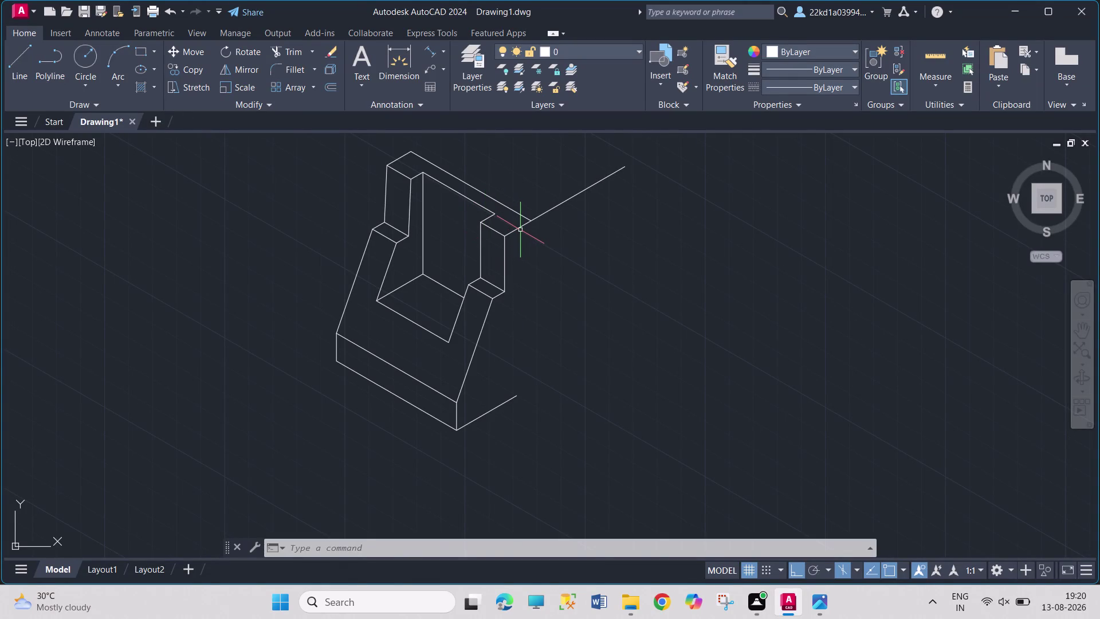
Recentre the block and try an aligned dimension on the front upright, then cancel it.
scroll(down, 3)
scroll(down, 3)
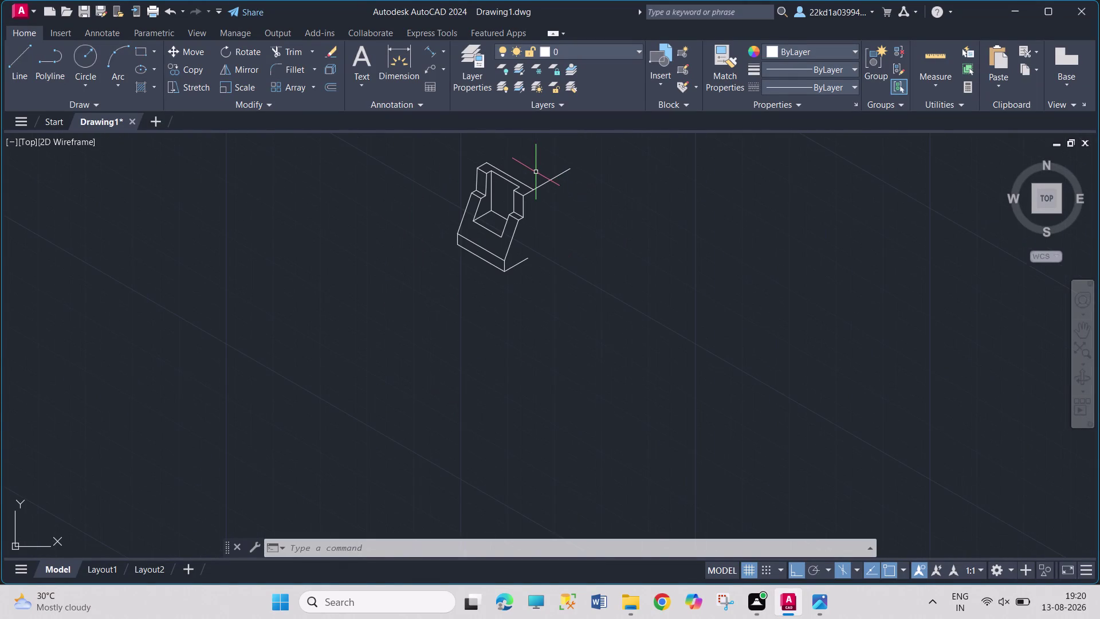
middle_drag(537, 172, 496, 258)
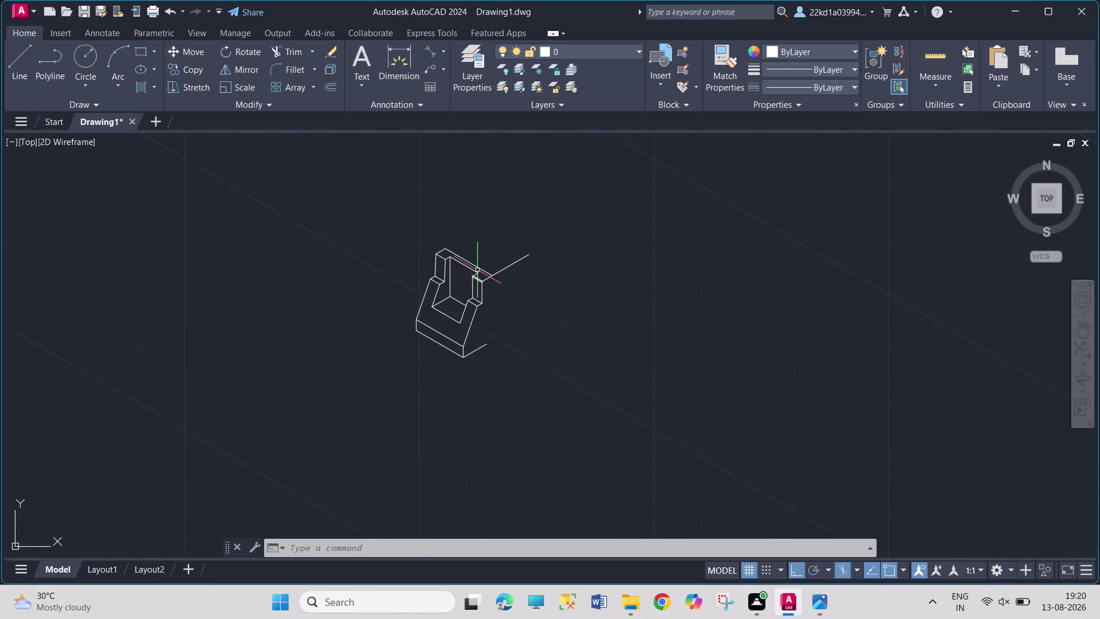
scroll(up, 3)
scroll(up, 3)
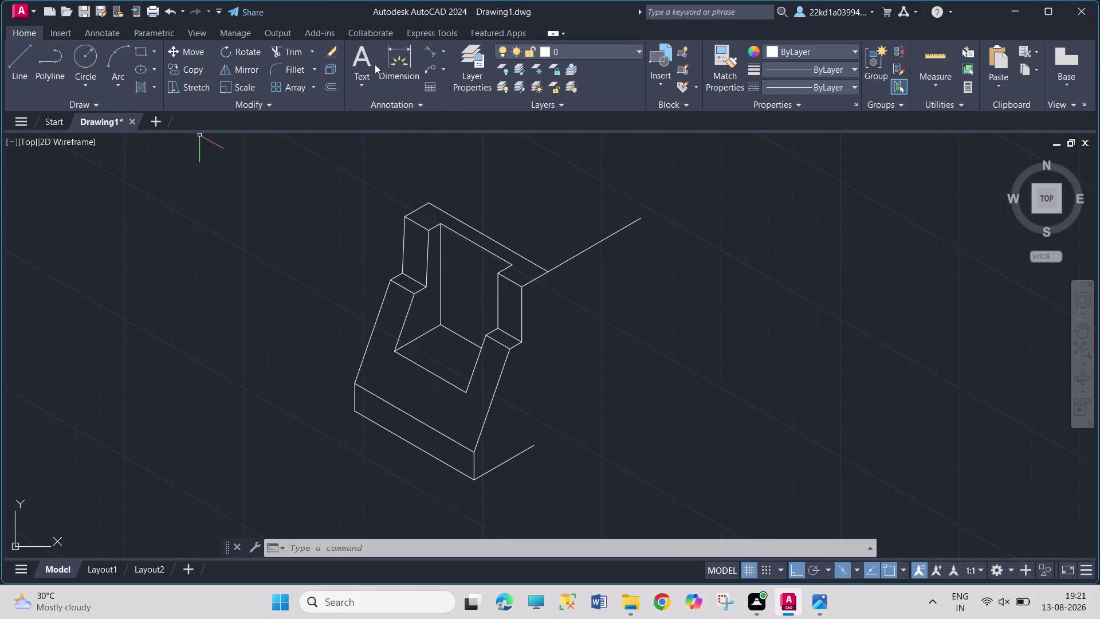
click(425, 52)
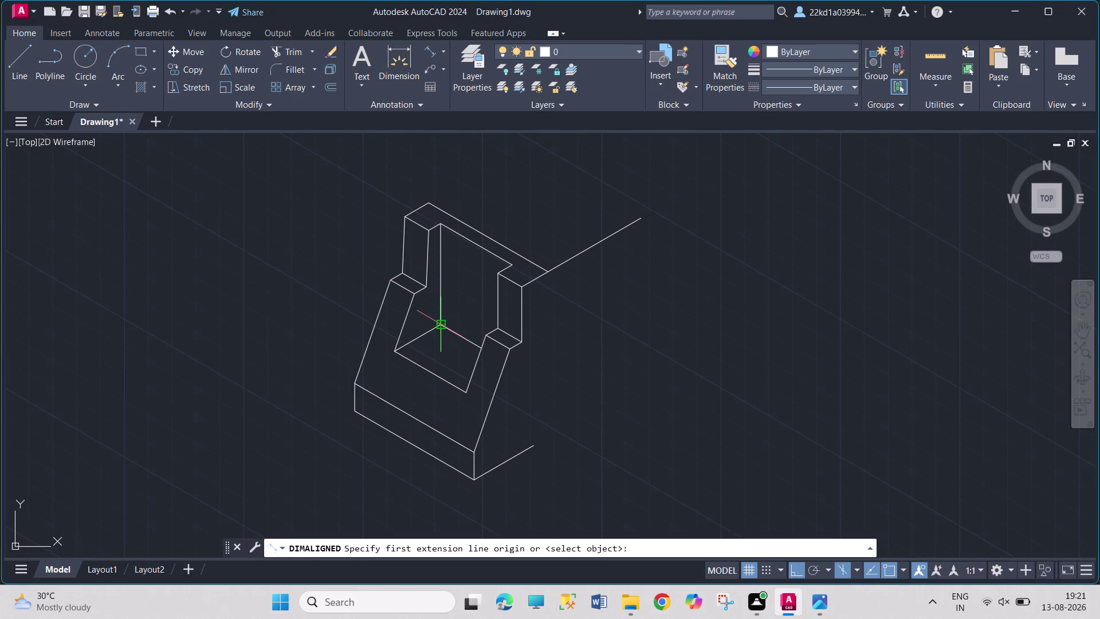
click(441, 326)
click(443, 226)
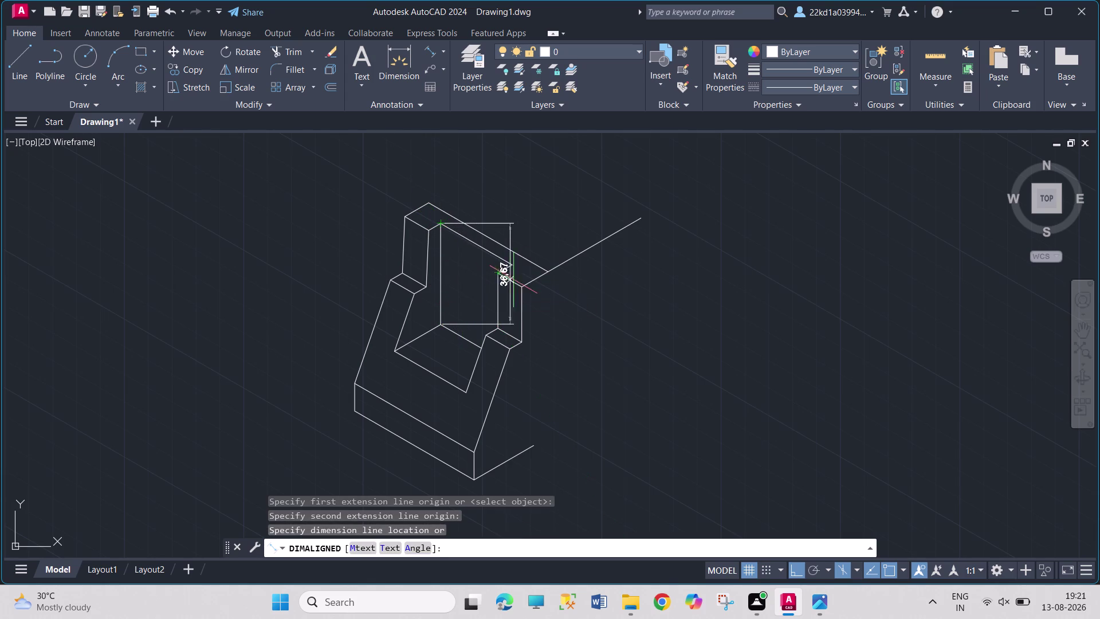
key(Escape)
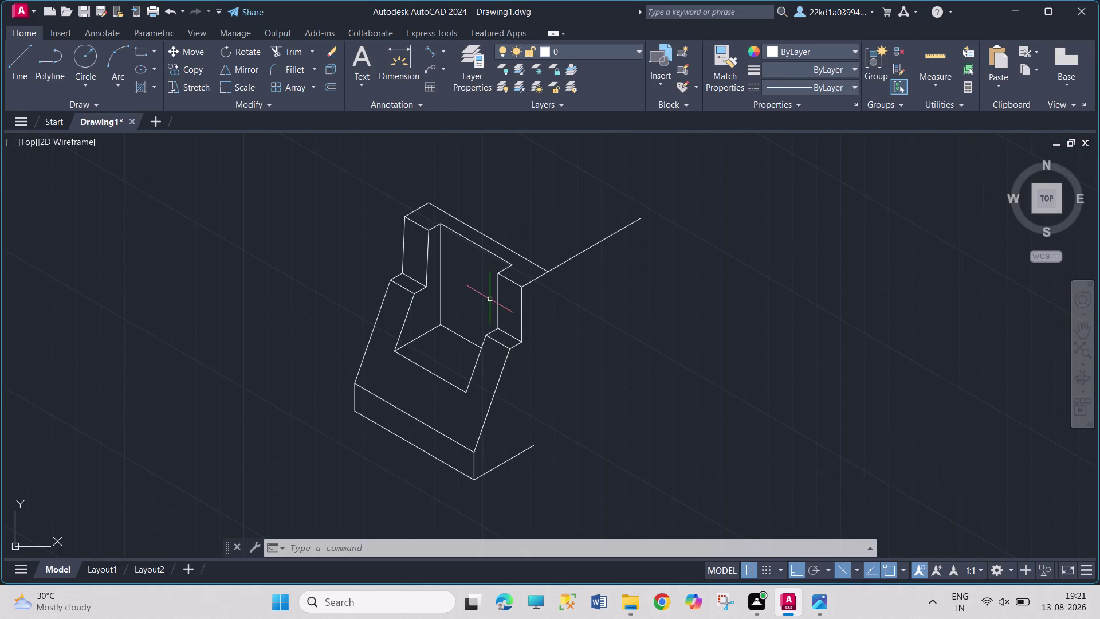
Copy the back wall's top edge 35 units away from its endpoint.
click(482, 248)
text(C)
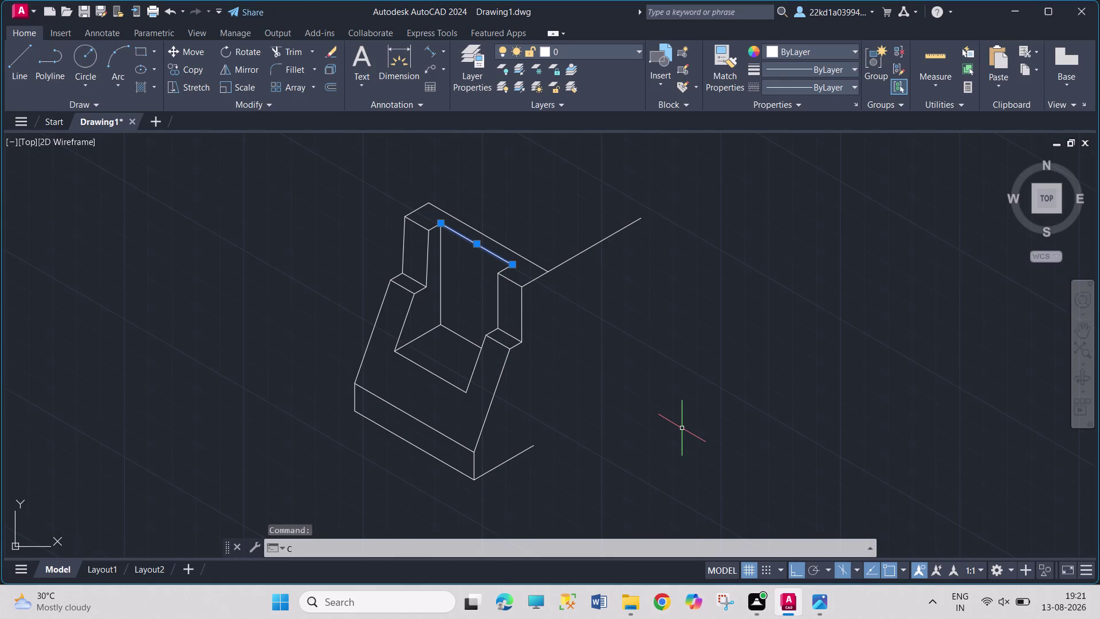
text(O)
key(Return)
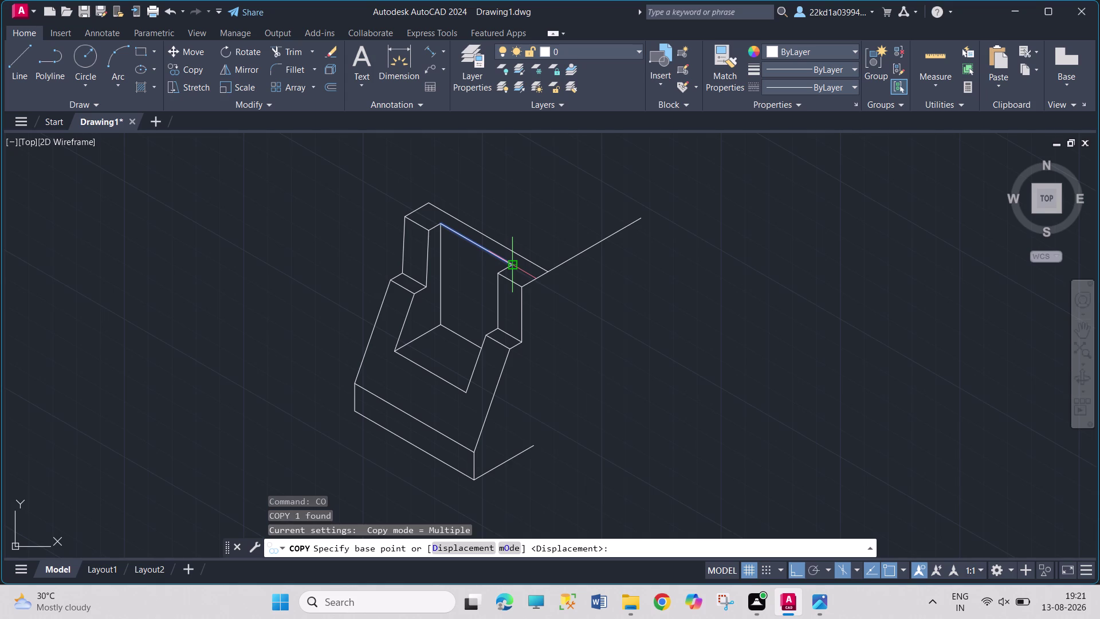
click(515, 263)
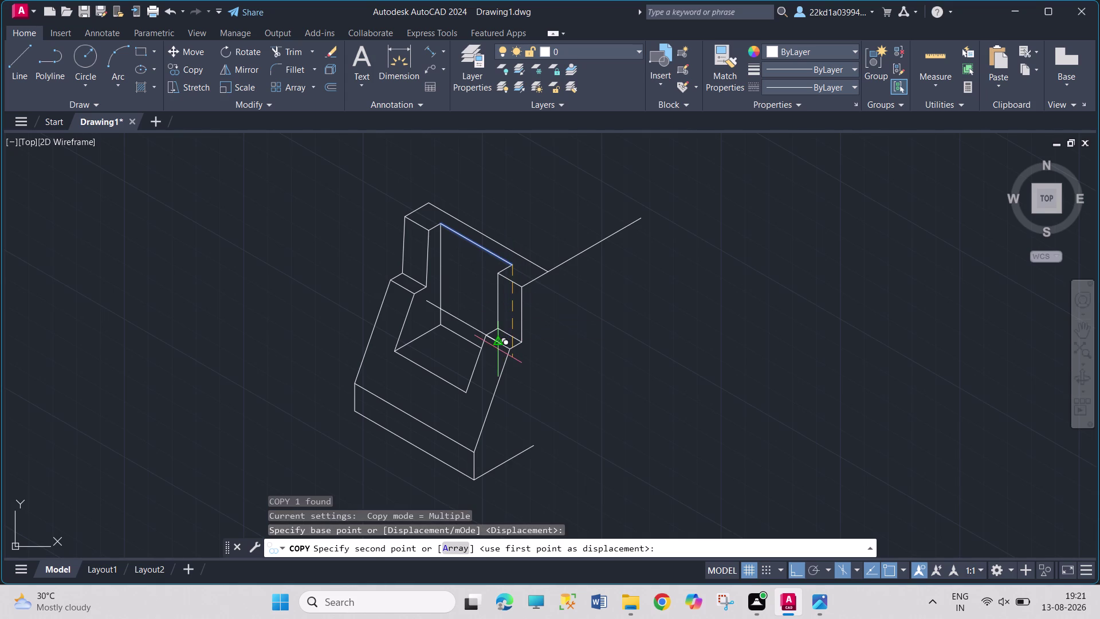
text(3)
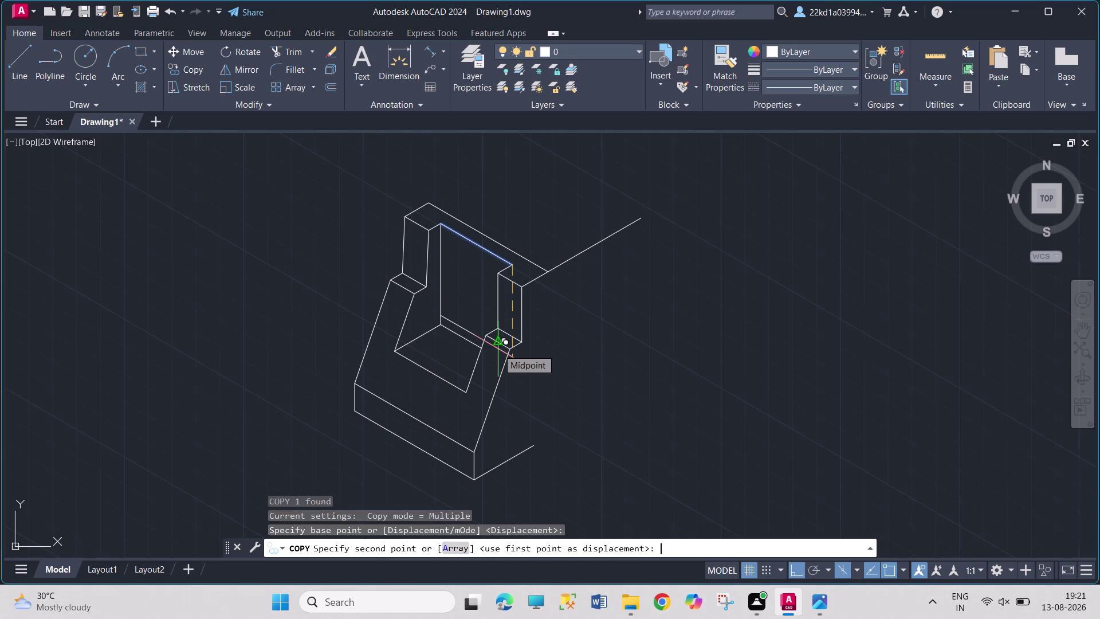
text(5)
key(Return)
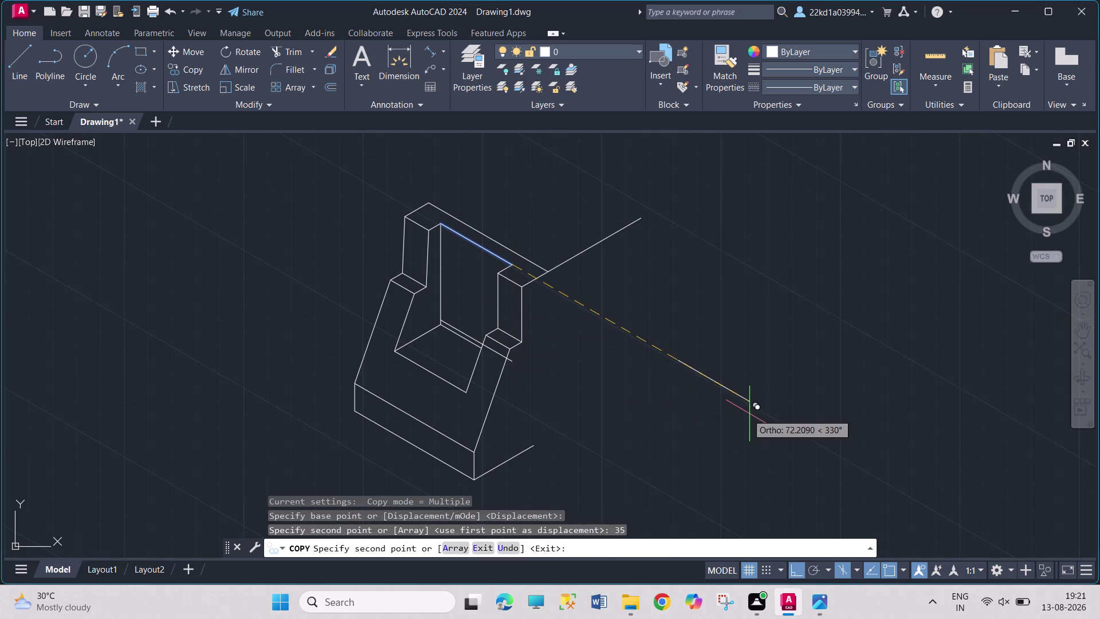
key(Escape)
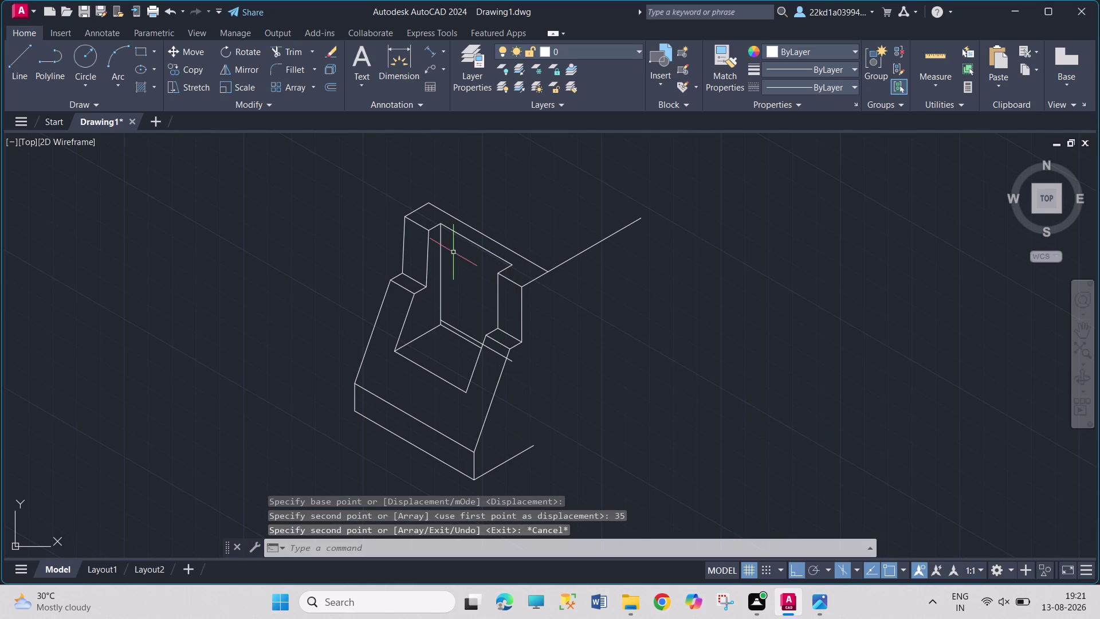
scroll(up, 3)
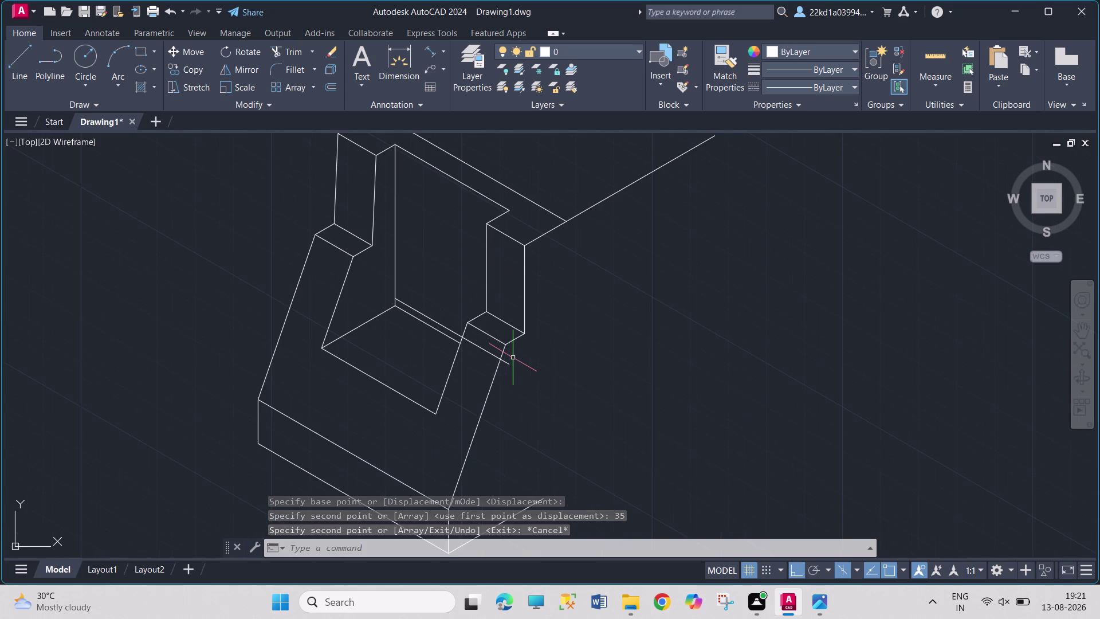
Trim the copied edge's overshoot and two leftover line segments at the right upright.
click(289, 56)
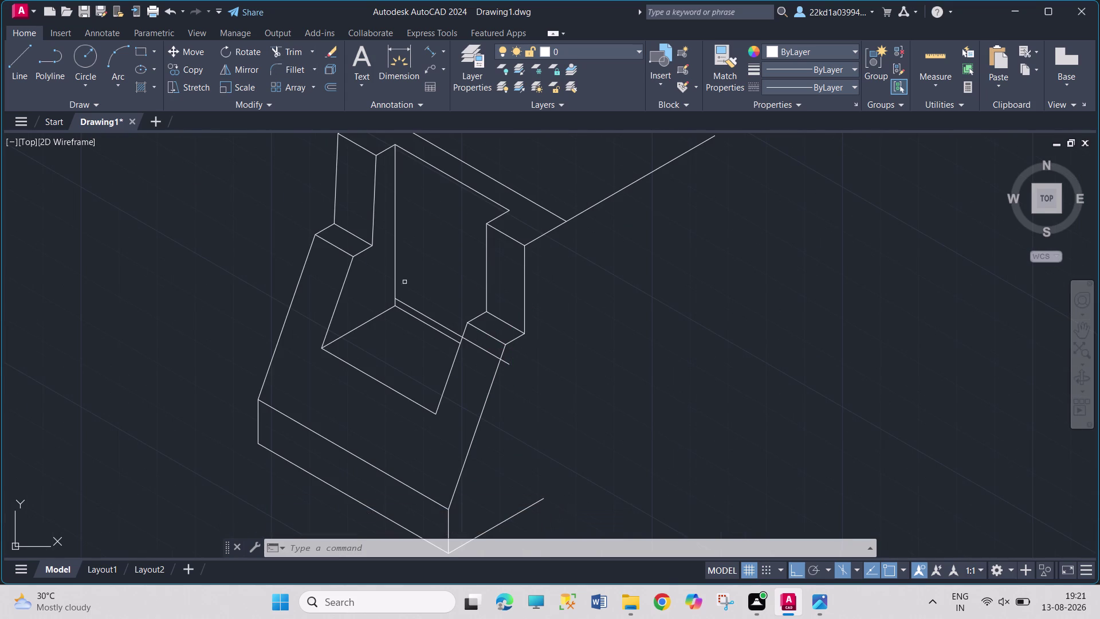
click(508, 363)
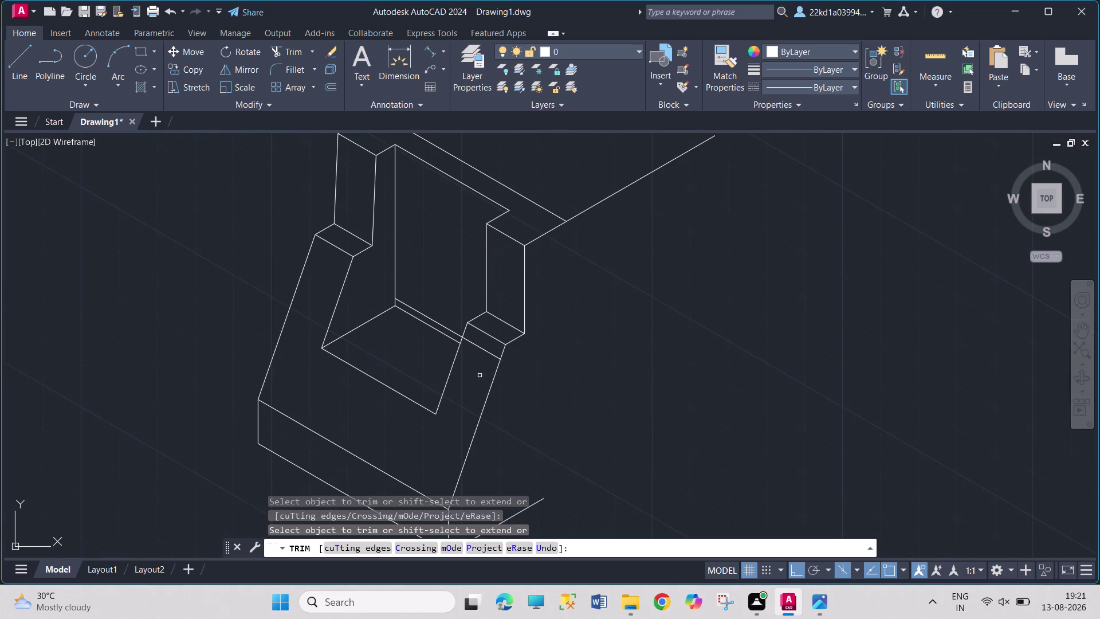
click(479, 348)
click(437, 331)
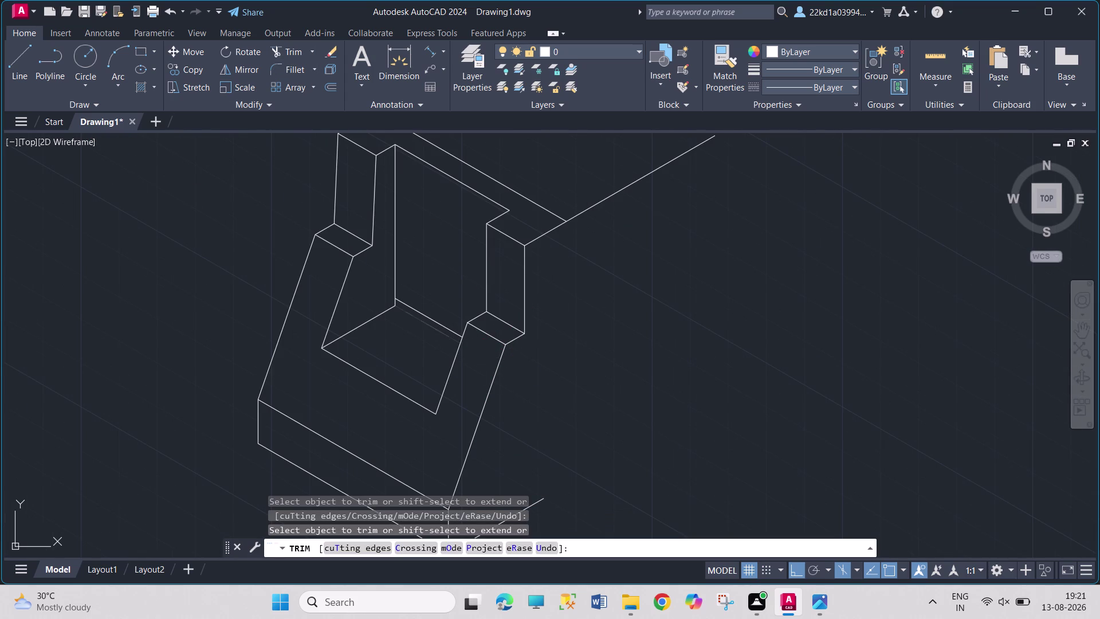
click(395, 303)
key(Escape)
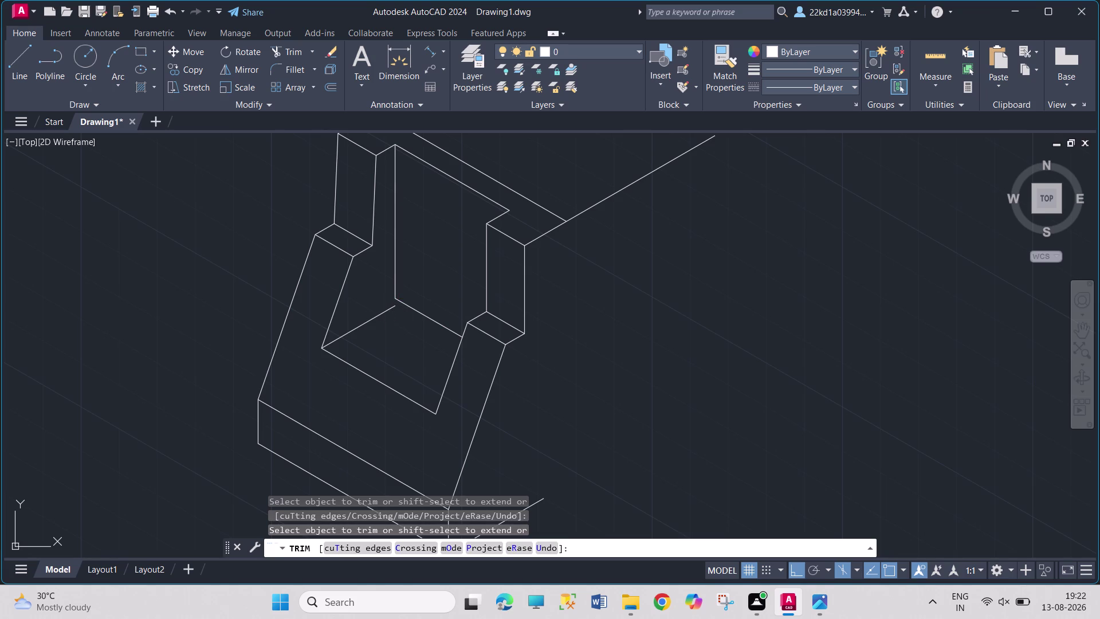
key(Escape)
Grip-edit the slot floor's sloping edge so its upper end snaps onto the slot corner.
click(386, 313)
click(397, 308)
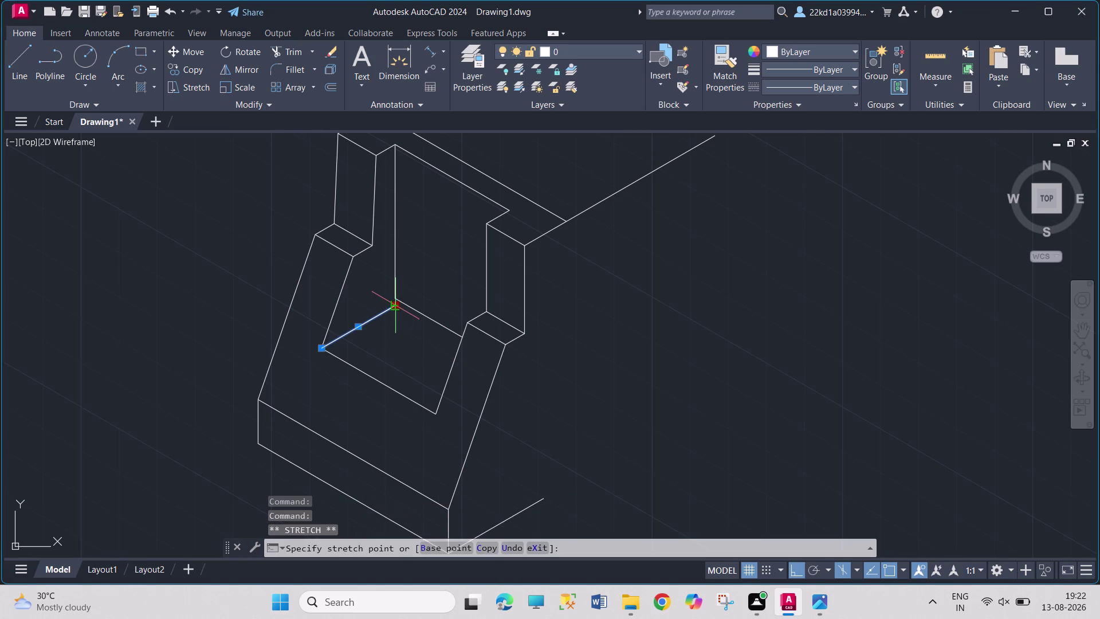
click(398, 298)
key(Escape)
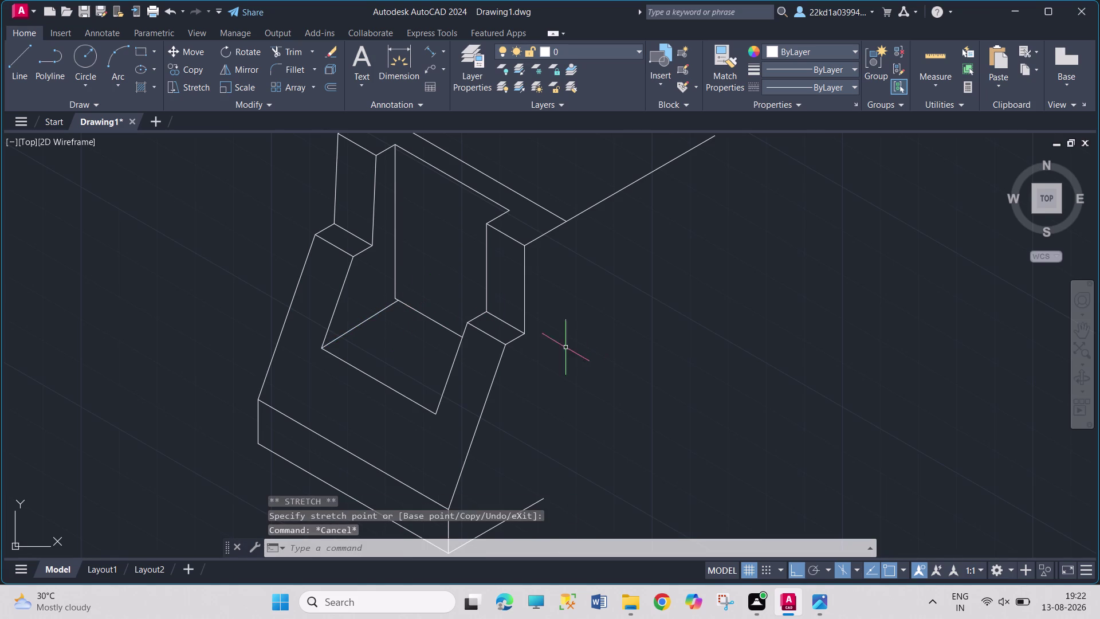
click(380, 309)
click(401, 300)
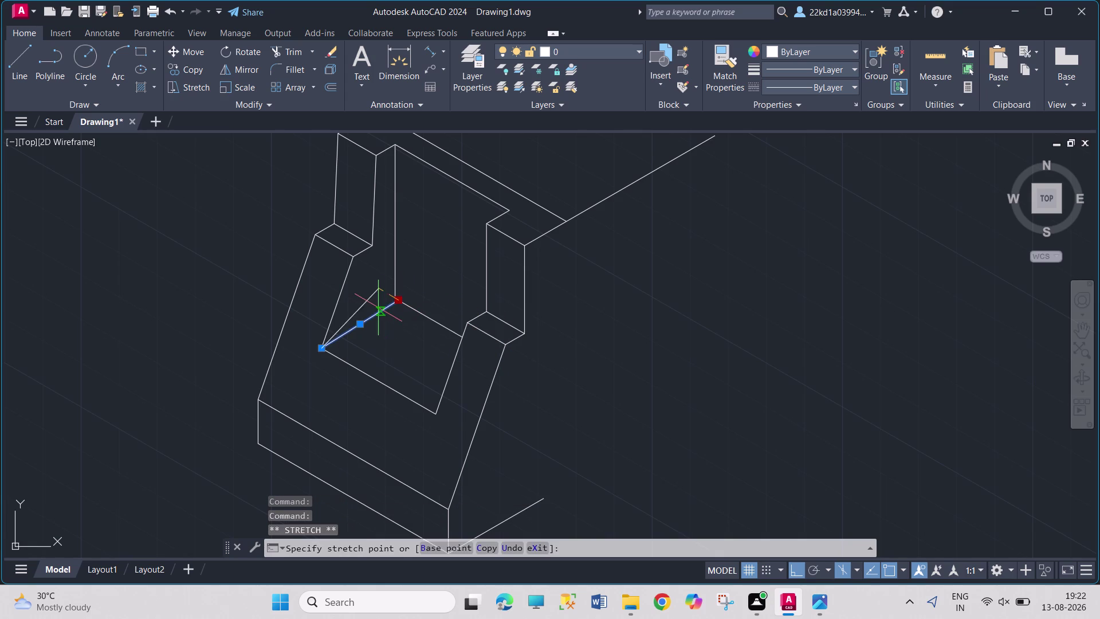
scroll(up, 3)
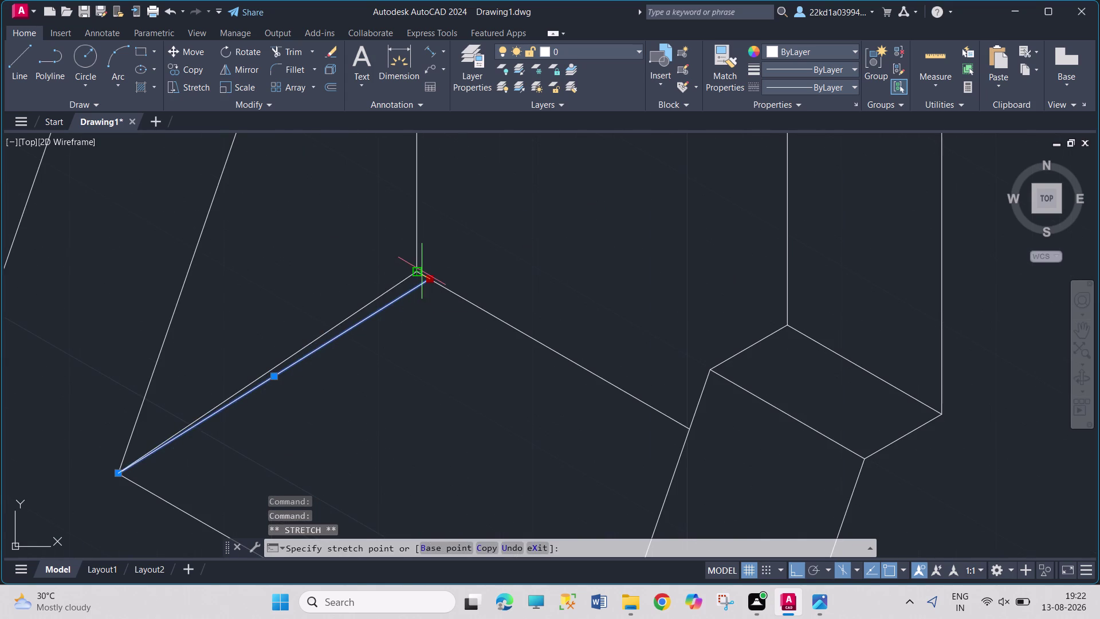
click(419, 272)
key(Escape)
scroll(down, 3)
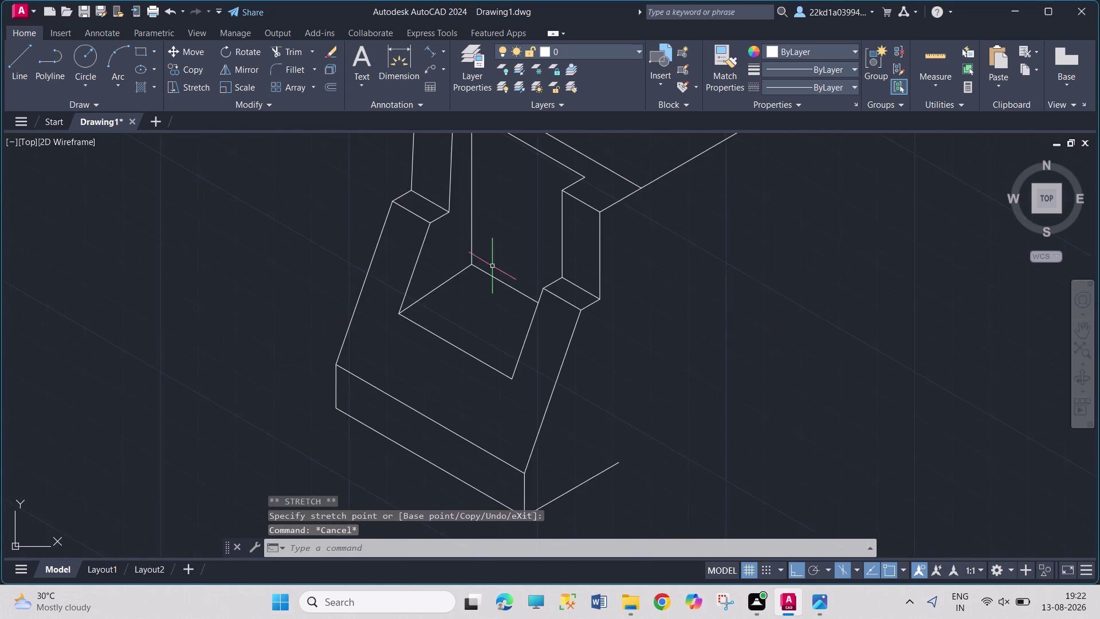
scroll(down, 3)
scroll(up, 3)
scroll(up, 3)
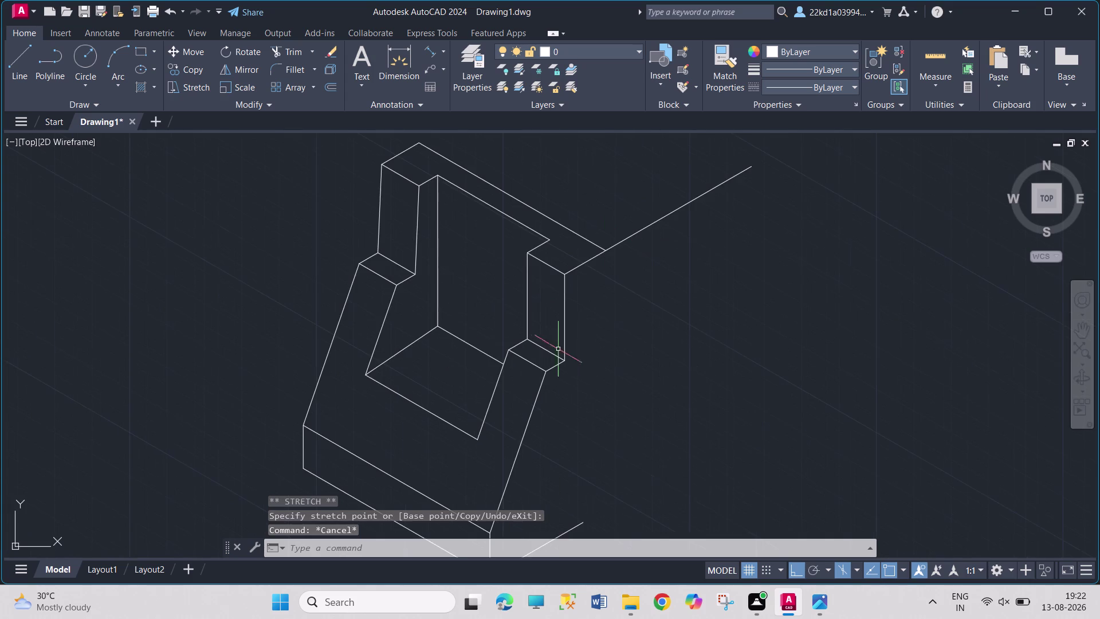
scroll(down, 3)
scroll(up, 3)
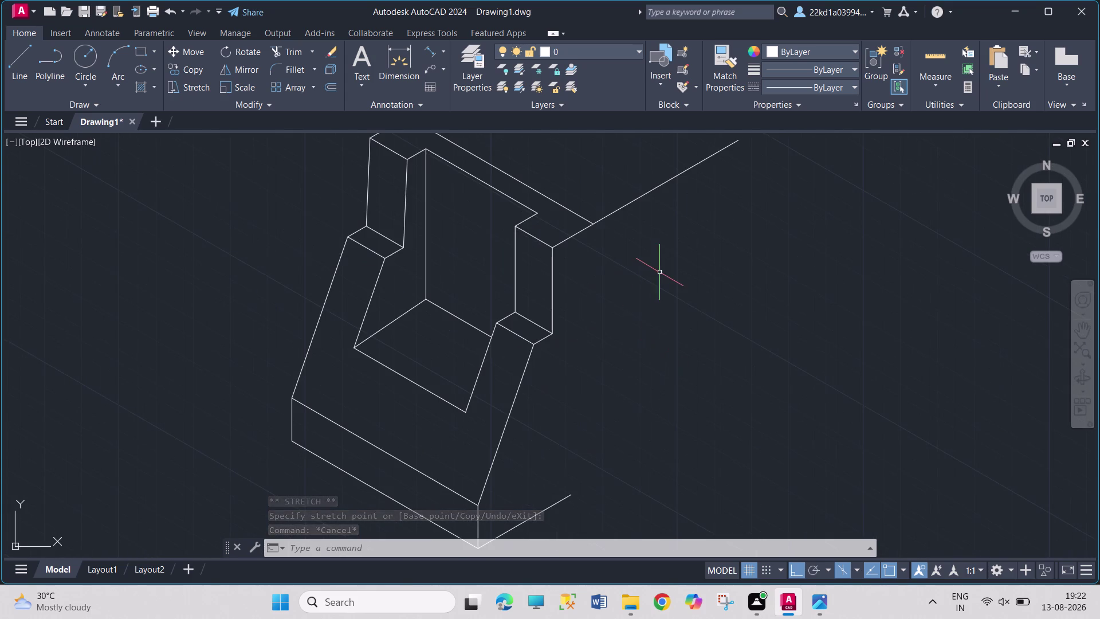
scroll(down, 3)
middle_drag(686, 292, 628, 335)
scroll(up, 3)
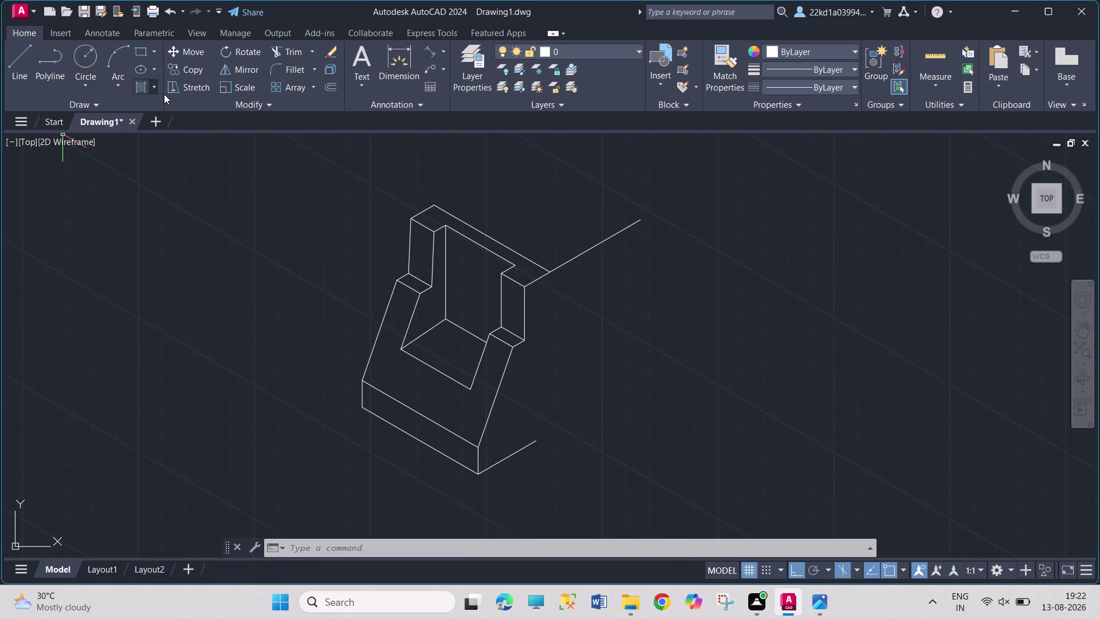
text(EL)
key(Return)
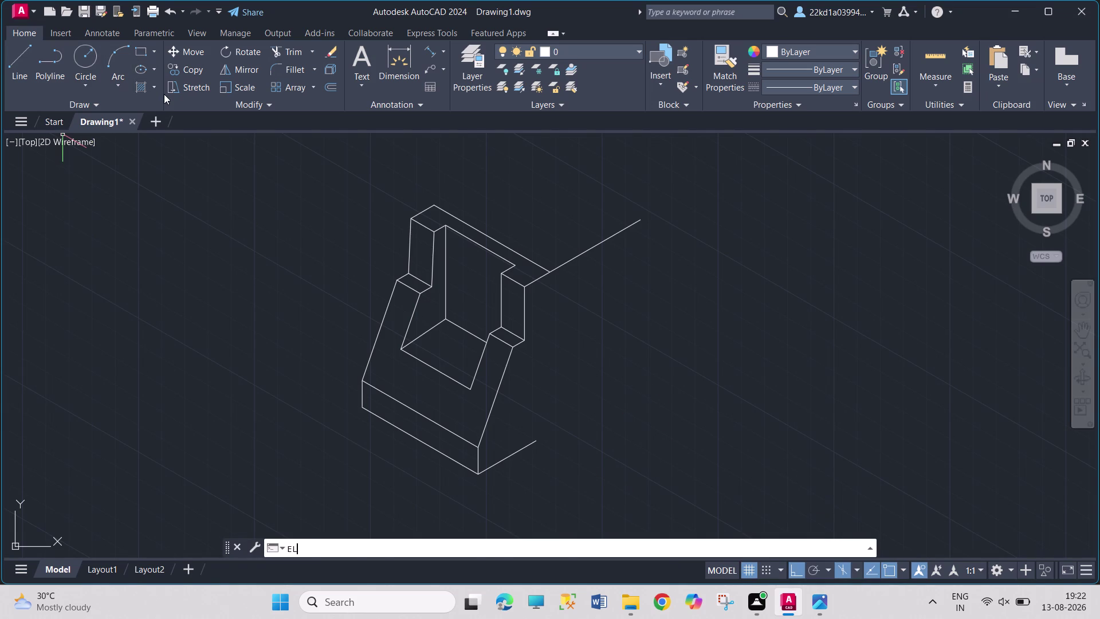
click(602, 545)
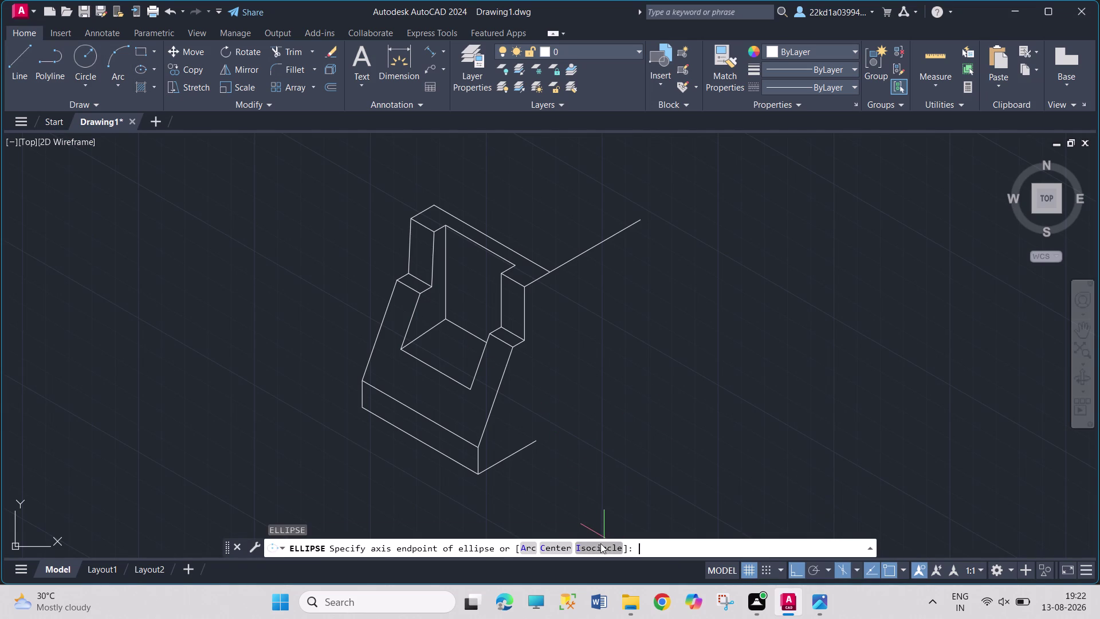
text(TK)
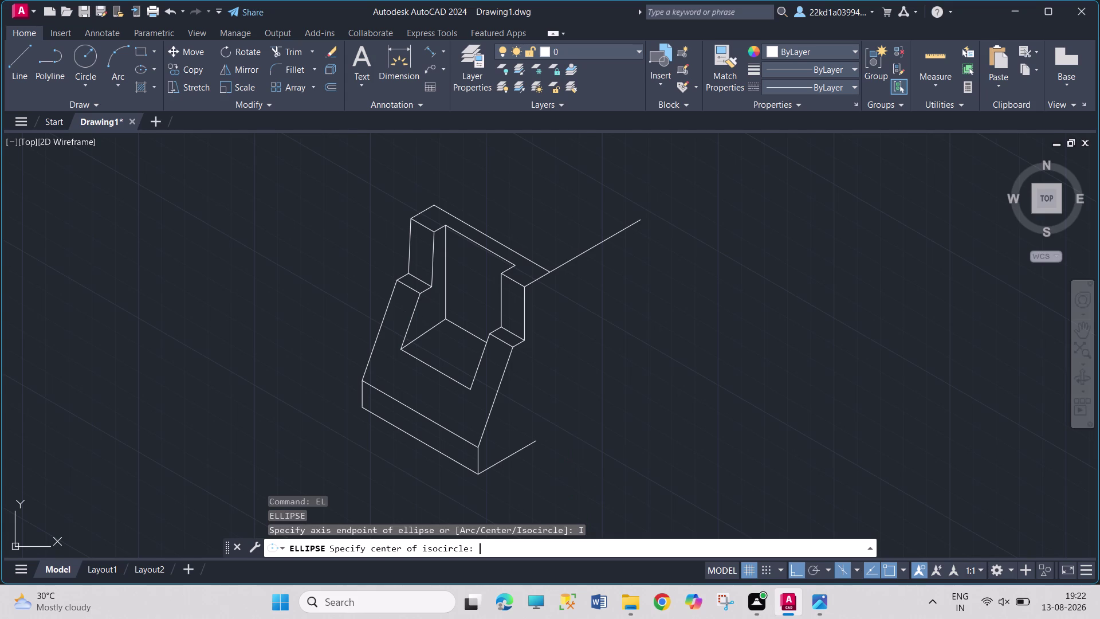
key(Return)
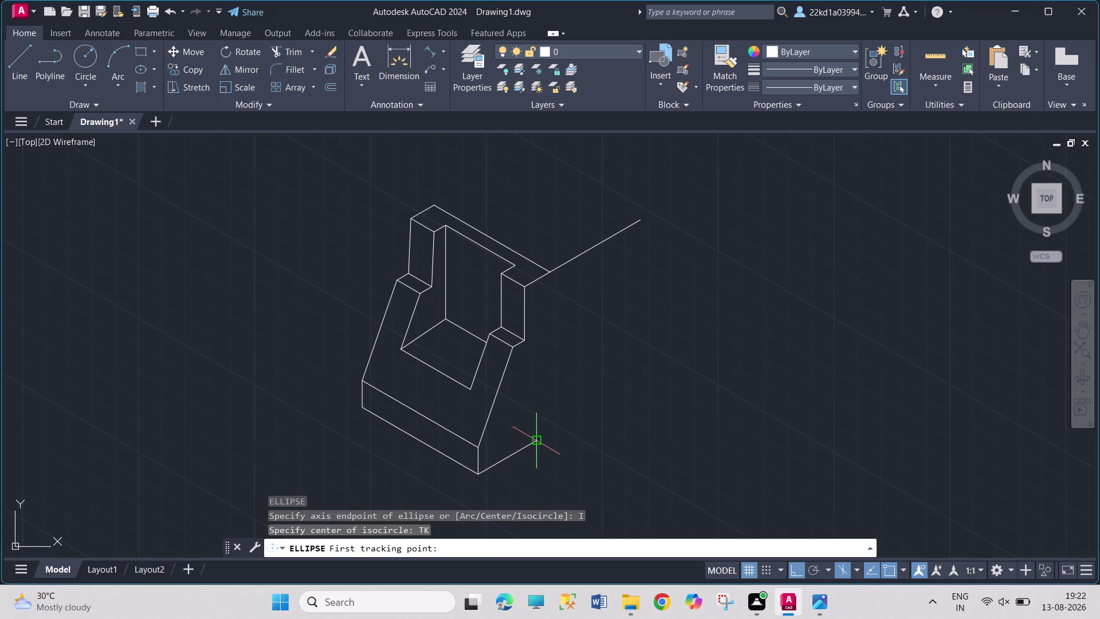
click(537, 443)
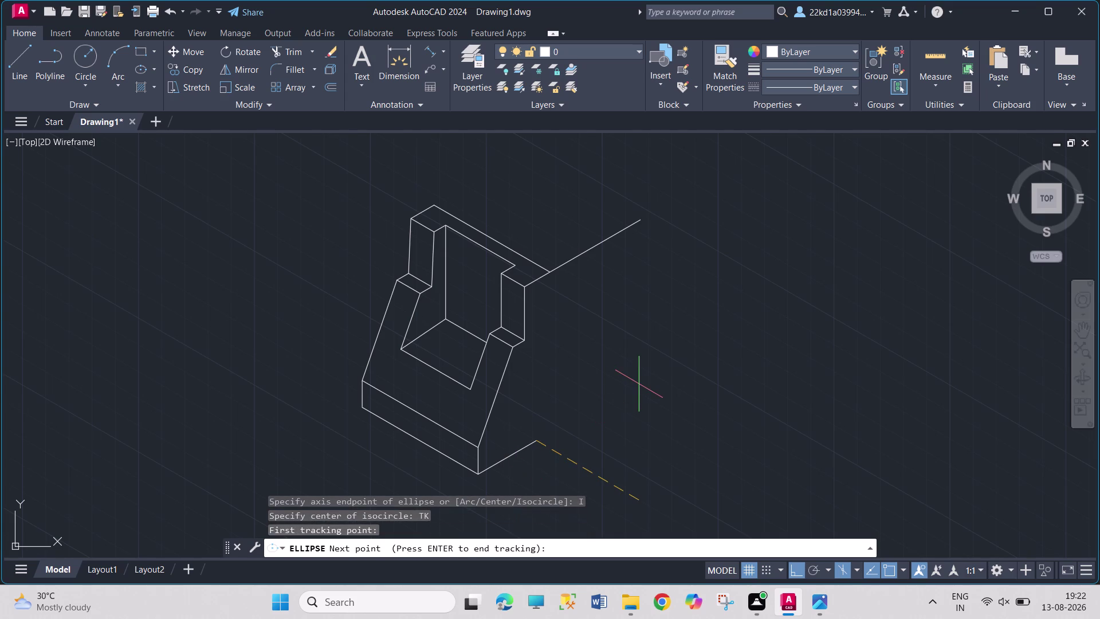
key(F5)
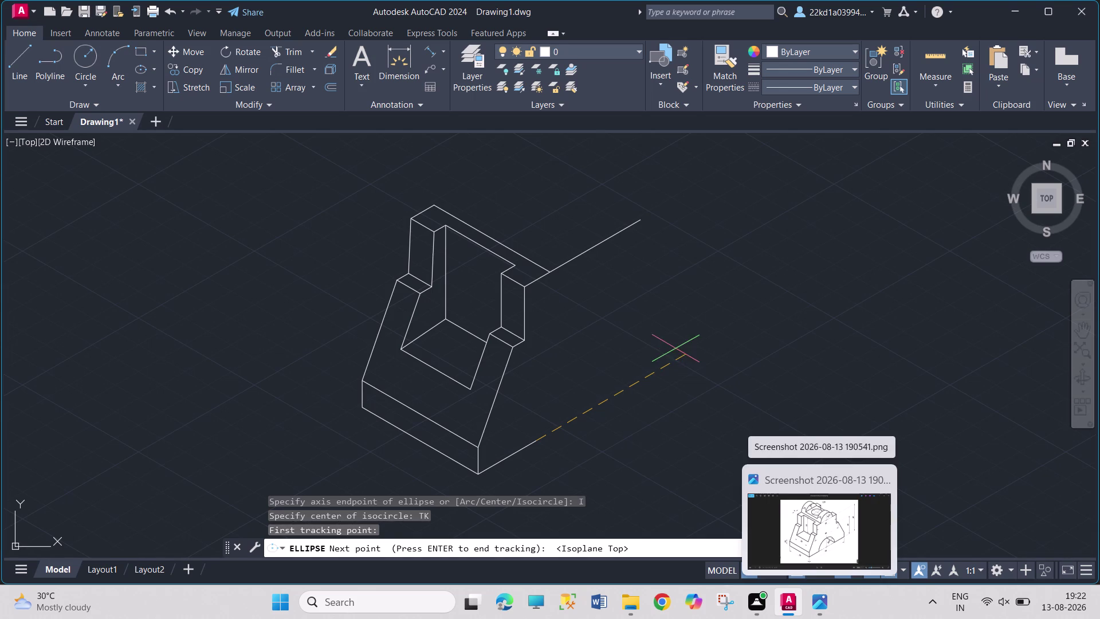
text(20)
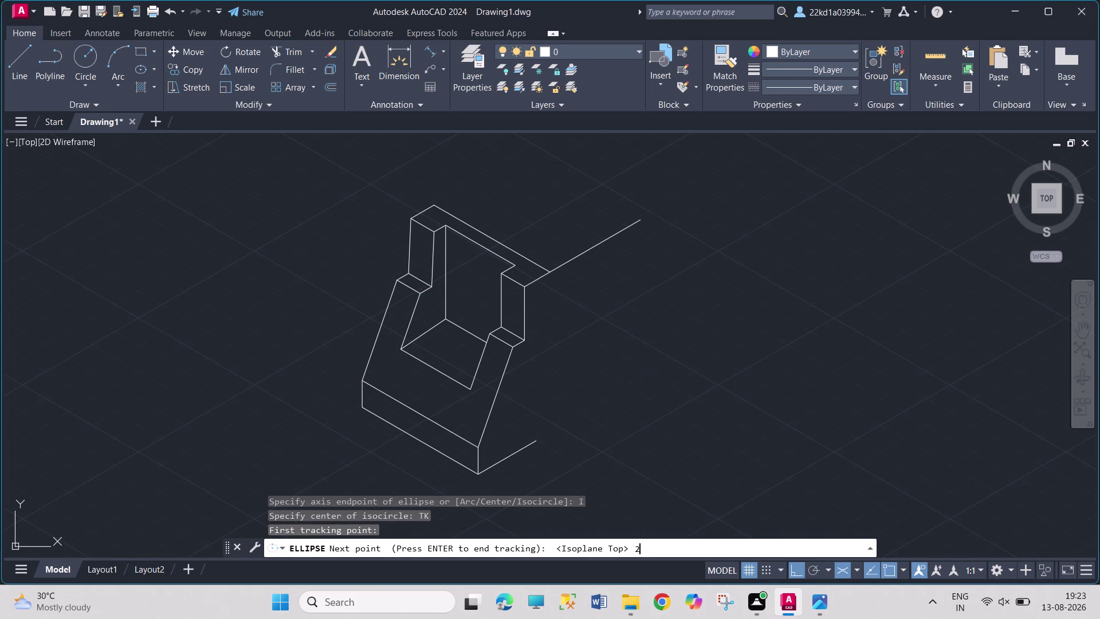
key(Return)
key(Return)
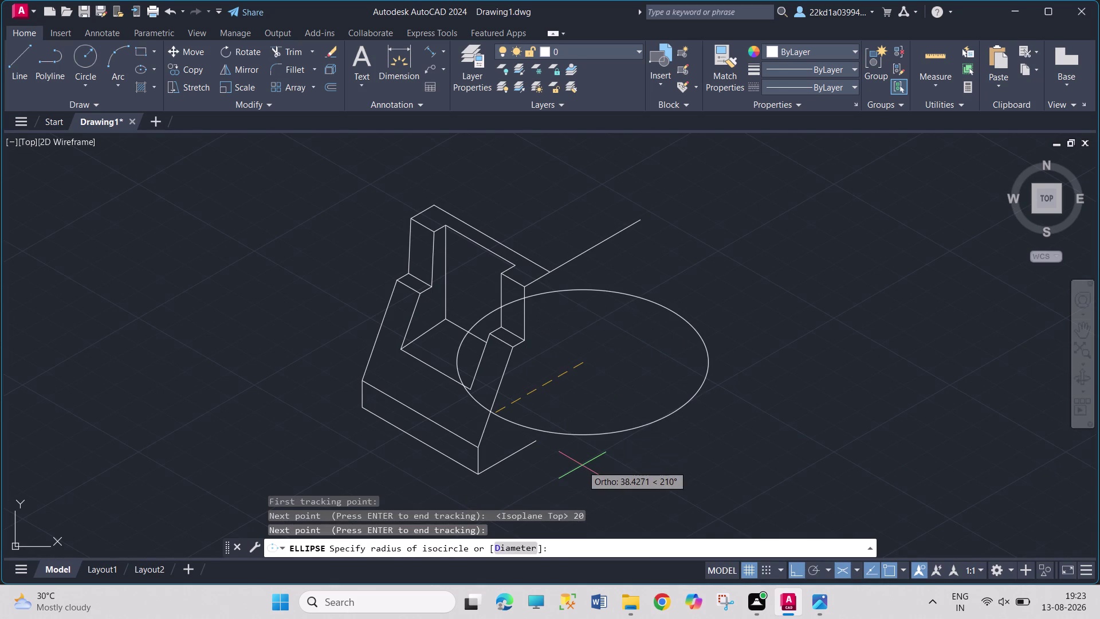
key(F5)
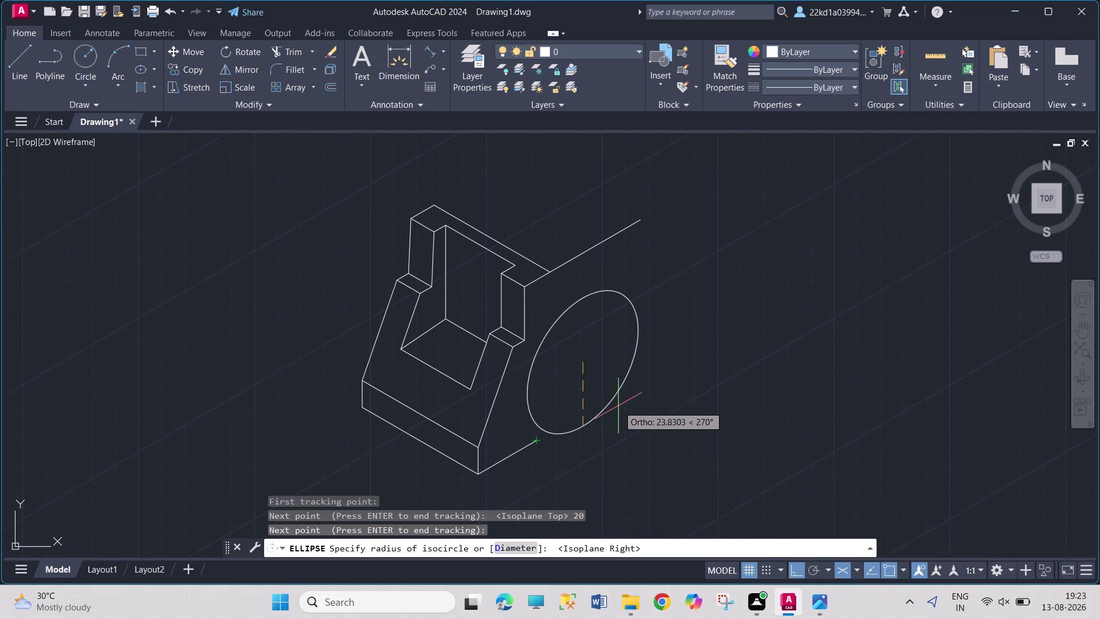
key(Escape)
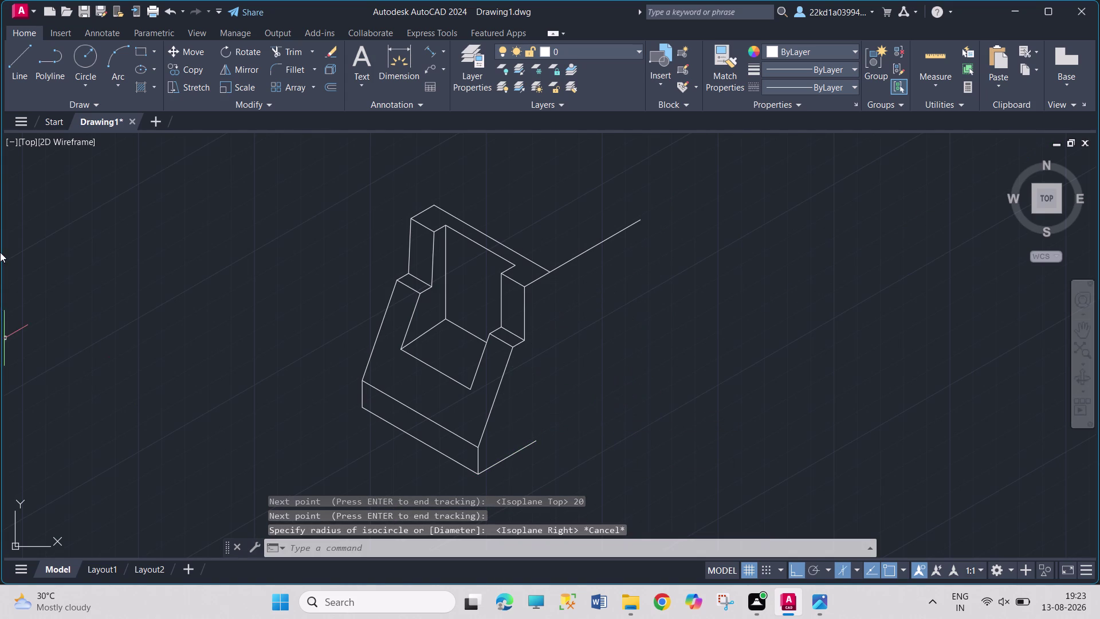
click(16, 65)
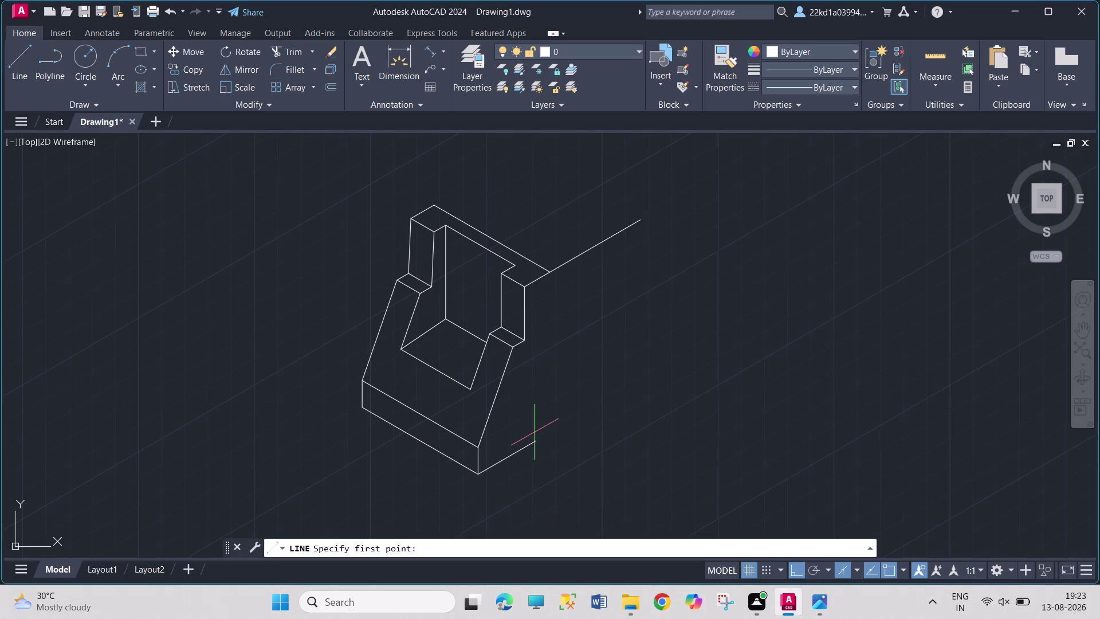
Draw a 20-unit construction line along the base edge.
click(535, 439)
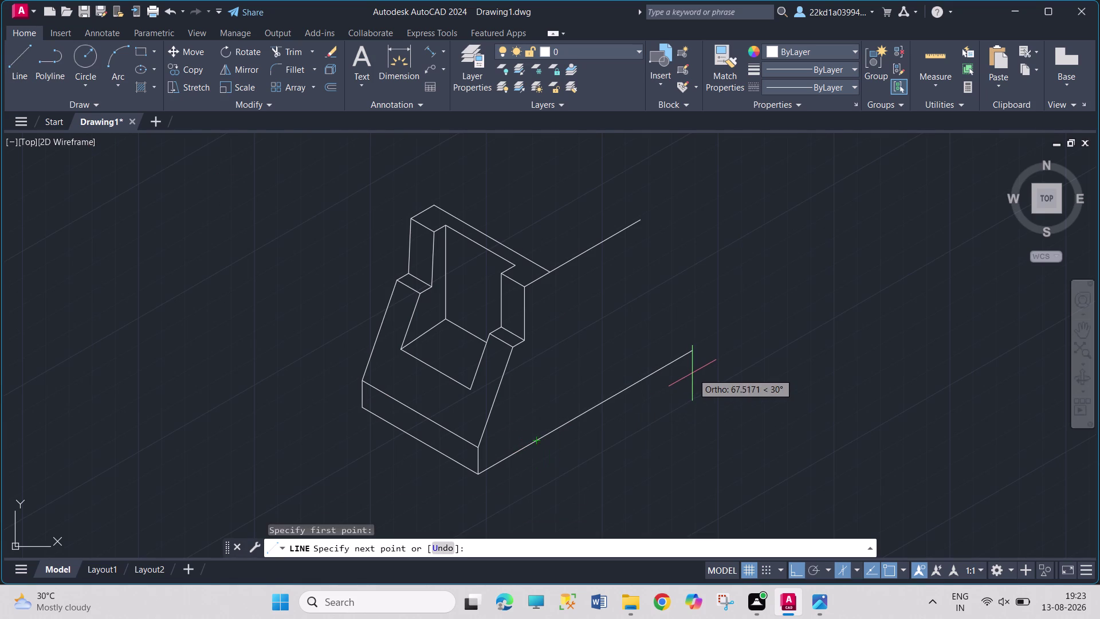
text(20)
key(Return)
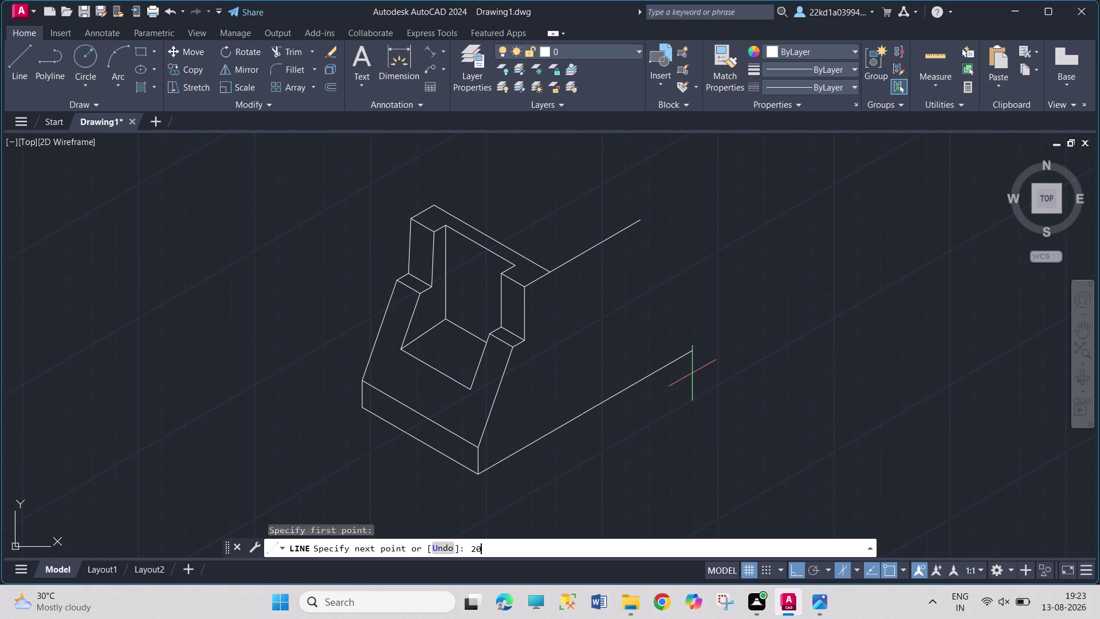
key(Escape)
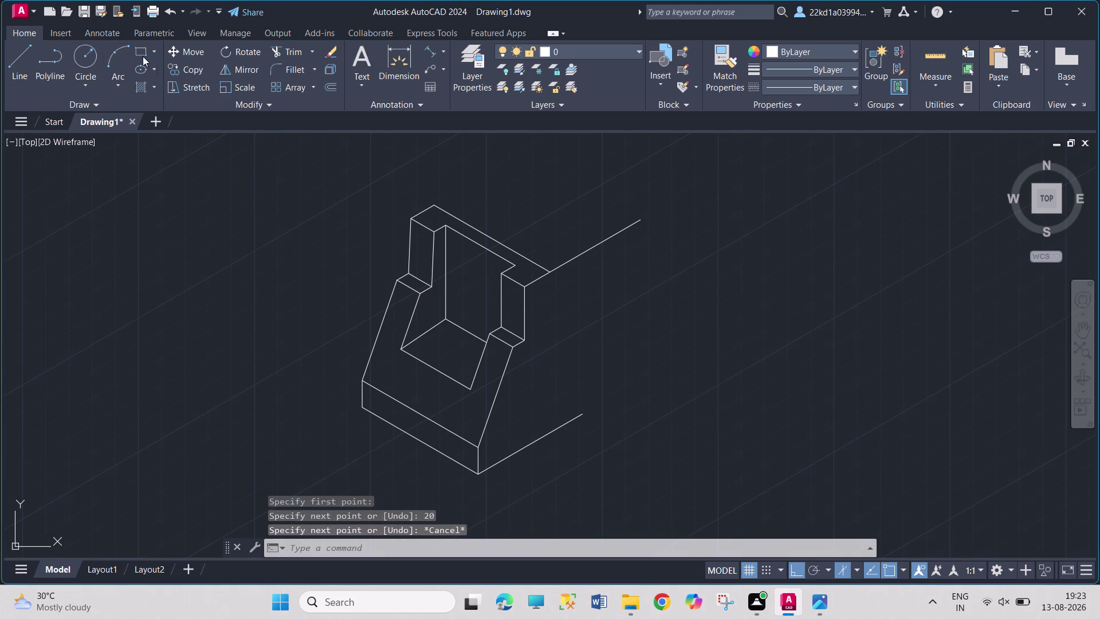
Place a radius-20 isocircle centred at the construction line's end.
text(EL)
key(Return)
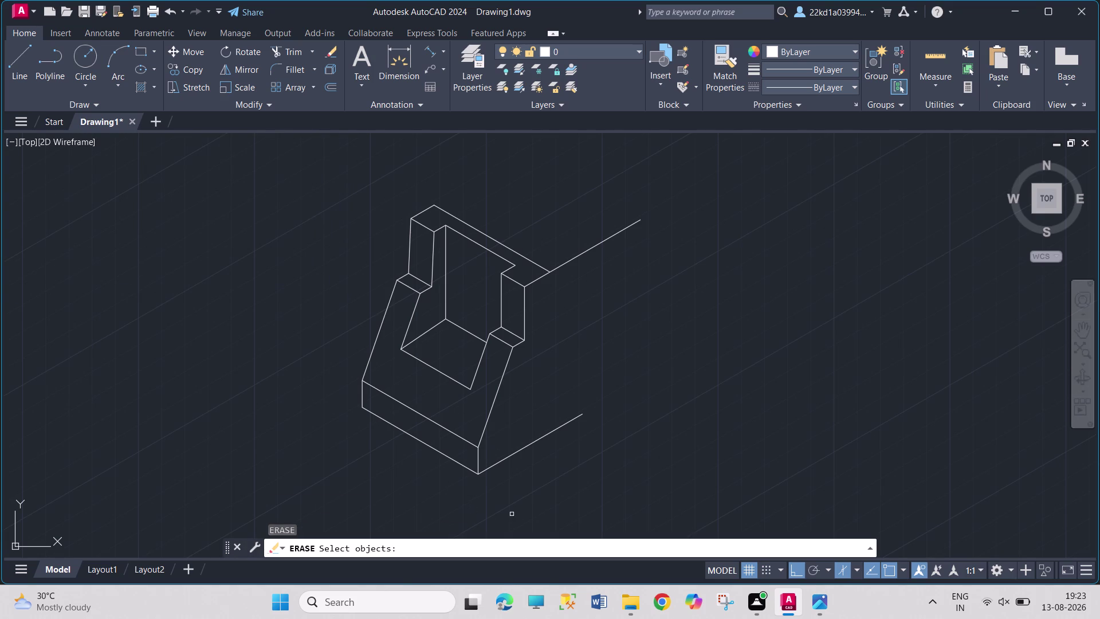
key(Escape)
text(EL)
key(Return)
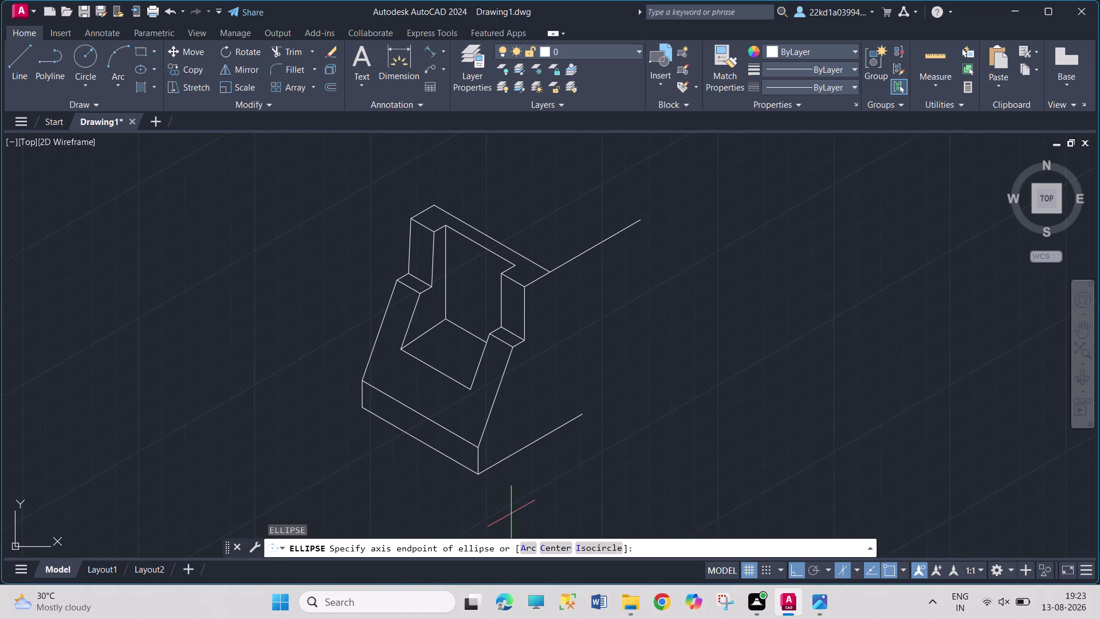
click(614, 547)
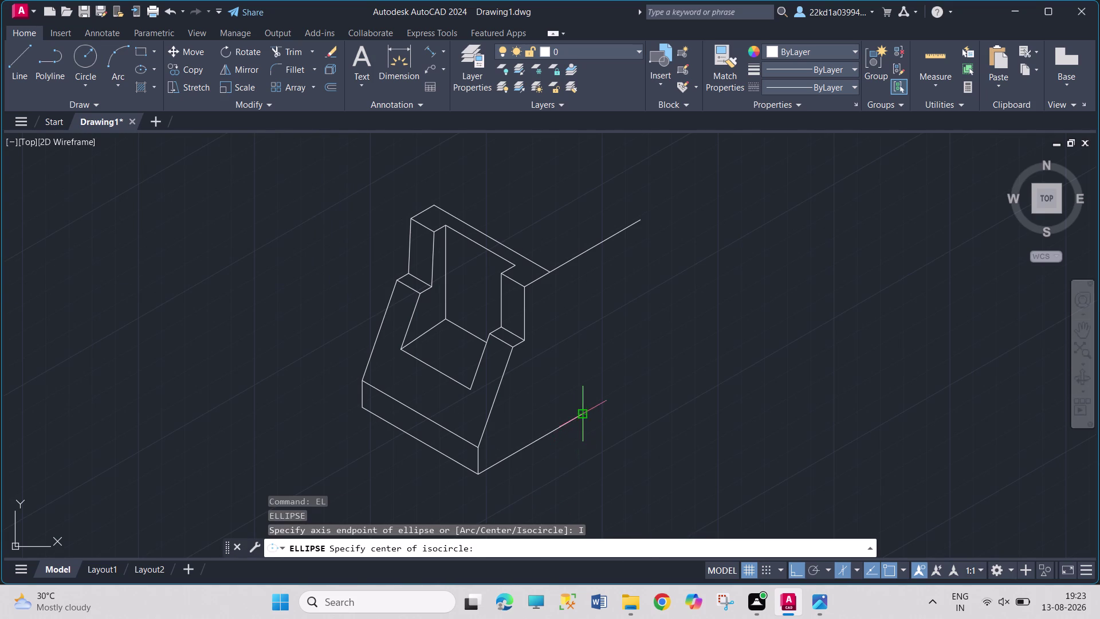
click(579, 418)
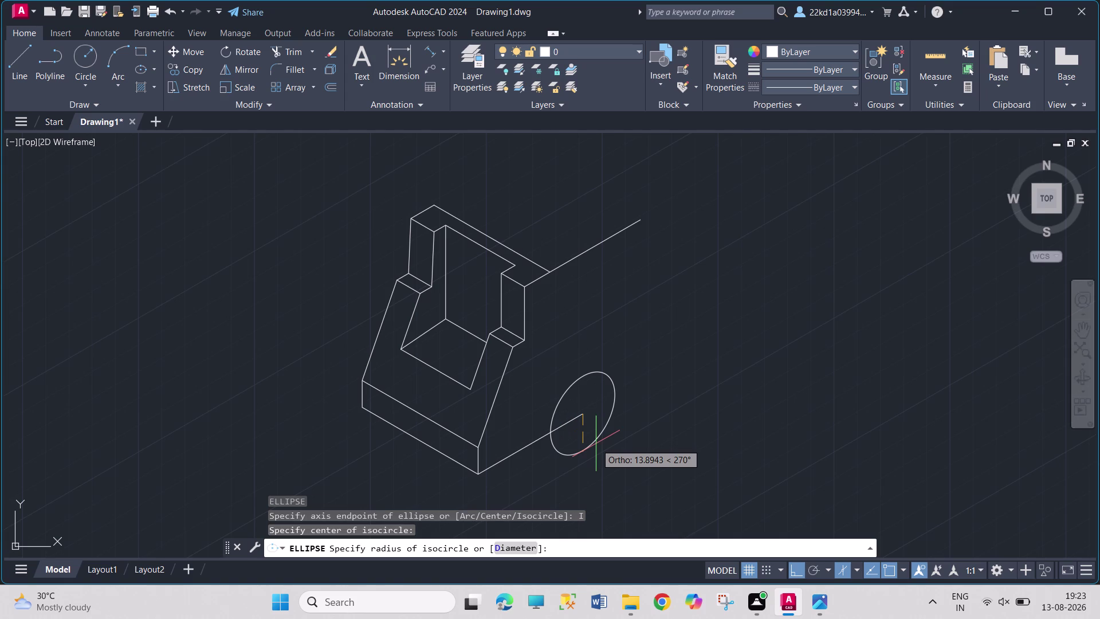
text(20)
key(Return)
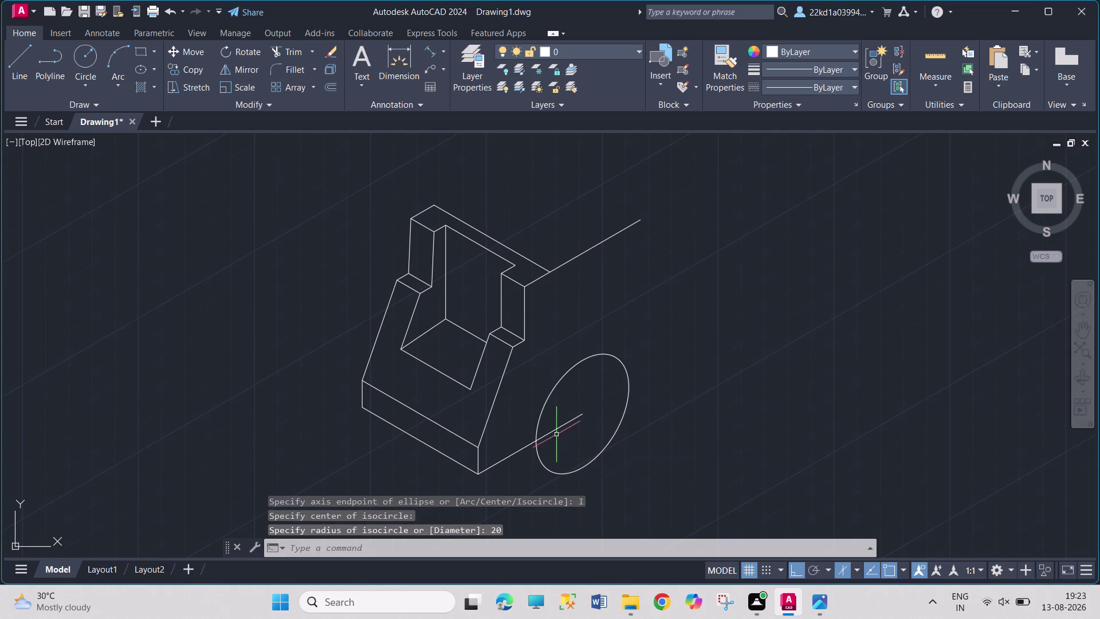
Delete the construction line and begin a new line at the top of the isocircle.
click(558, 430)
key(Delete)
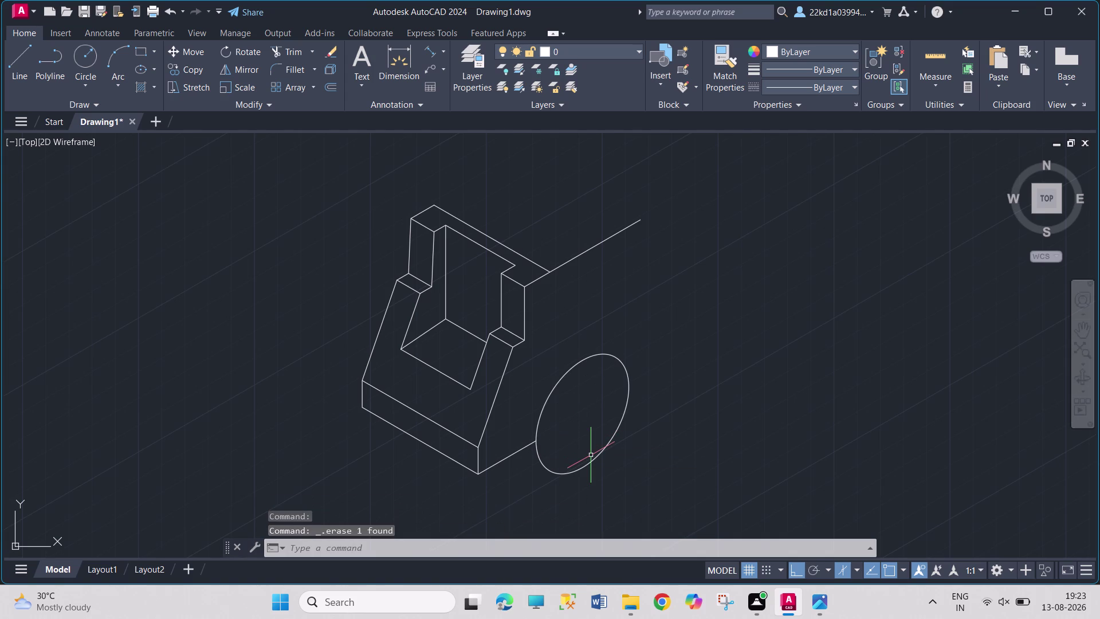
click(17, 66)
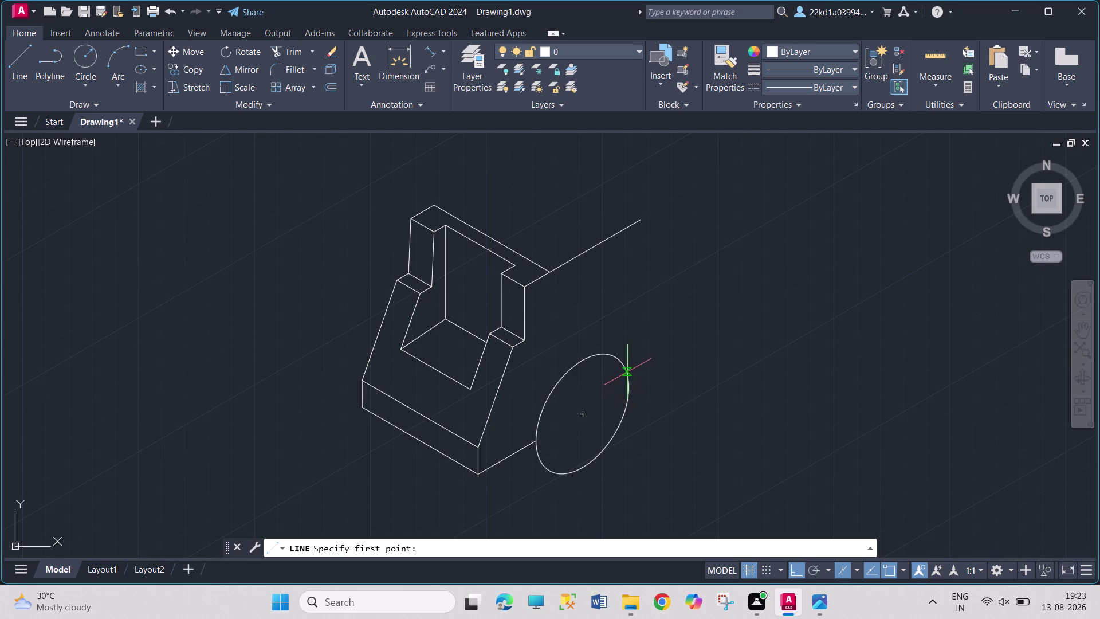
click(536, 439)
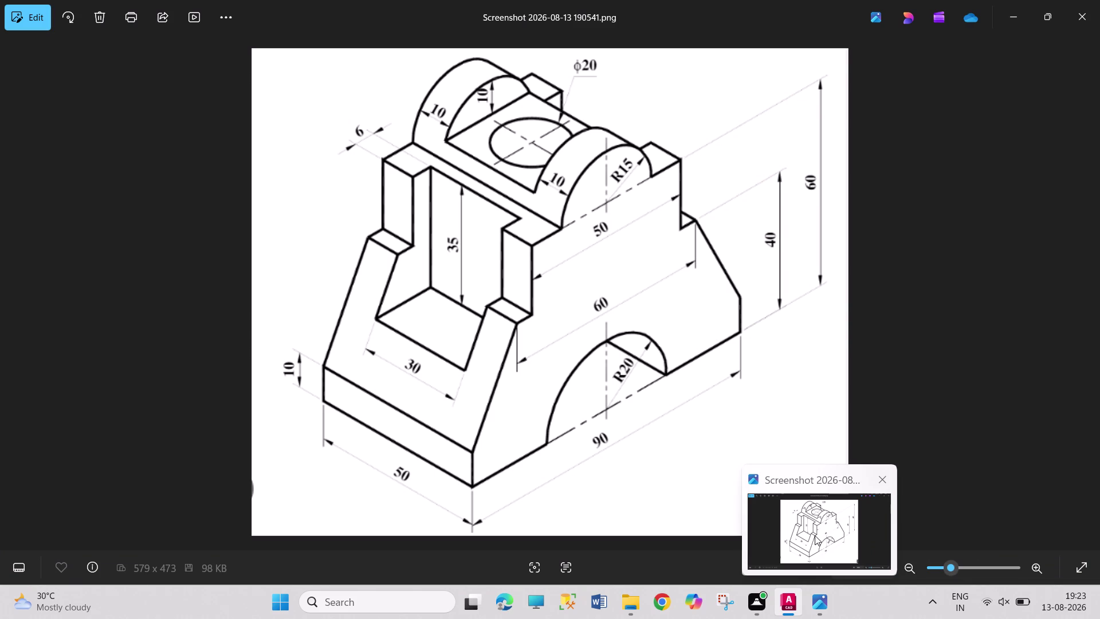
Draw a 90-unit base edge from the front bottom corner through the isocircle.
key(Escape)
click(21, 63)
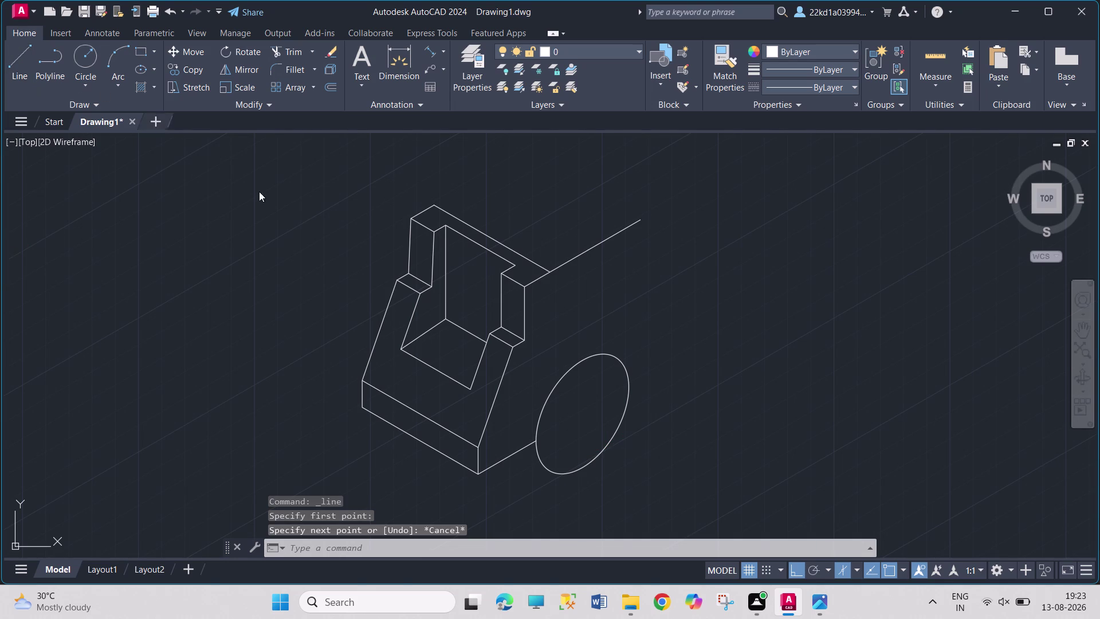
drag(480, 472, 488, 469)
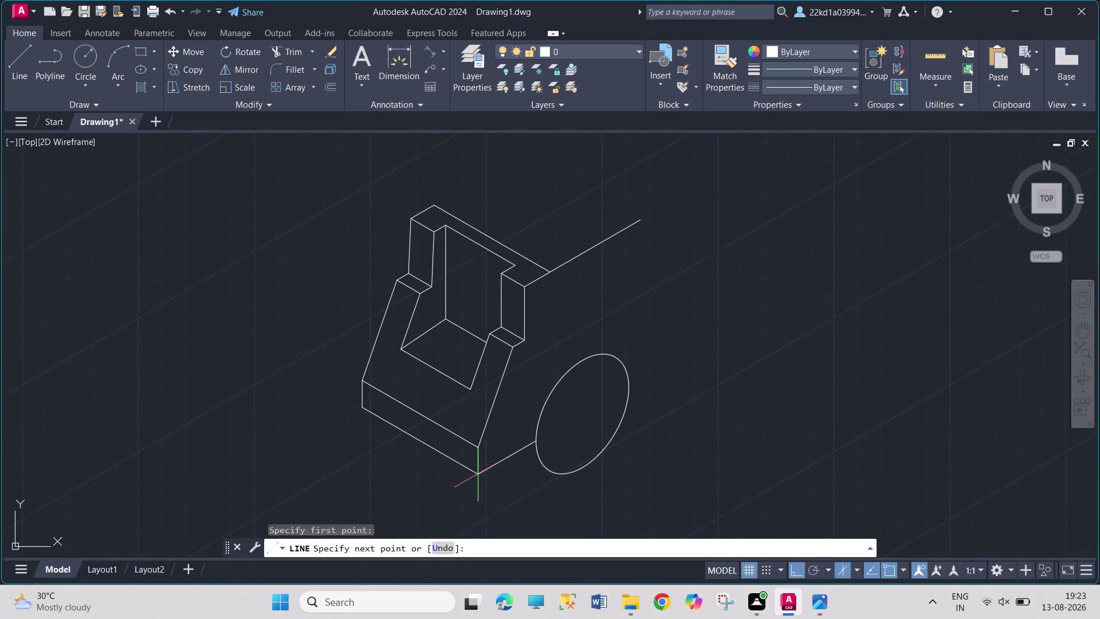
text(90)
key(Return)
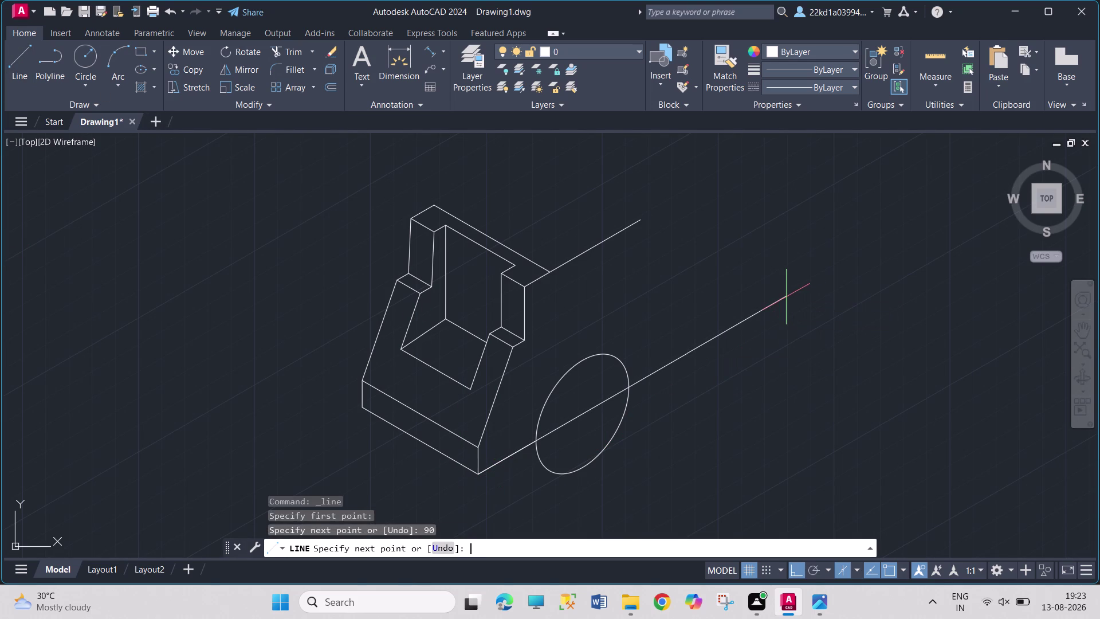
key(Escape)
click(282, 54)
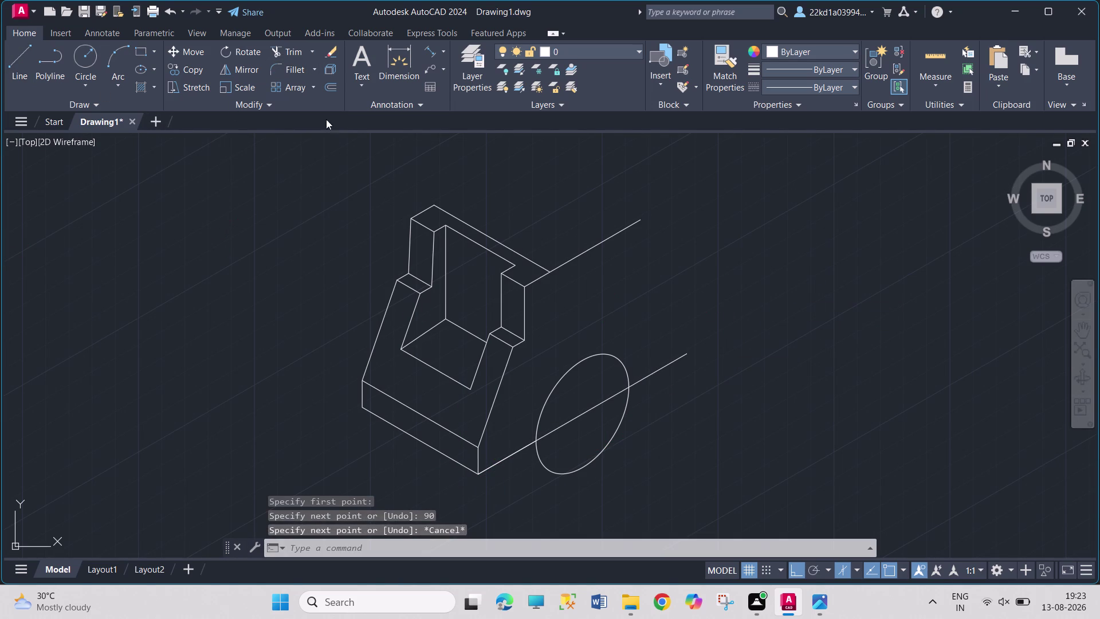
click(515, 455)
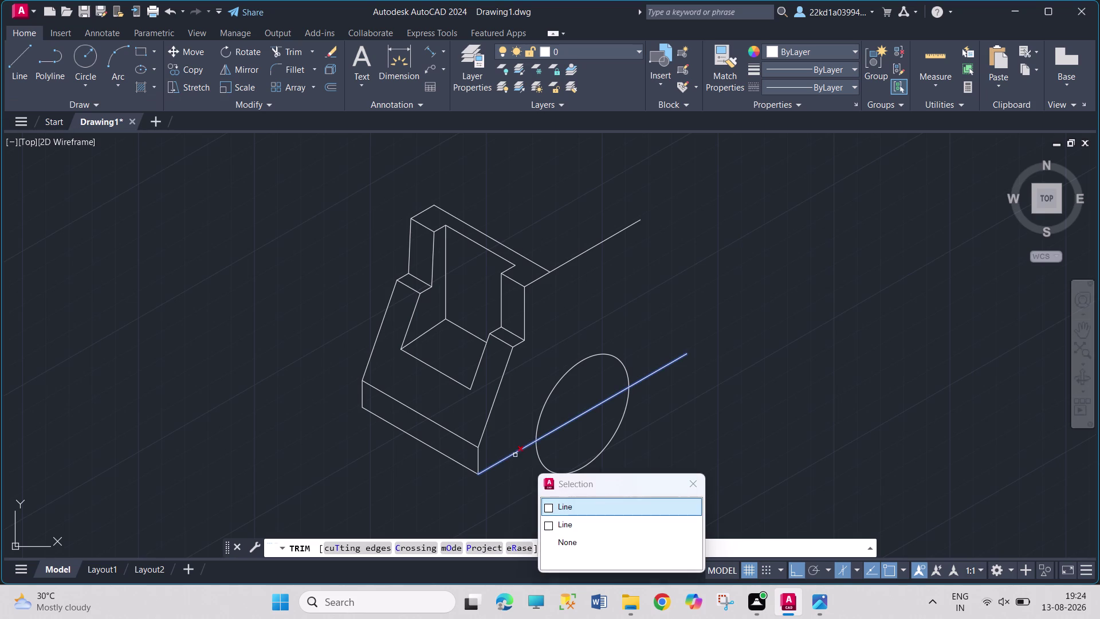
Trim the base line inside the isocircle and the isocircle's lower arcs, leaving the R20 half-arch.
click(567, 500)
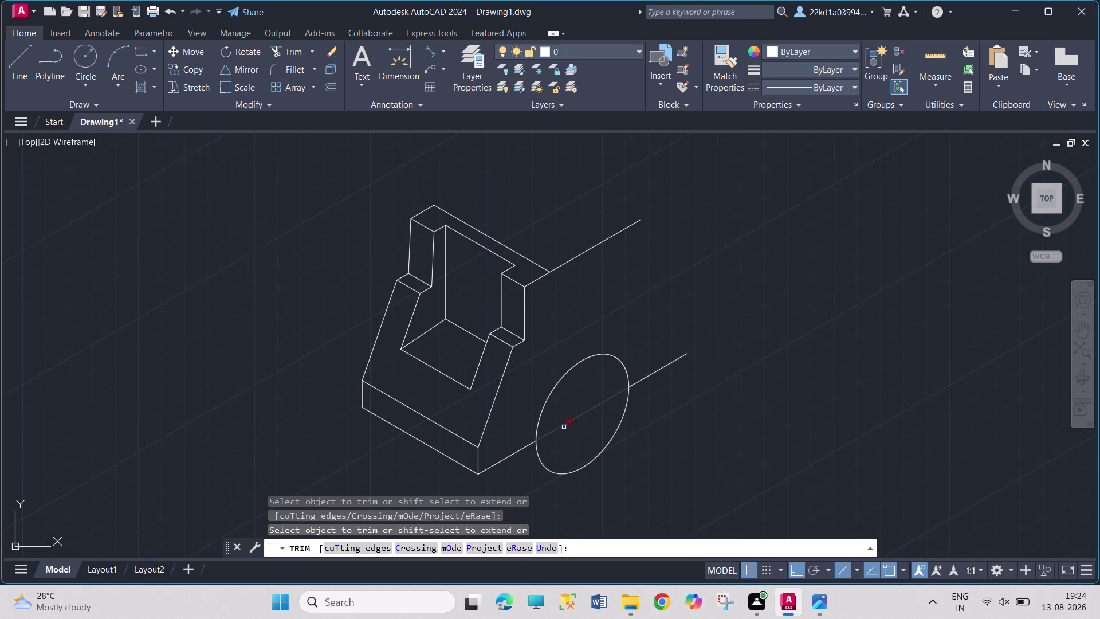
click(563, 425)
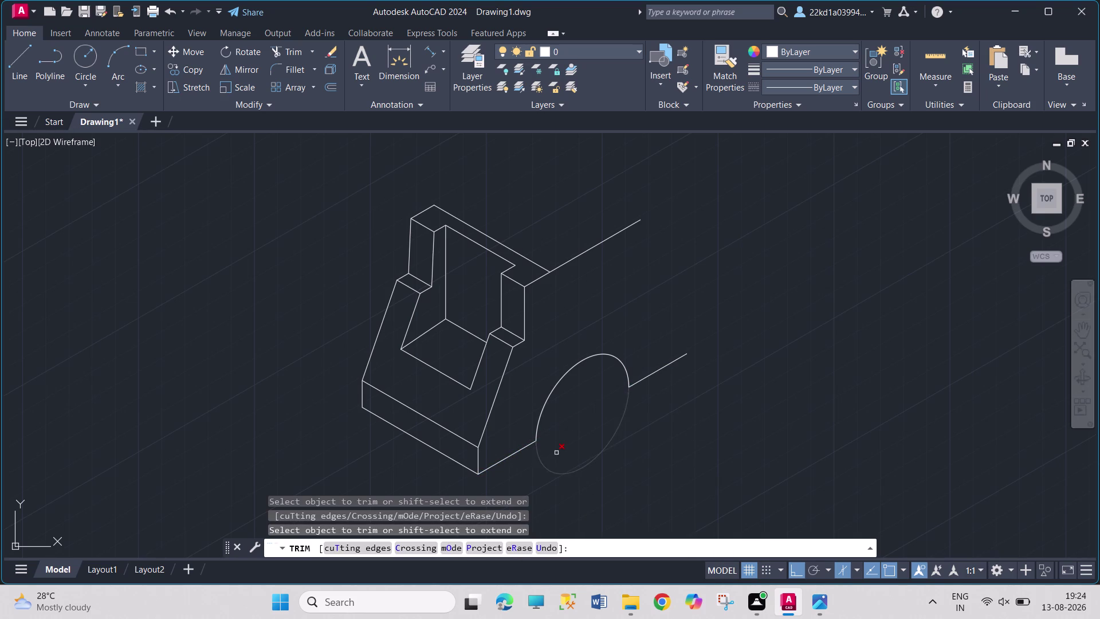
click(593, 462)
key(Escape)
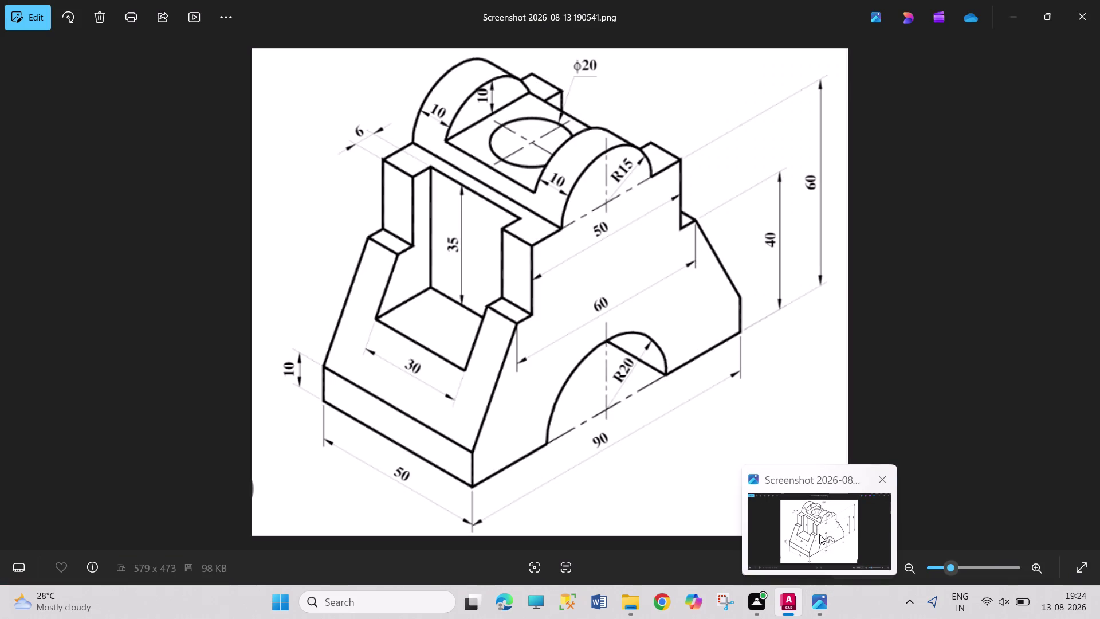
Draw a 10-unit vertical edge up from the base edge's far end.
click(14, 75)
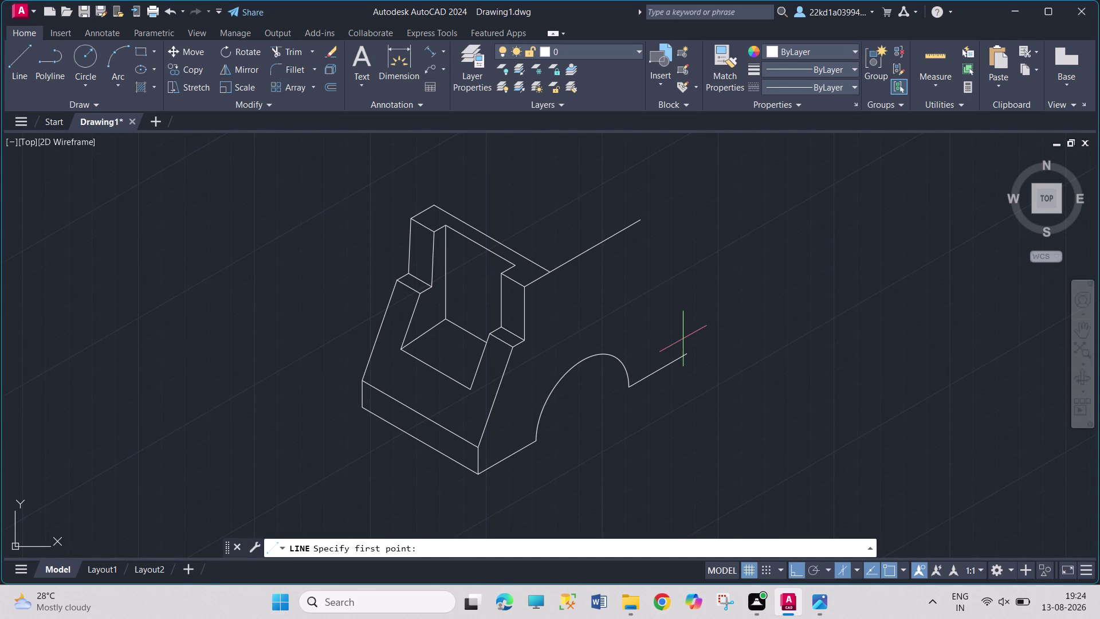
click(685, 352)
text(1)
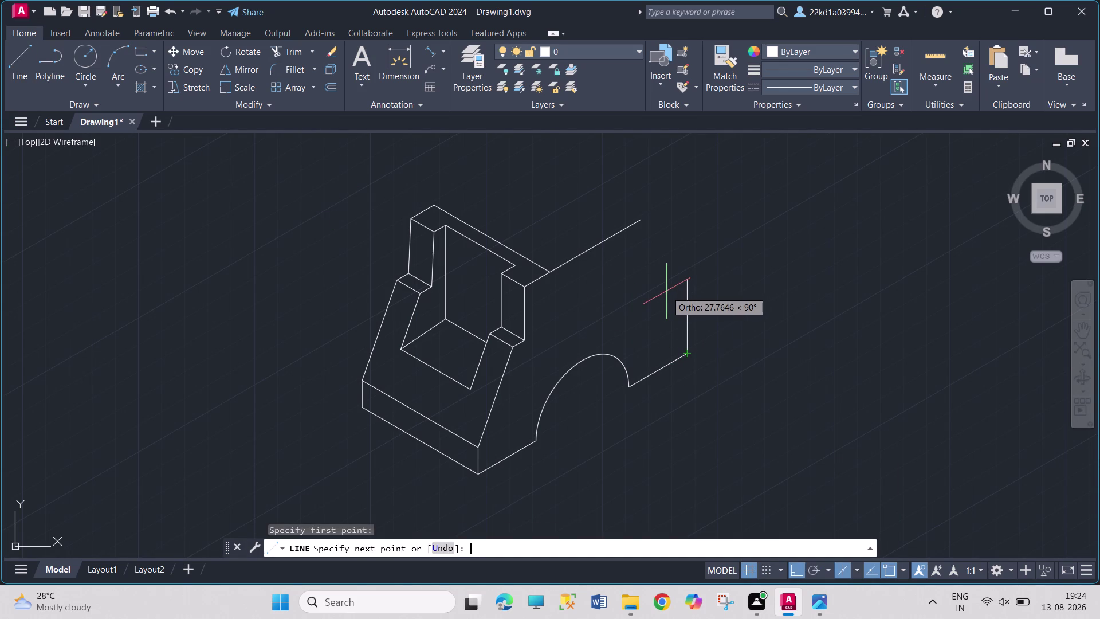
text(0)
key(Return)
key(Escape)
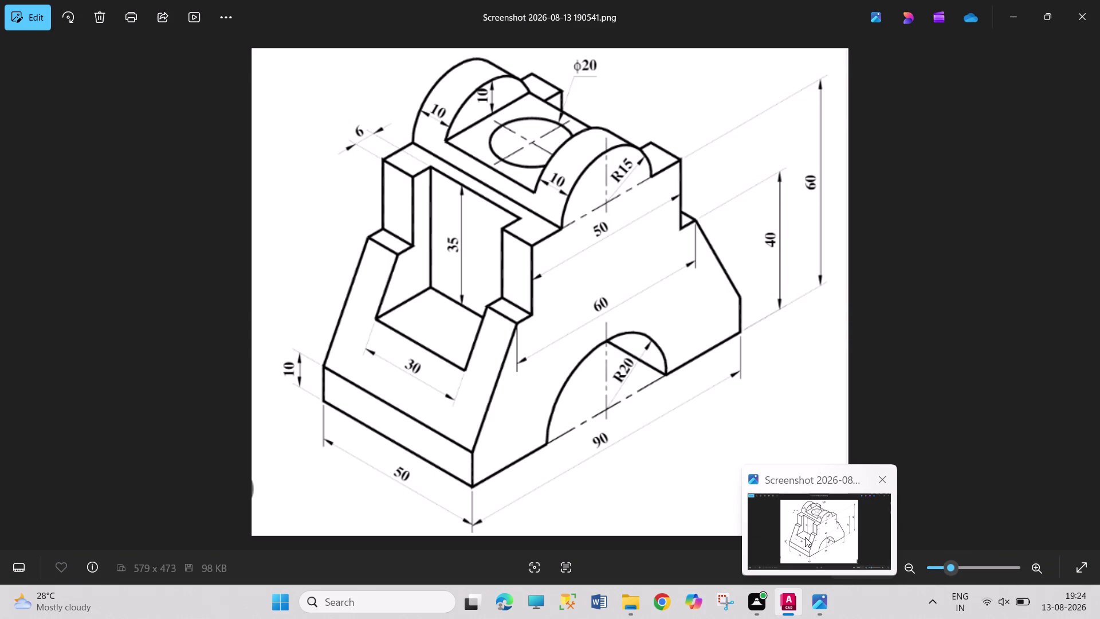
Draw the stepped edge from the top edge's far end: 20 units down, then 5.
click(9, 63)
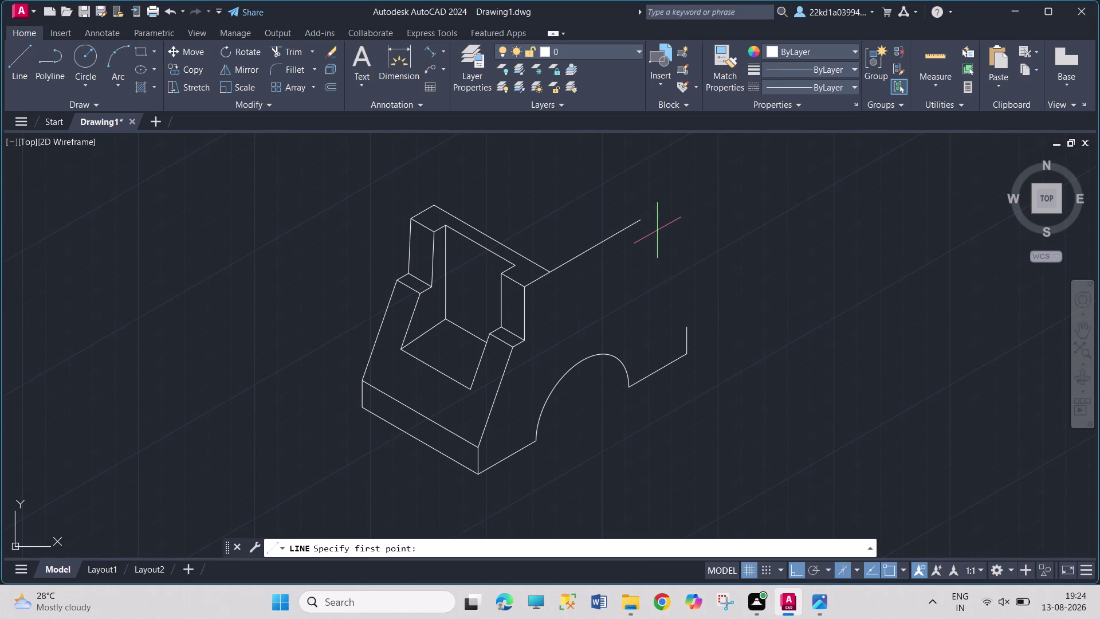
click(640, 217)
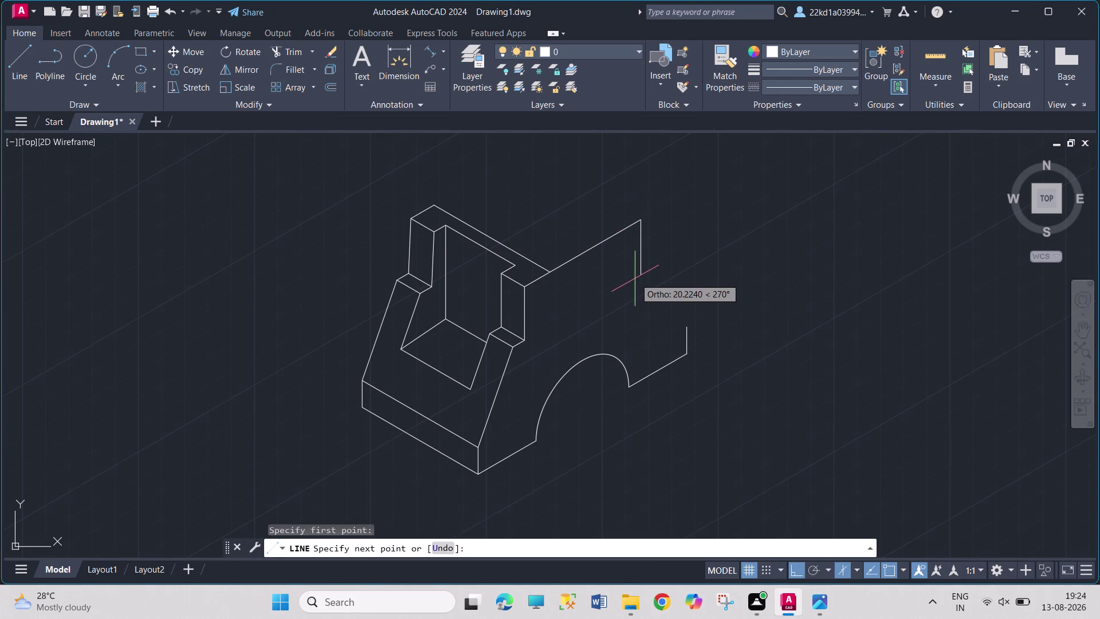
text(20)
key(Return)
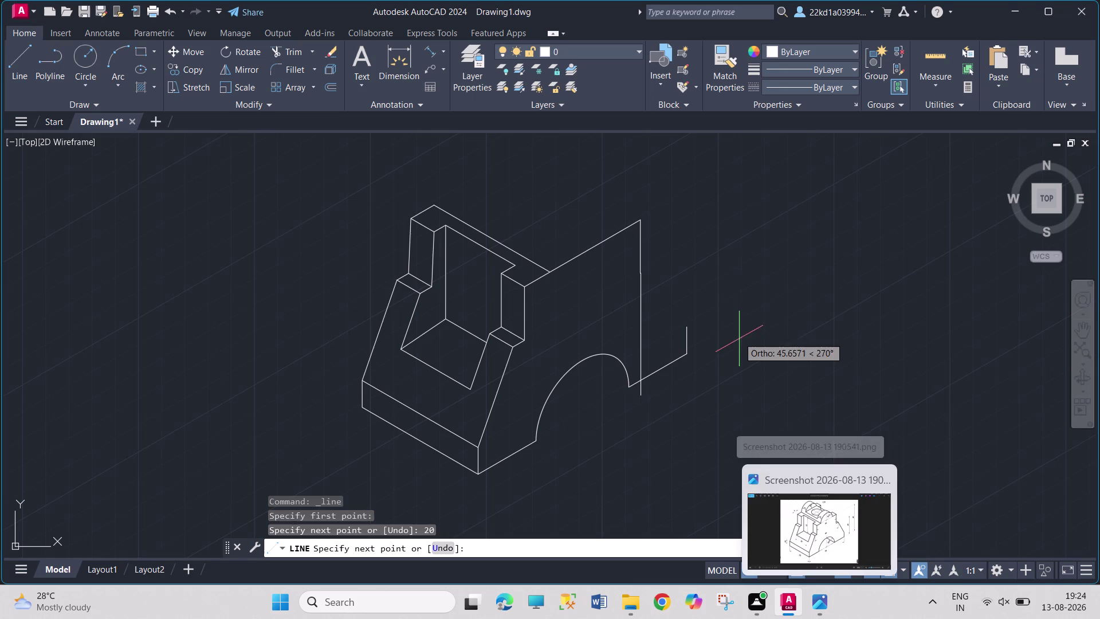
key(5)
key(Return)
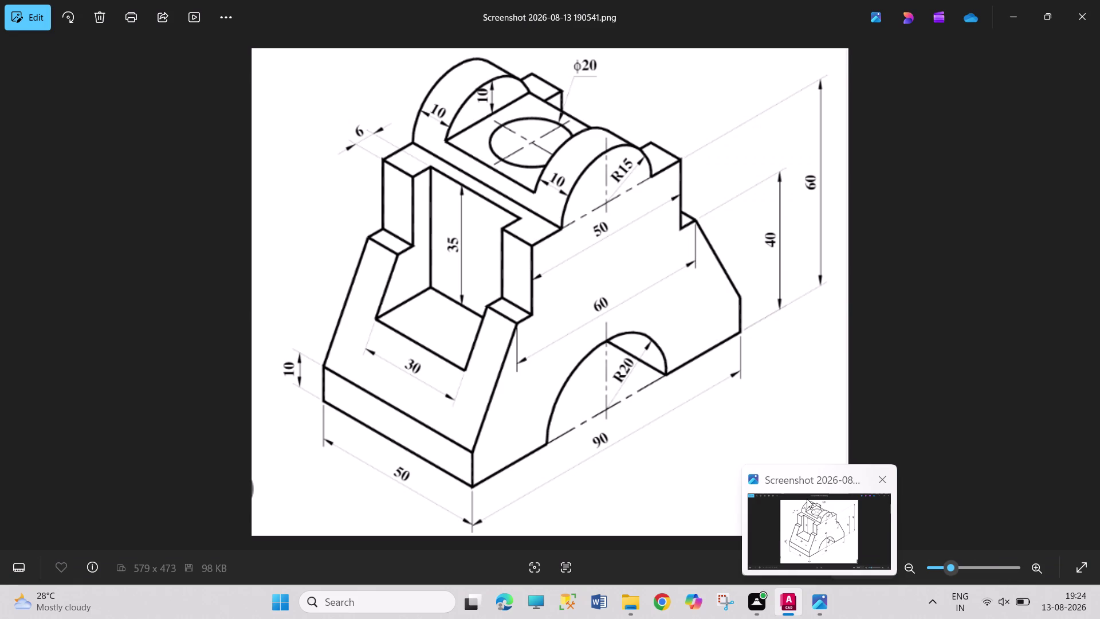
click(687, 324)
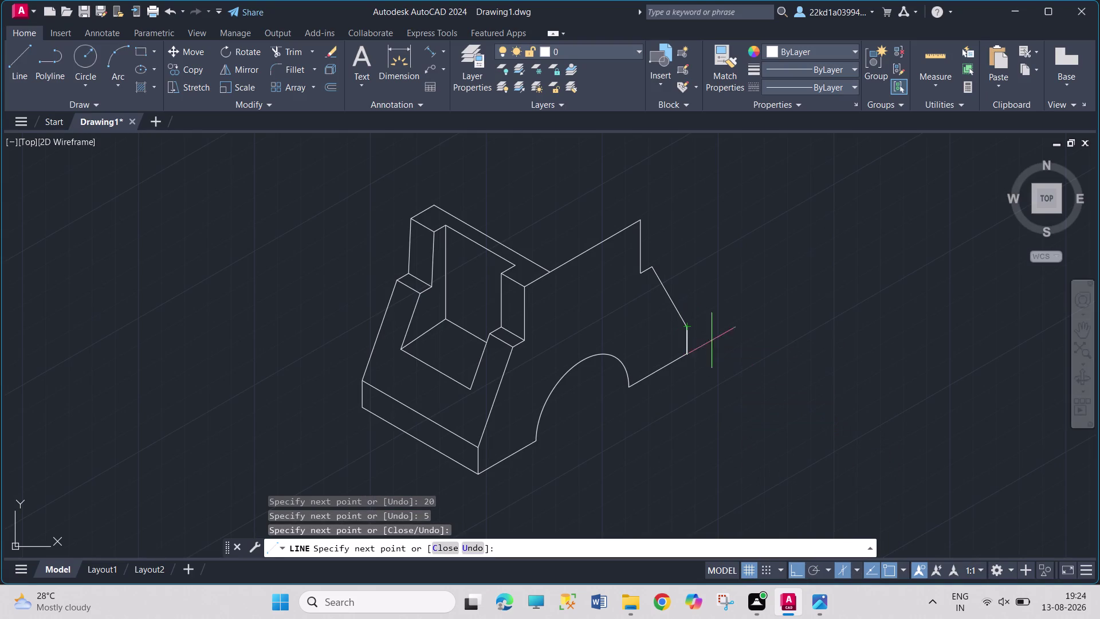
key(Escape)
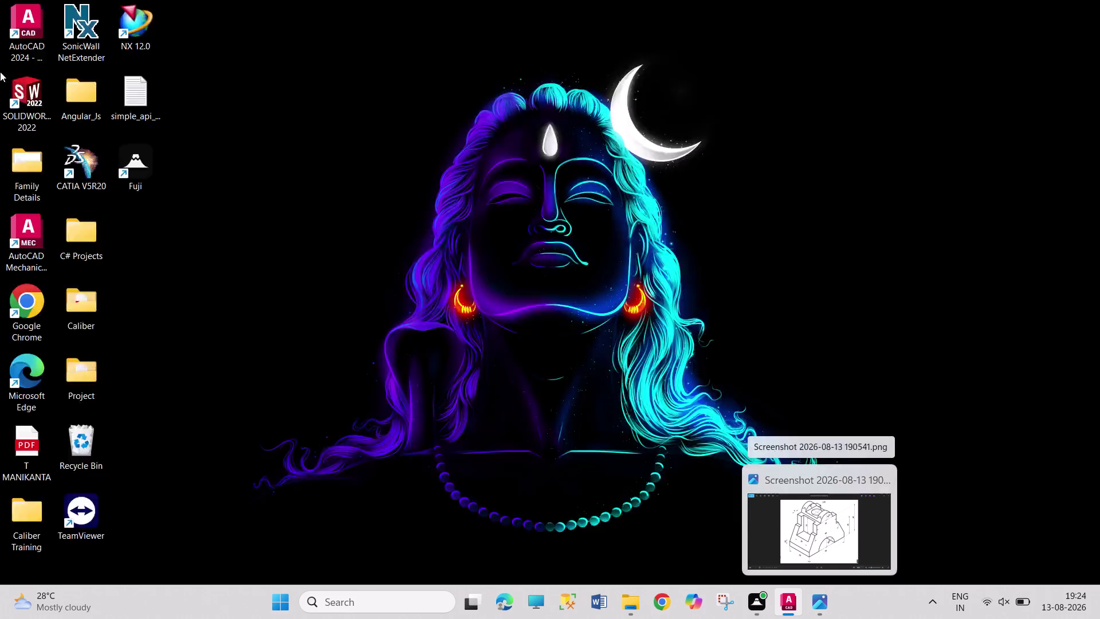
Draw a guide line from the upright's notch corner across its top on the switched isoplane.
click(22, 55)
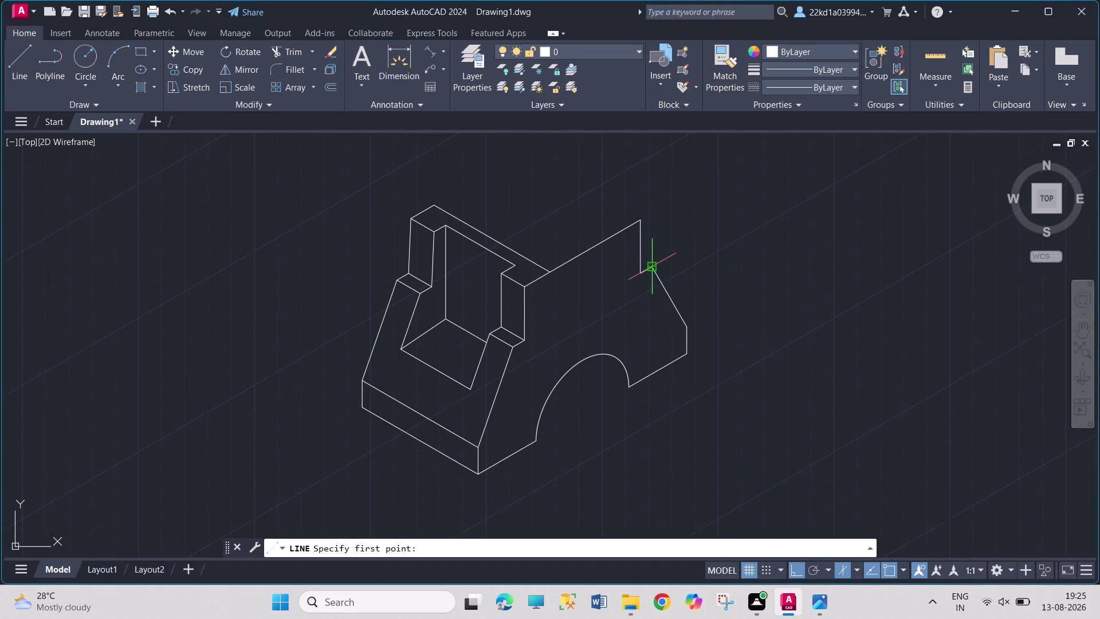
click(655, 265)
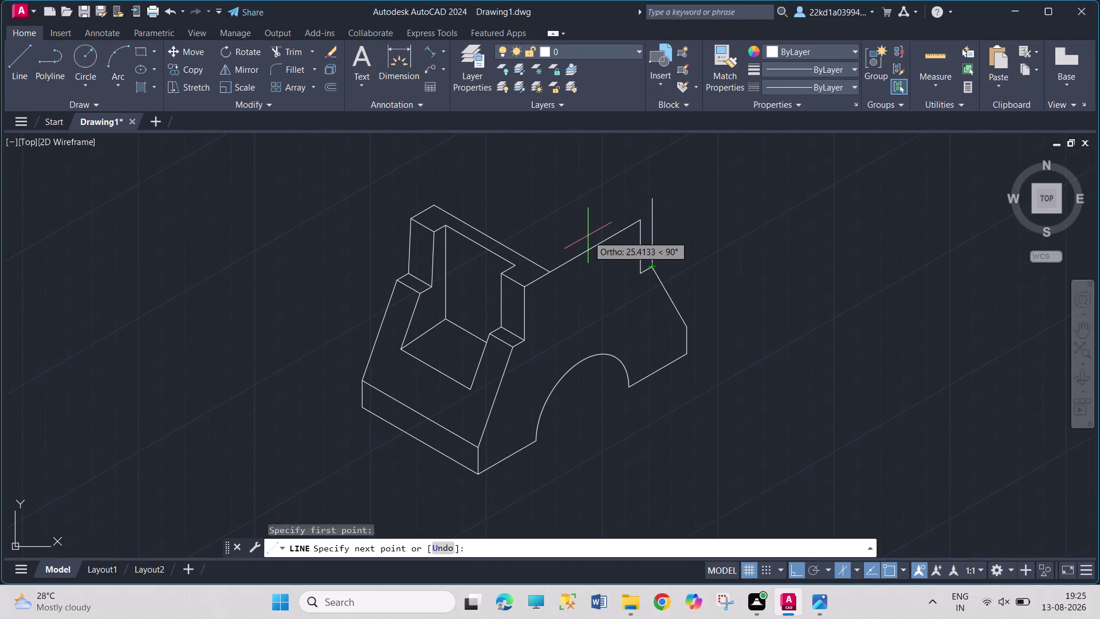
key(F5)
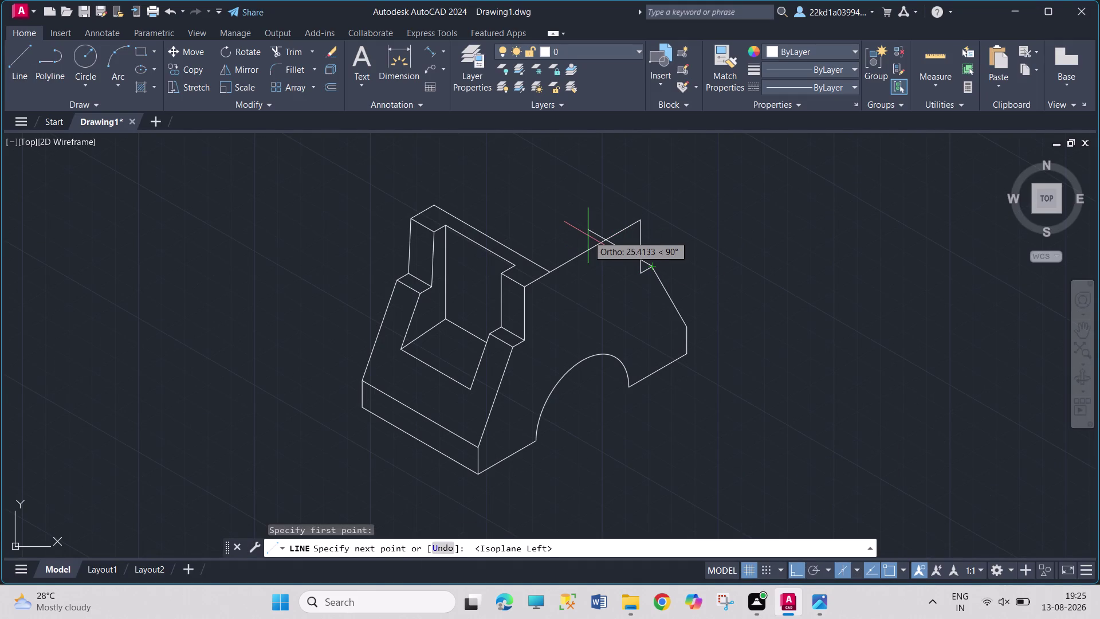
click(588, 235)
key(Escape)
Trim away the two overhanging line pieces at the upper step.
click(295, 48)
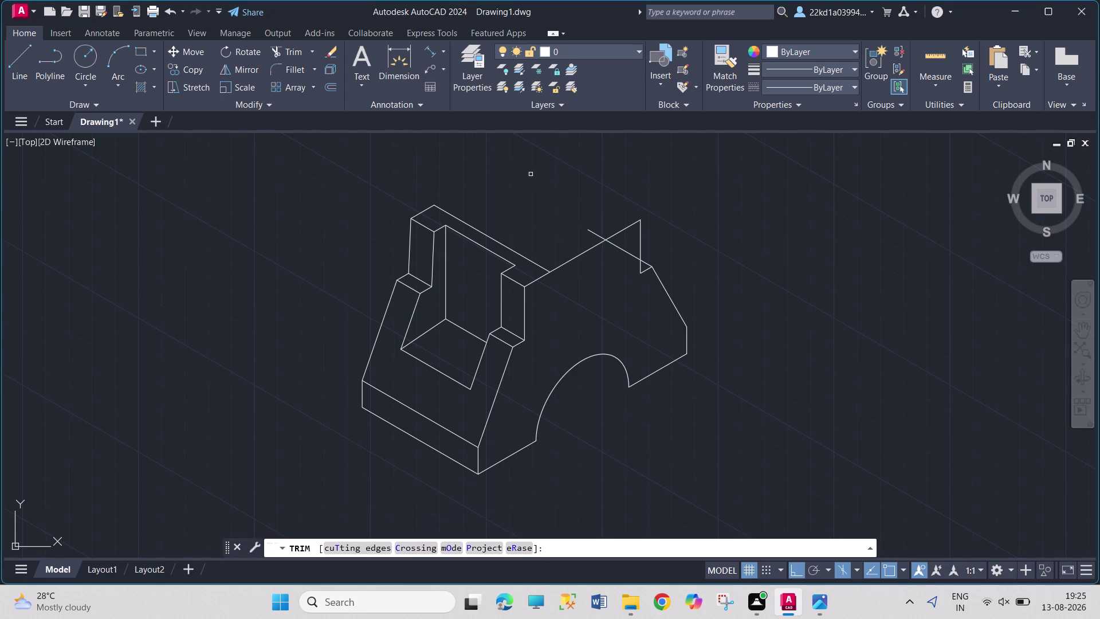
click(598, 235)
click(621, 249)
key(Escape)
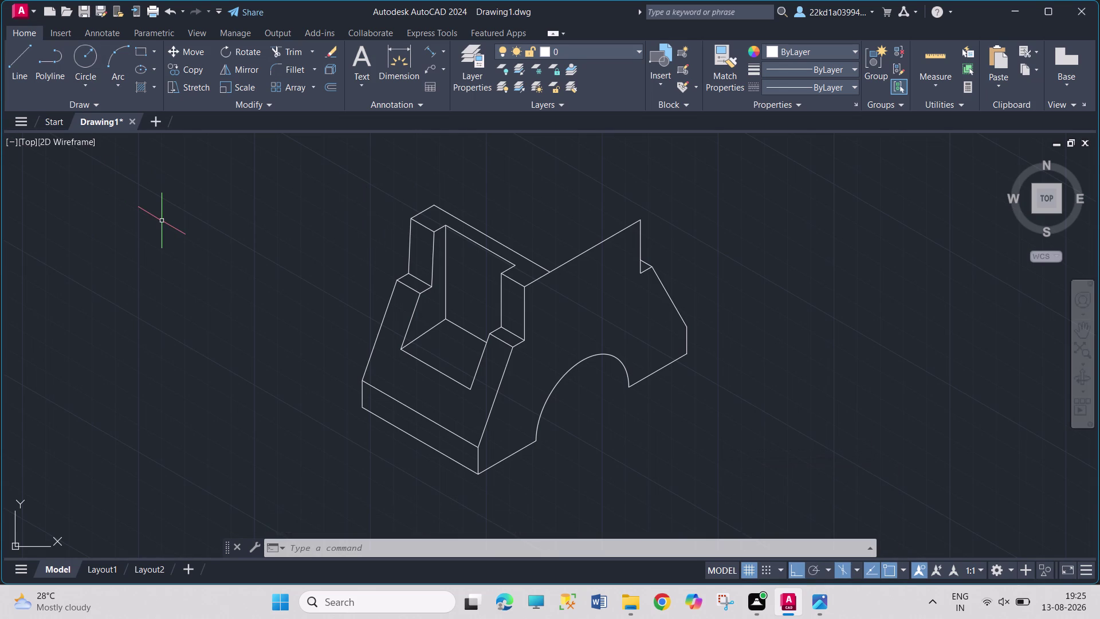
Draw a radius-15 isocircle on the right isoplane, centred on the upright's top edge.
text(EL)
key(Return)
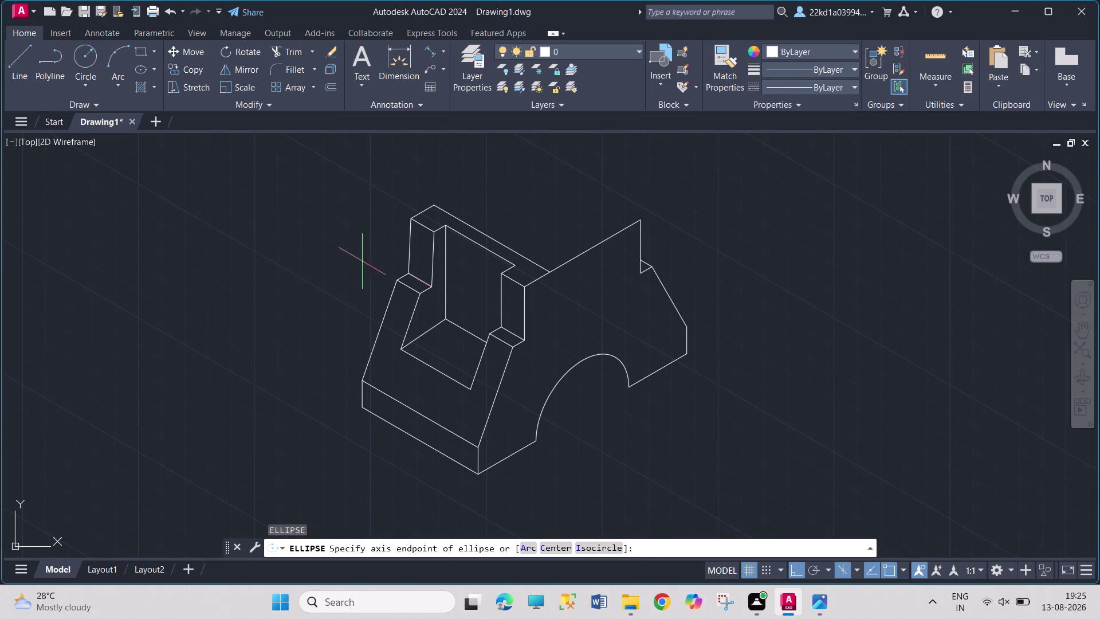
click(593, 544)
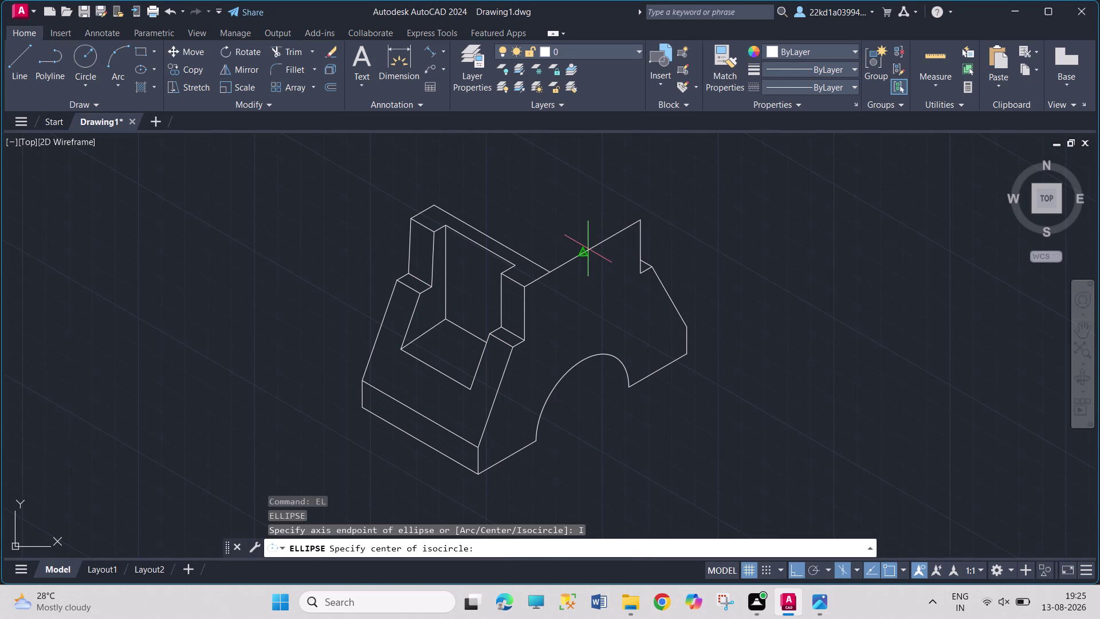
key(F5)
click(585, 251)
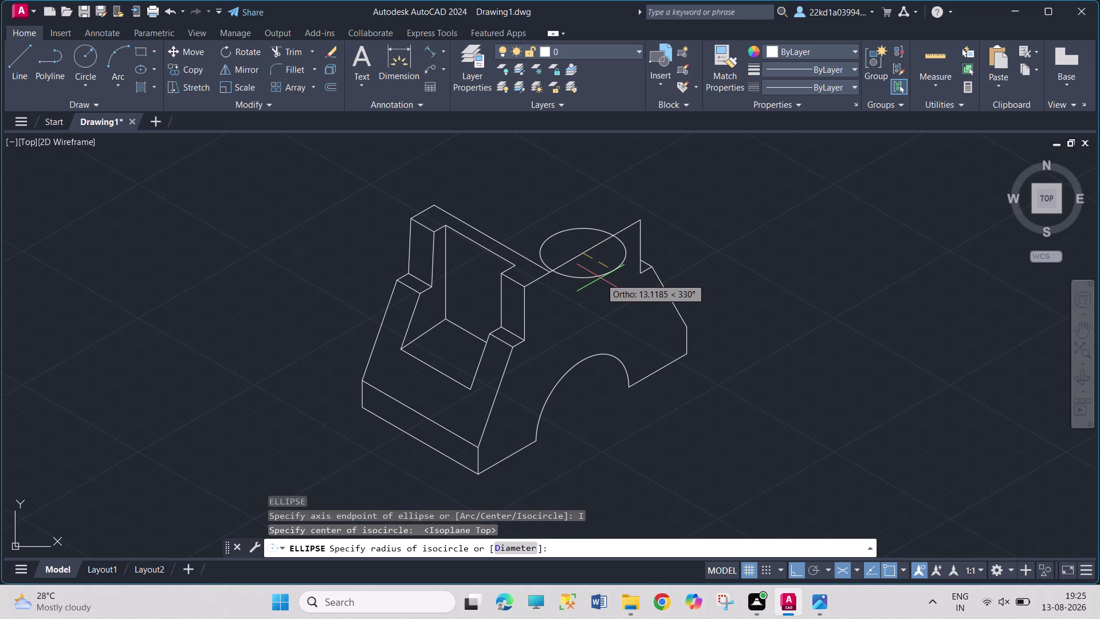
key(F5)
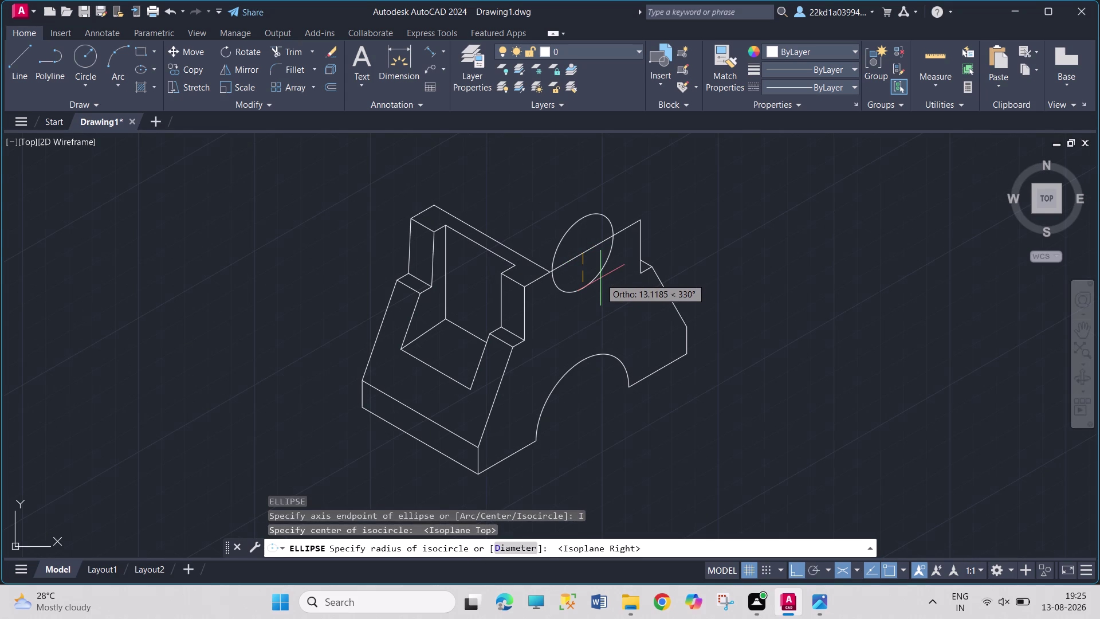
text(15)
key(Return)
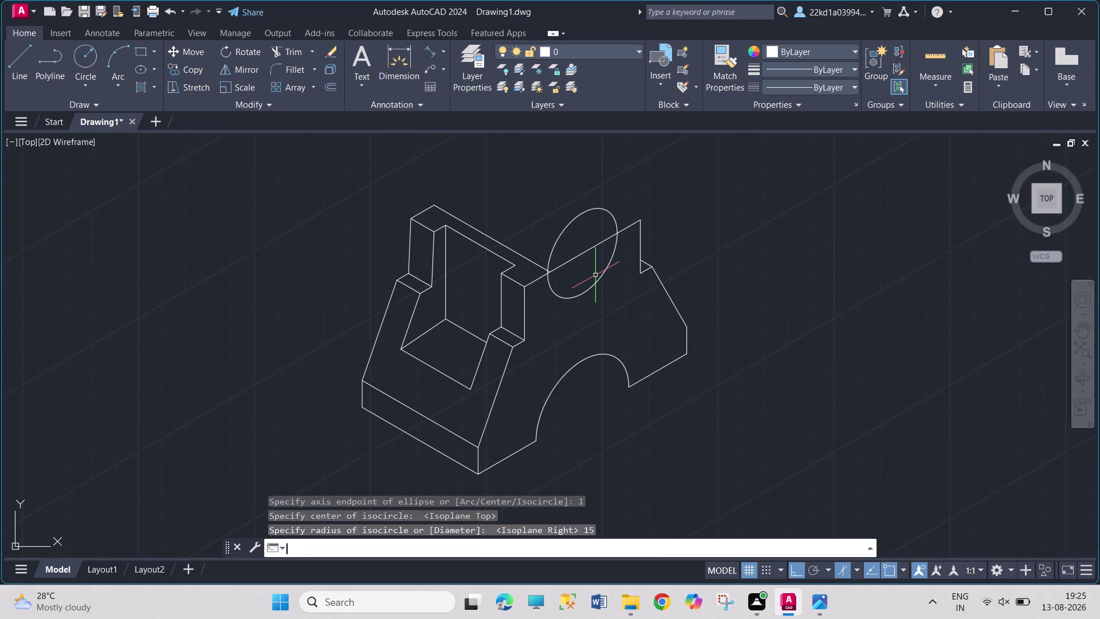
scroll(up, 3)
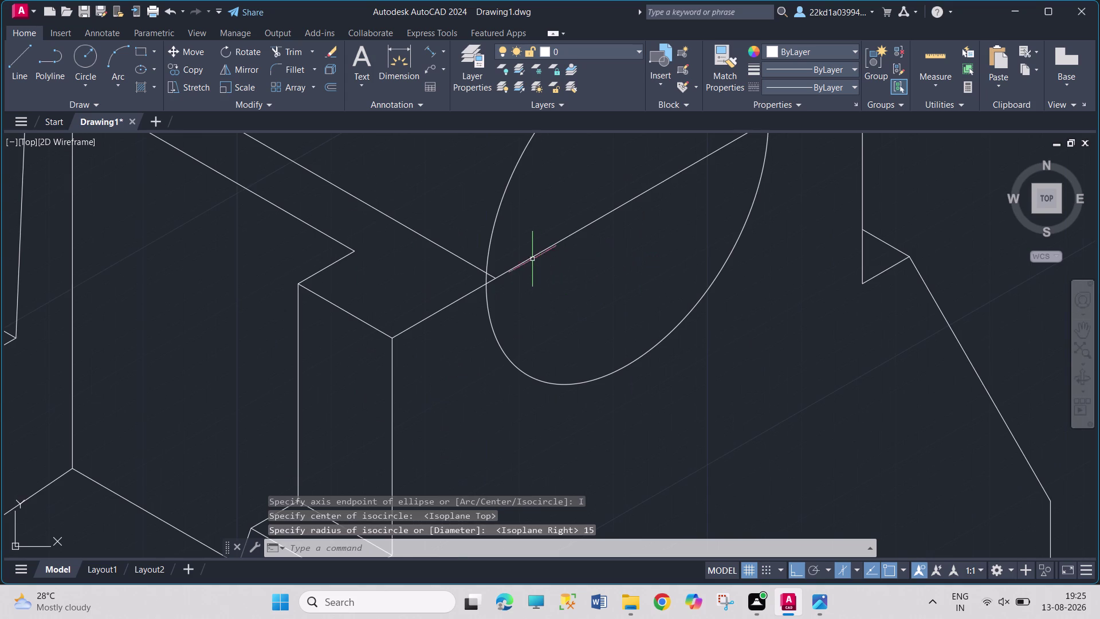
scroll(down, 3)
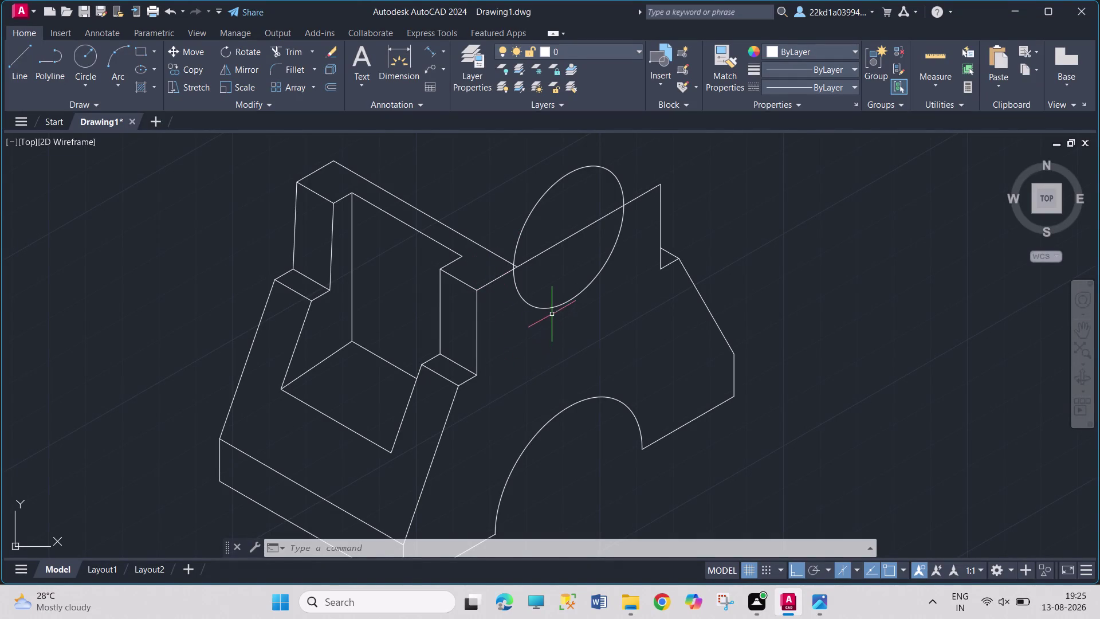
Take two aligned measurements around the circle, reading 50 and 11, without placing them.
click(429, 50)
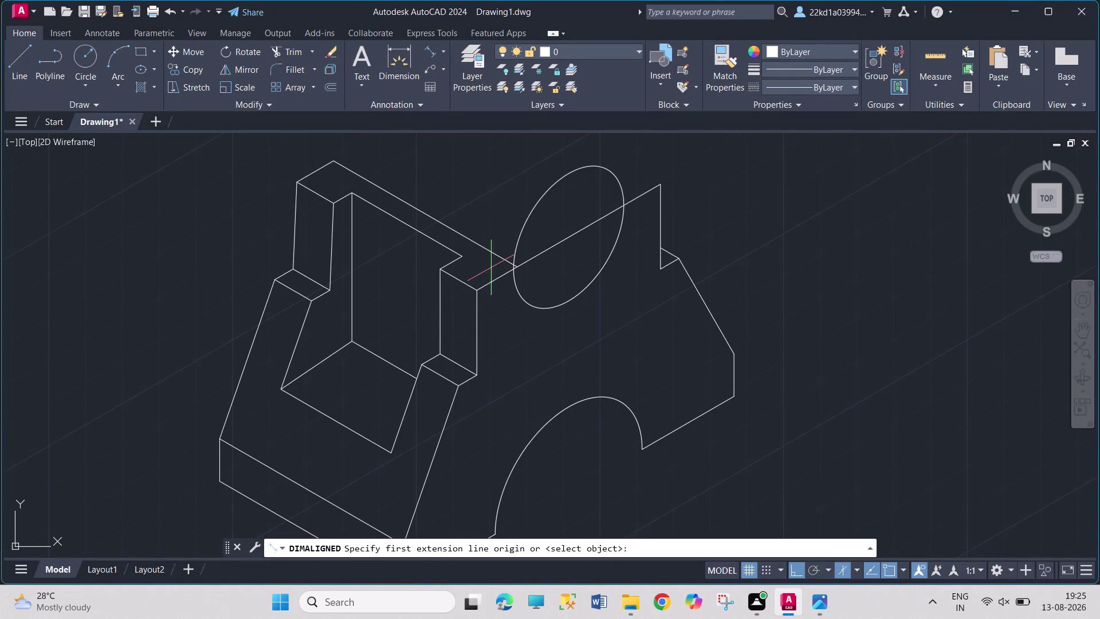
drag(474, 288, 480, 286)
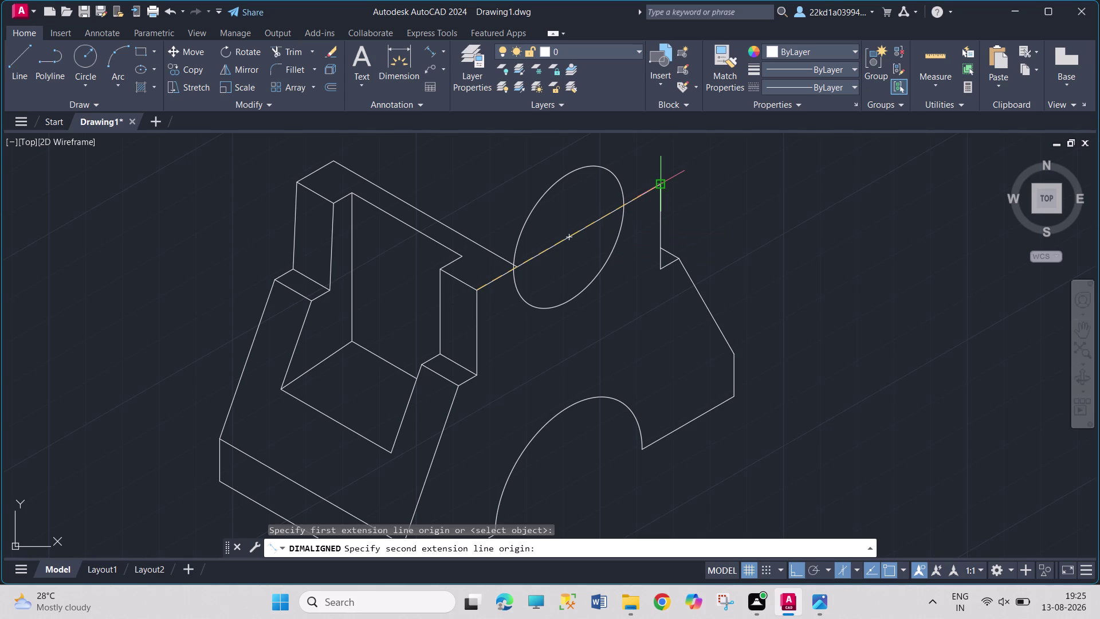
click(660, 186)
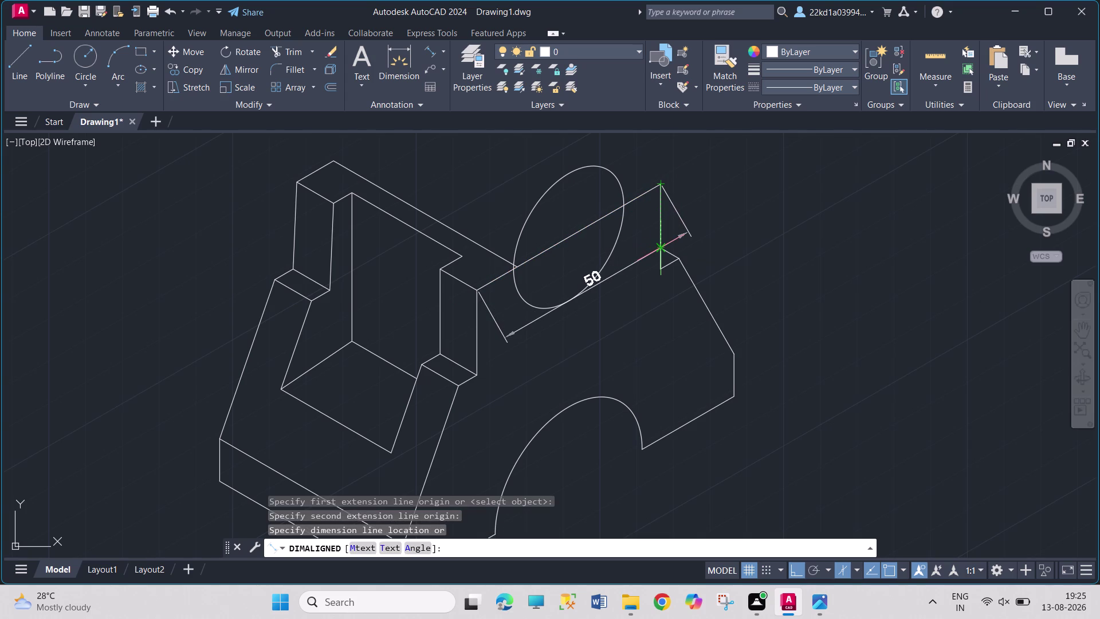
key(Escape)
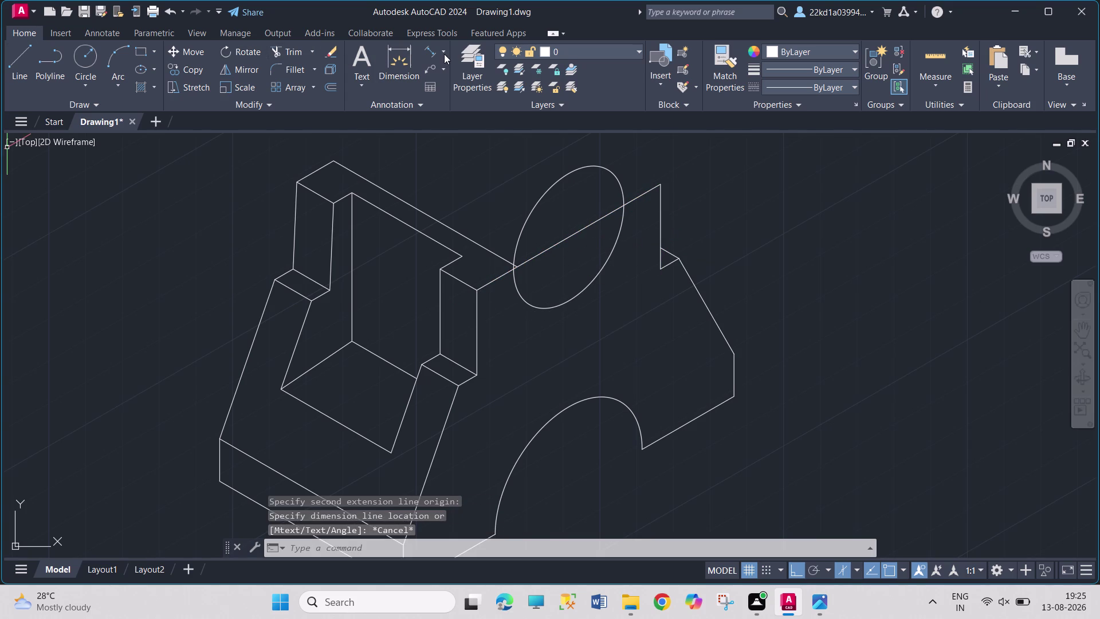
click(432, 50)
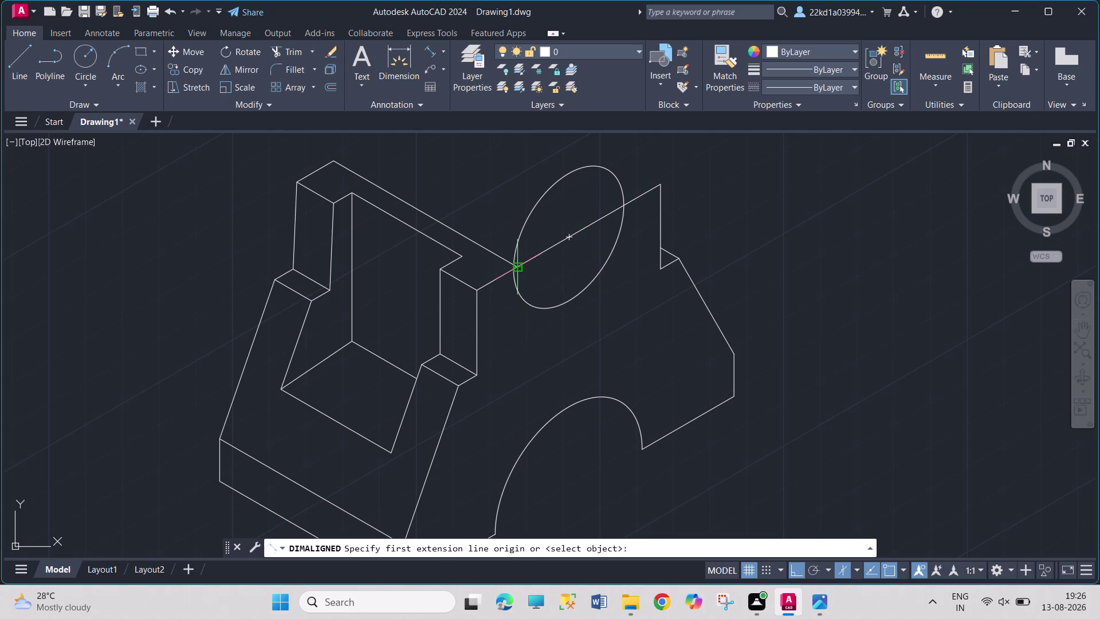
click(516, 266)
click(476, 289)
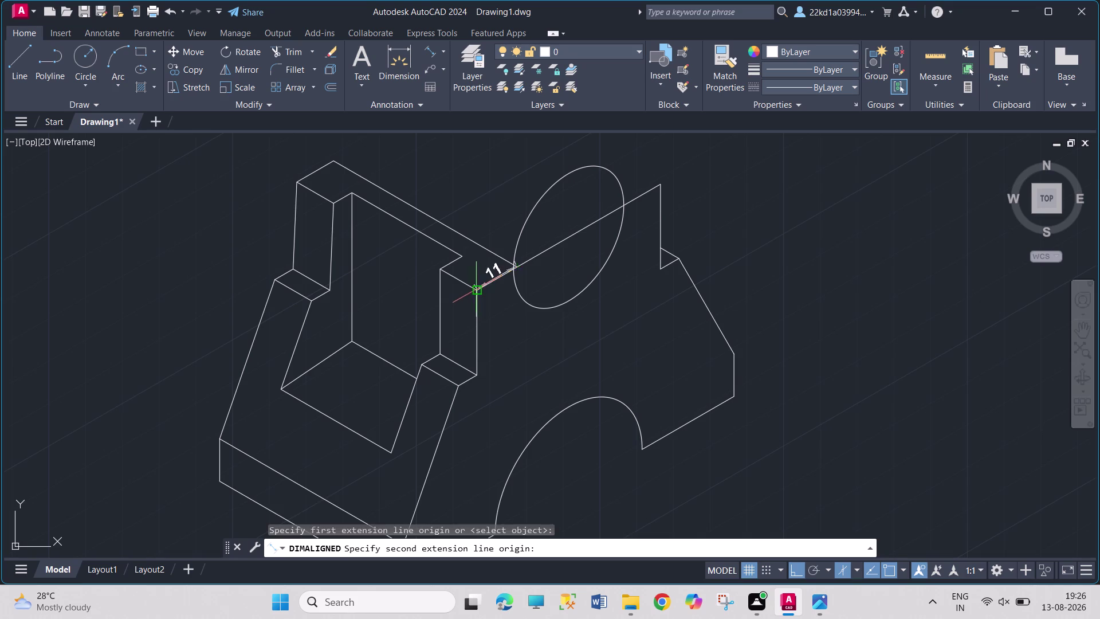
key(Escape)
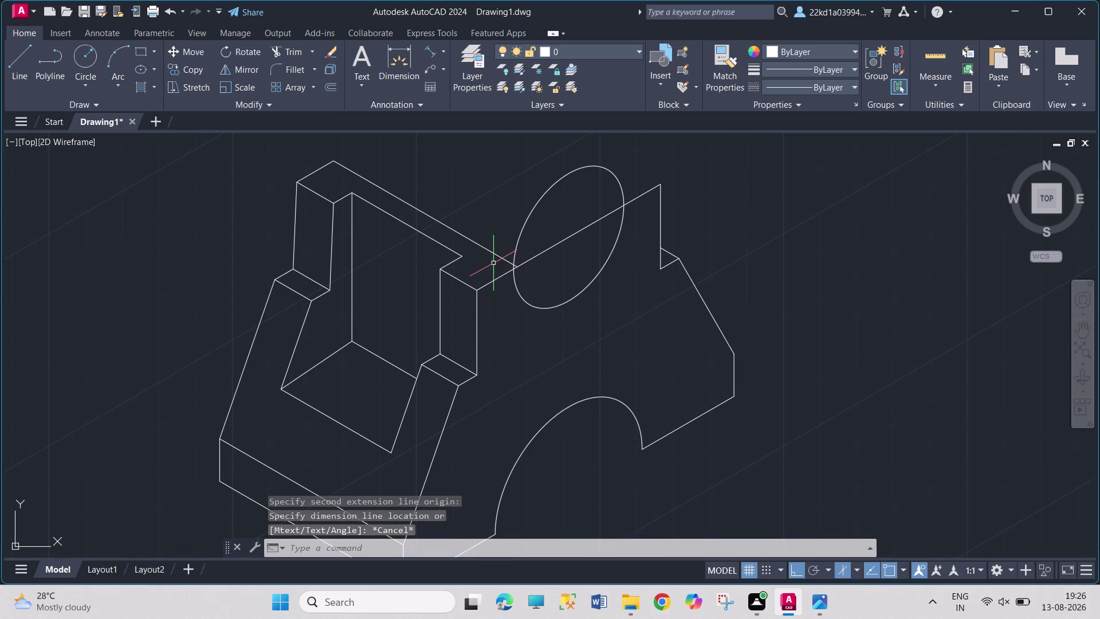
Move the upright's long top edge 1 unit, using a base point at the circle.
click(499, 256)
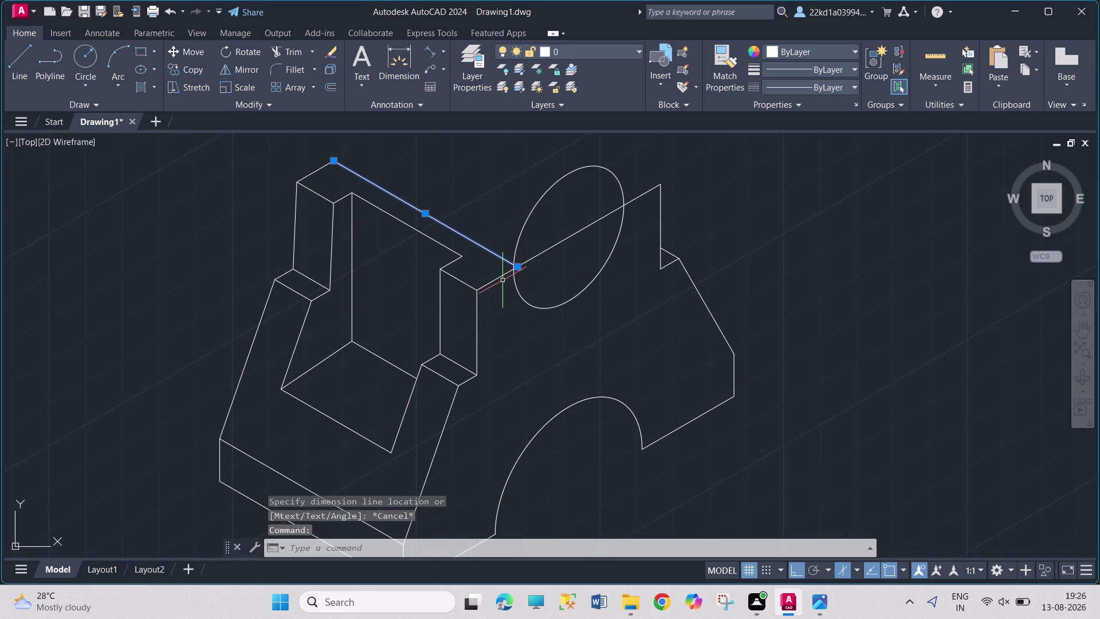
key(m)
key(Return)
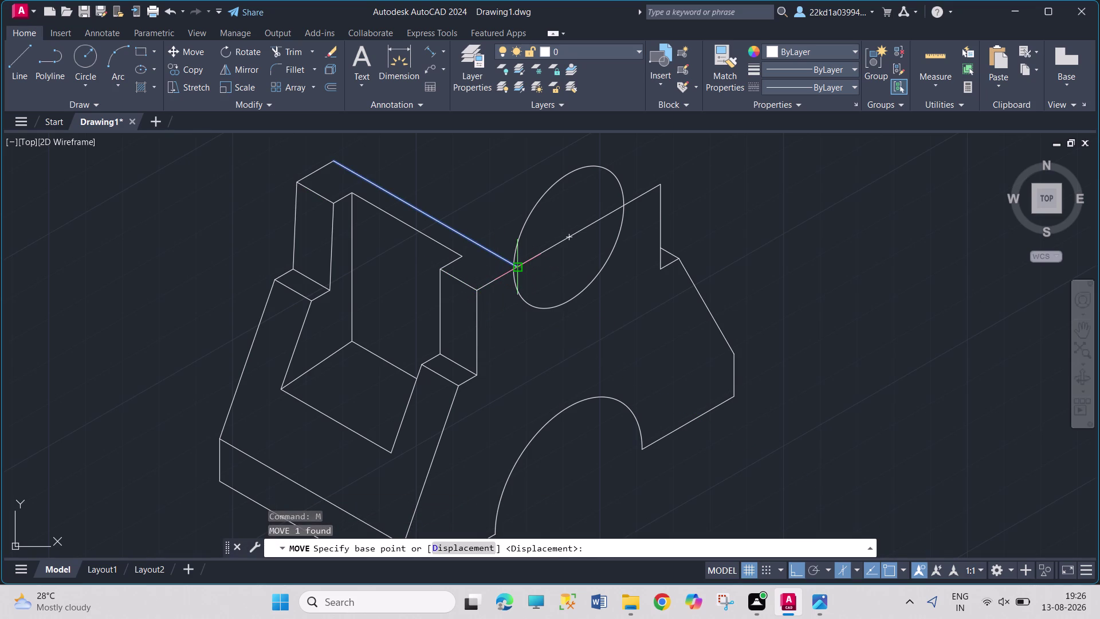
click(518, 267)
key(1)
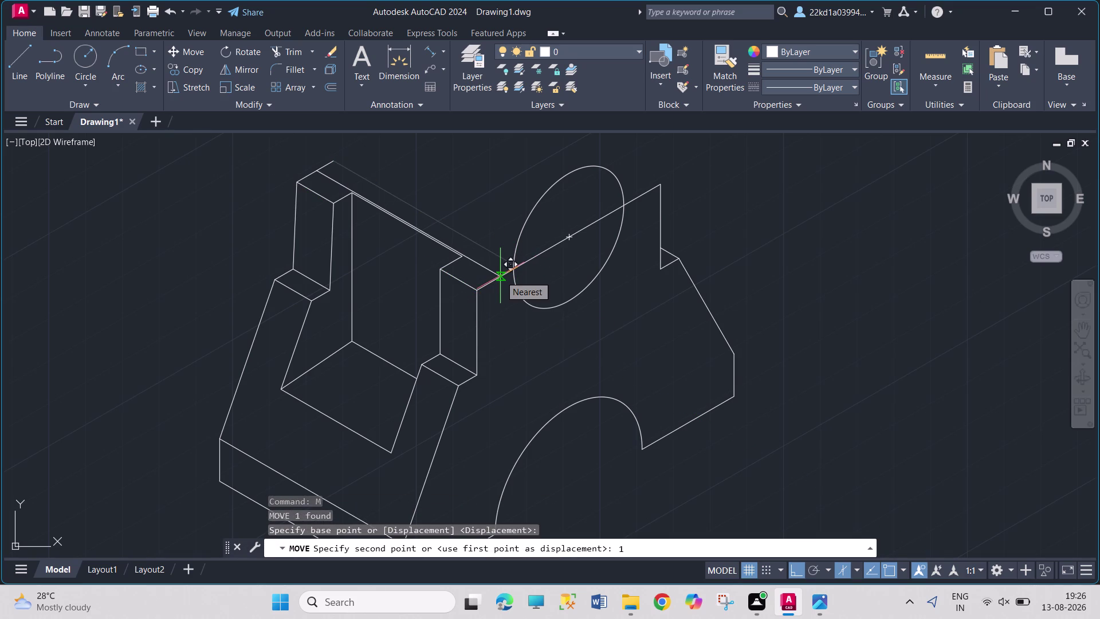
key(Return)
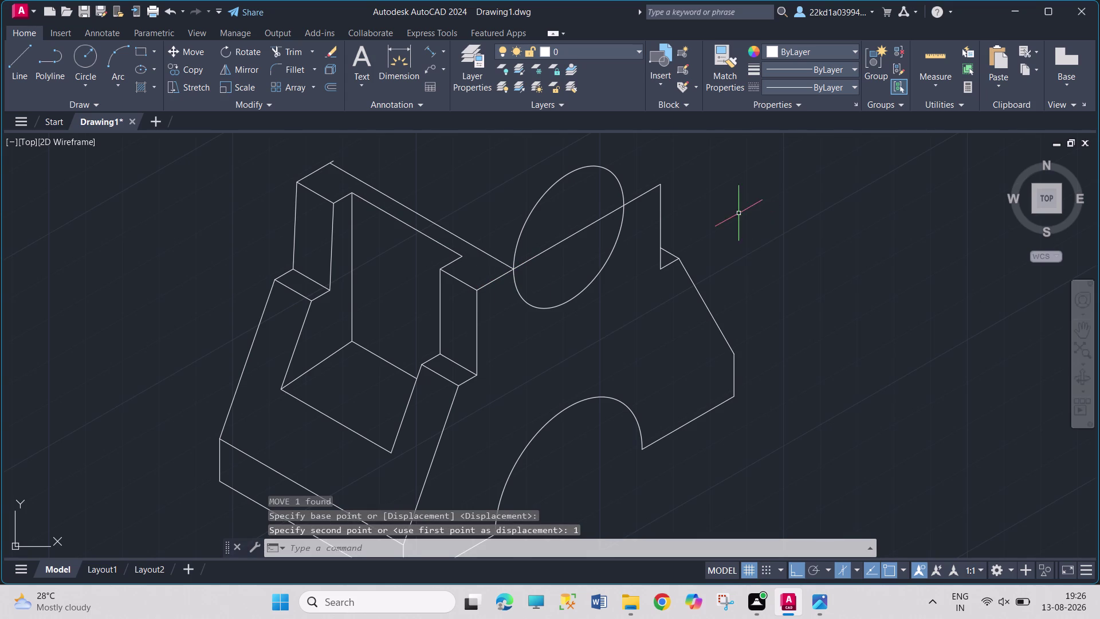
key(Escape)
Trim the top edge inside the circle and the circle's lower half, leaving an arc top.
key(Escape)
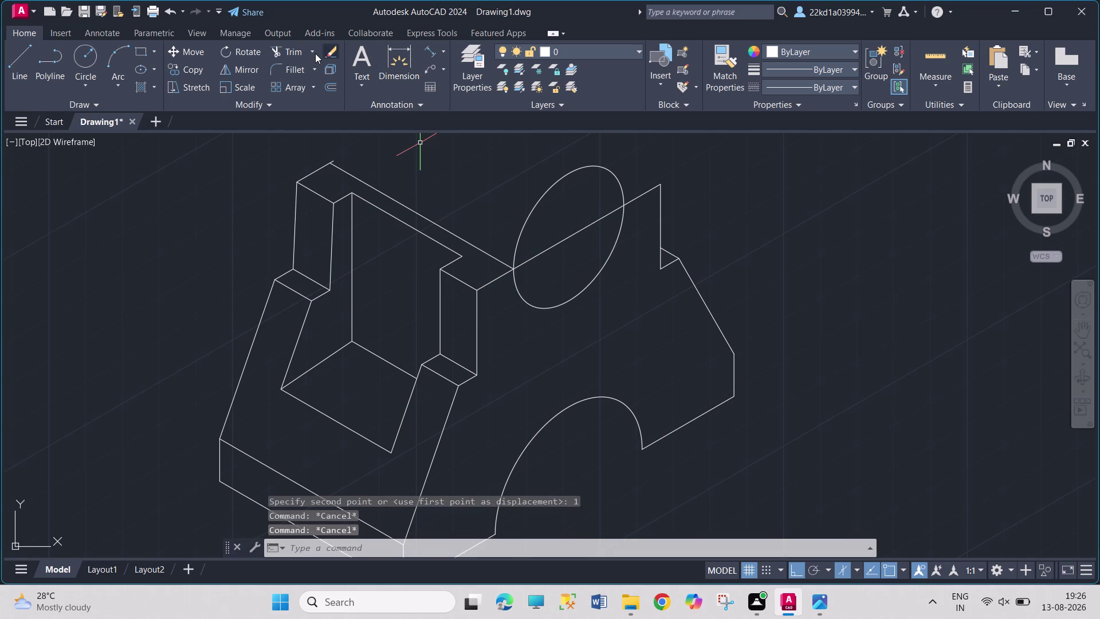
click(297, 50)
click(560, 241)
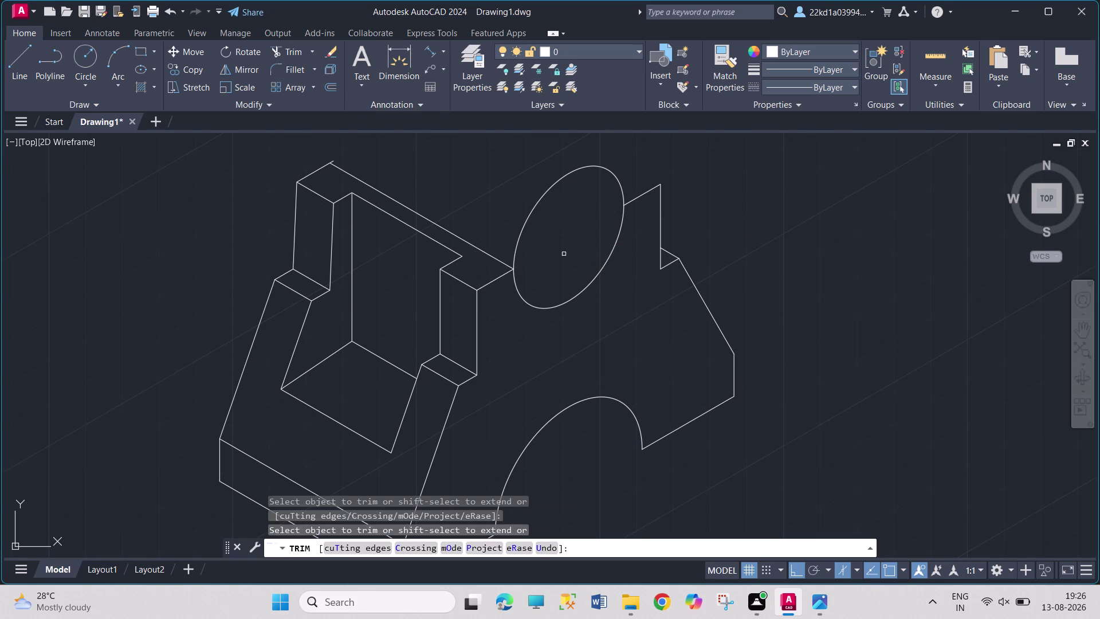
click(560, 303)
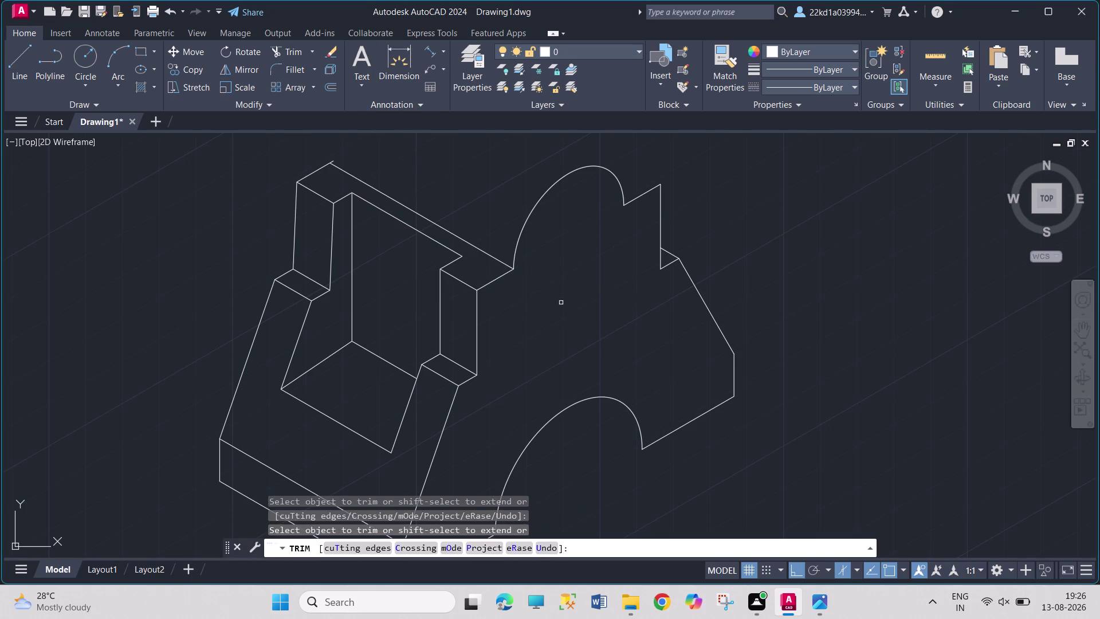
key(Escape)
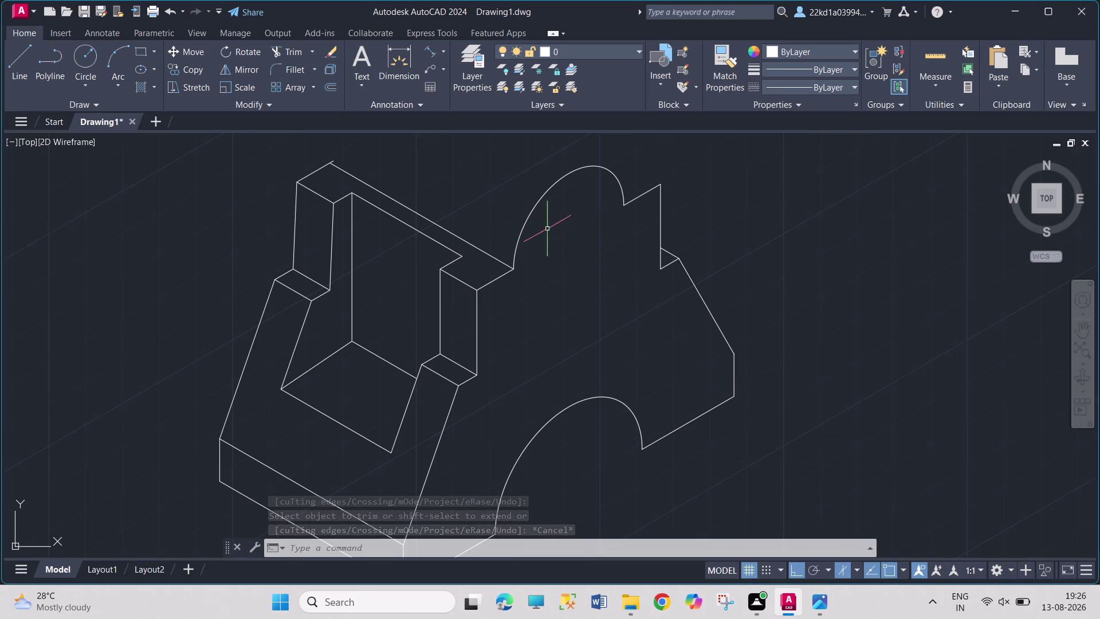
scroll(down, 3)
middle_drag(604, 205, 586, 289)
scroll(up, 3)
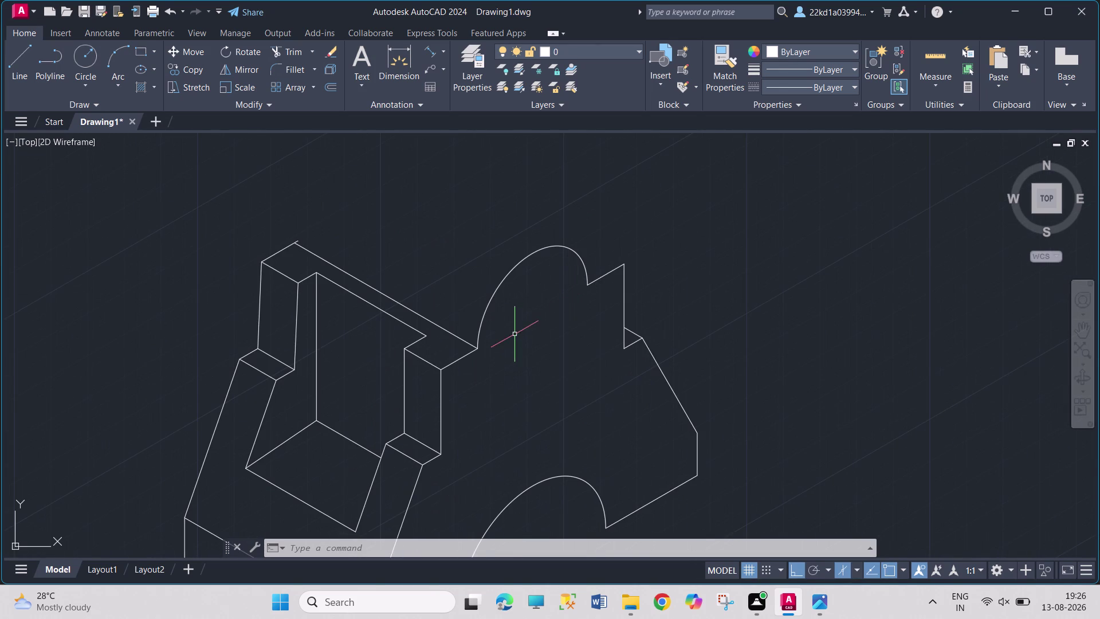
click(492, 298)
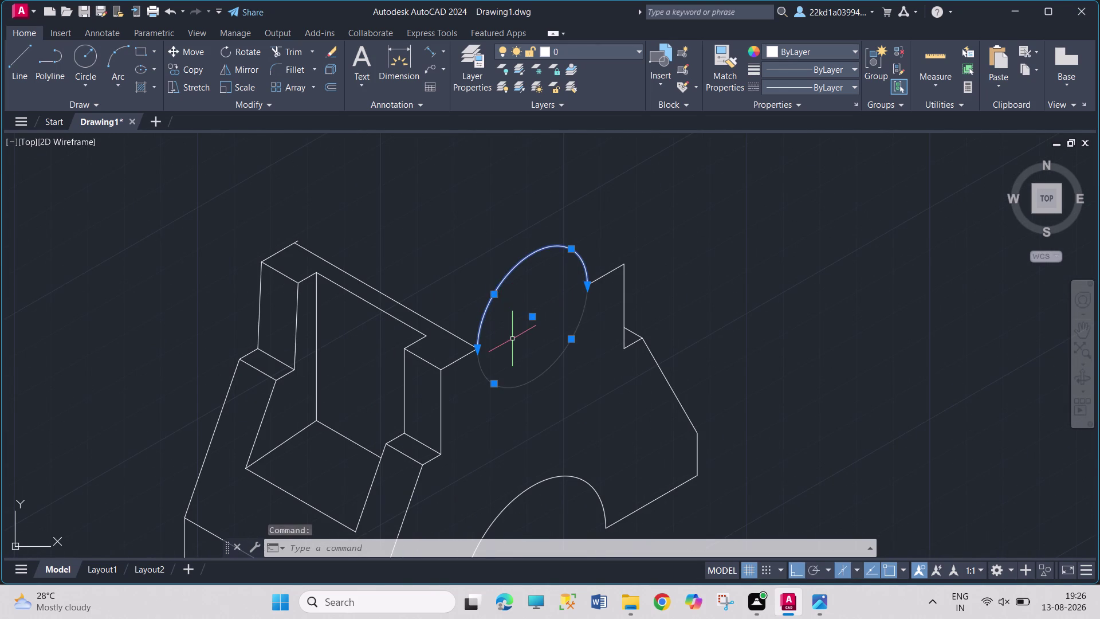
Copy the front arch from its lower endpoint to the block's far top corner.
text(CO)
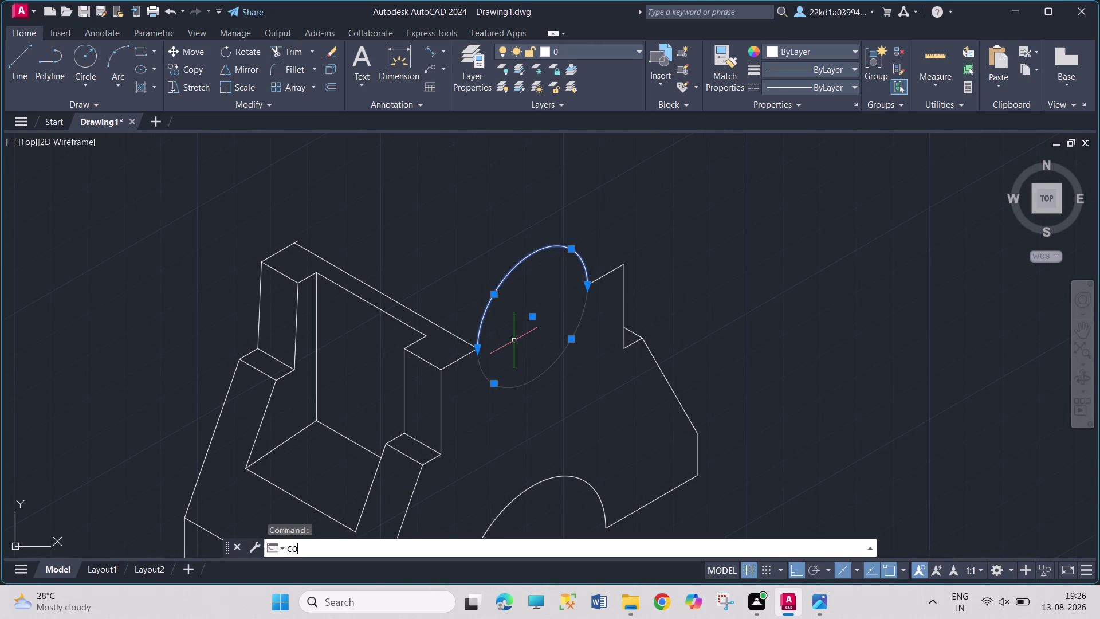
key(Return)
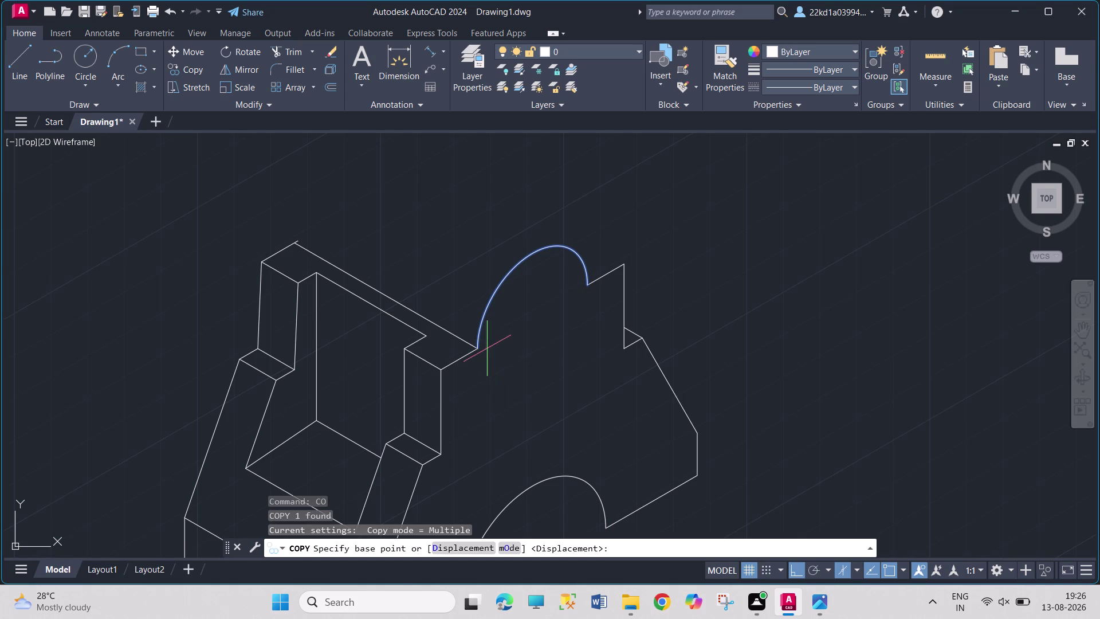
click(479, 345)
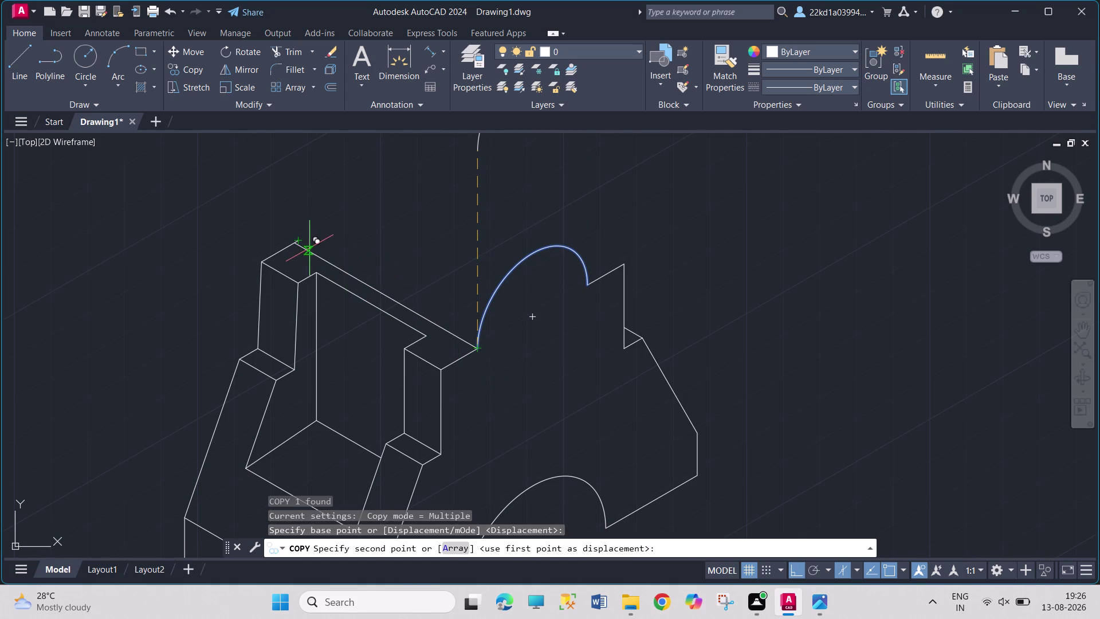
key(F5)
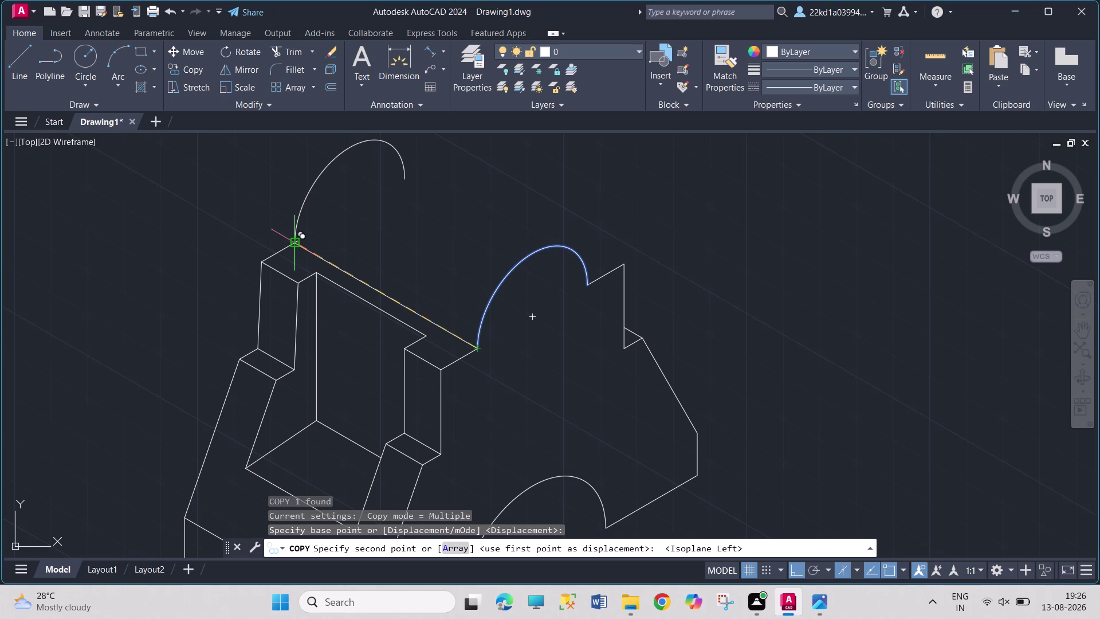
click(291, 245)
key(Escape)
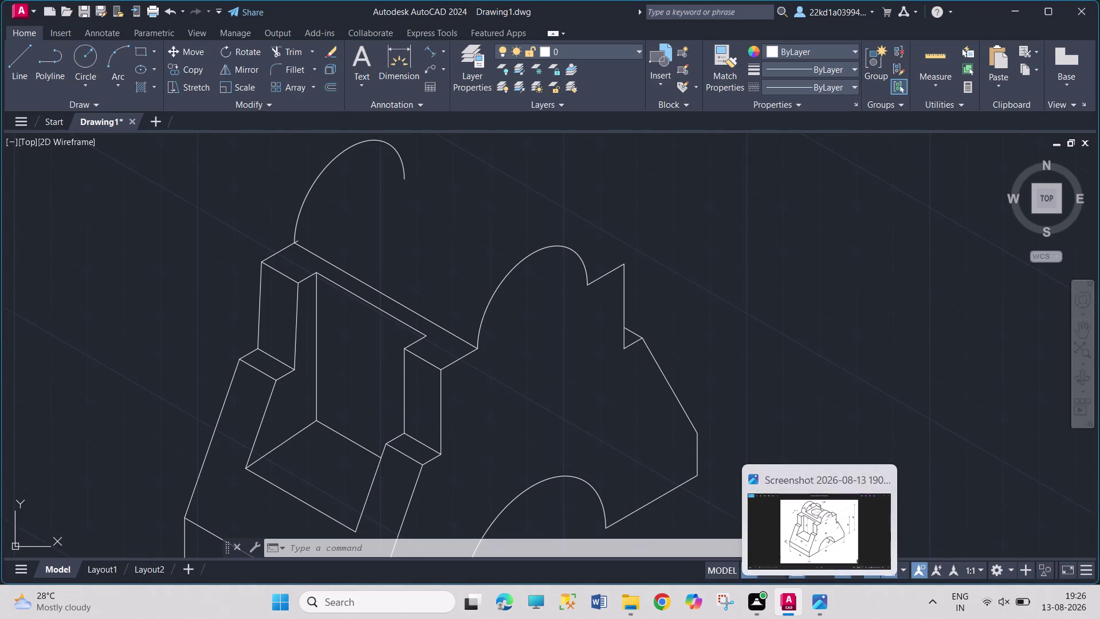
Copy the front arch curve 10 units along the isometric axis.
click(512, 272)
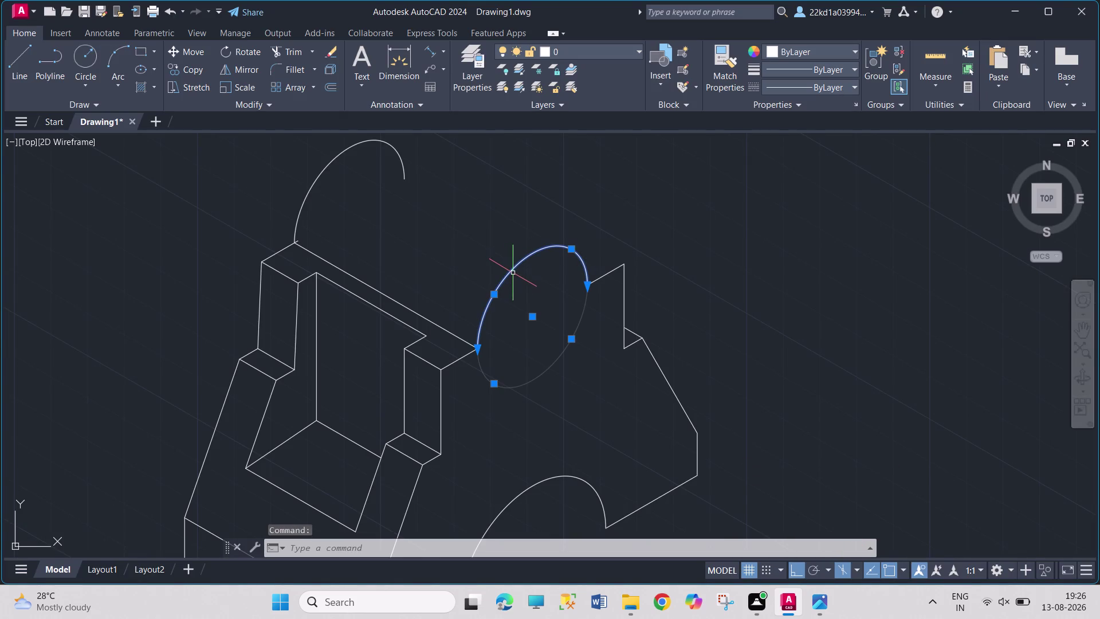
key(c)
key(o)
key(Return)
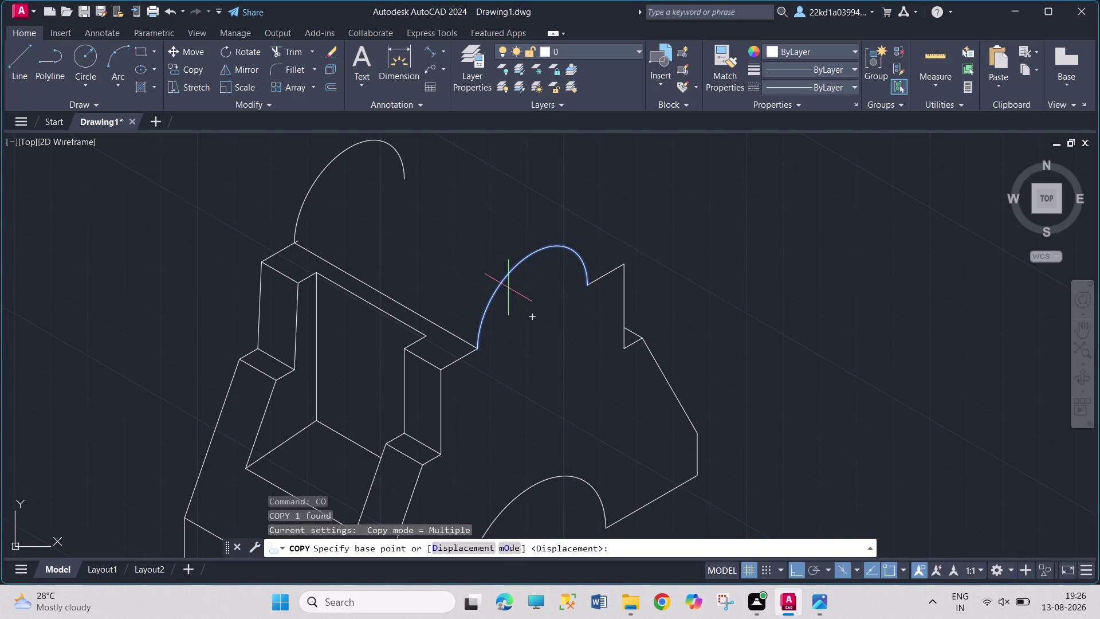
click(533, 318)
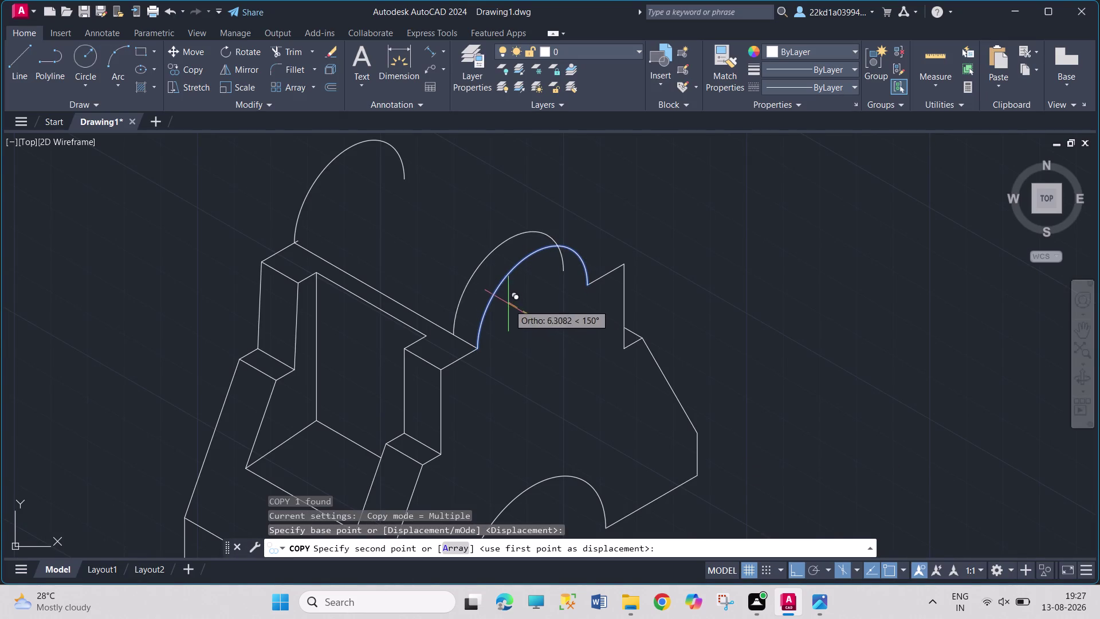
text(10)
key(Return)
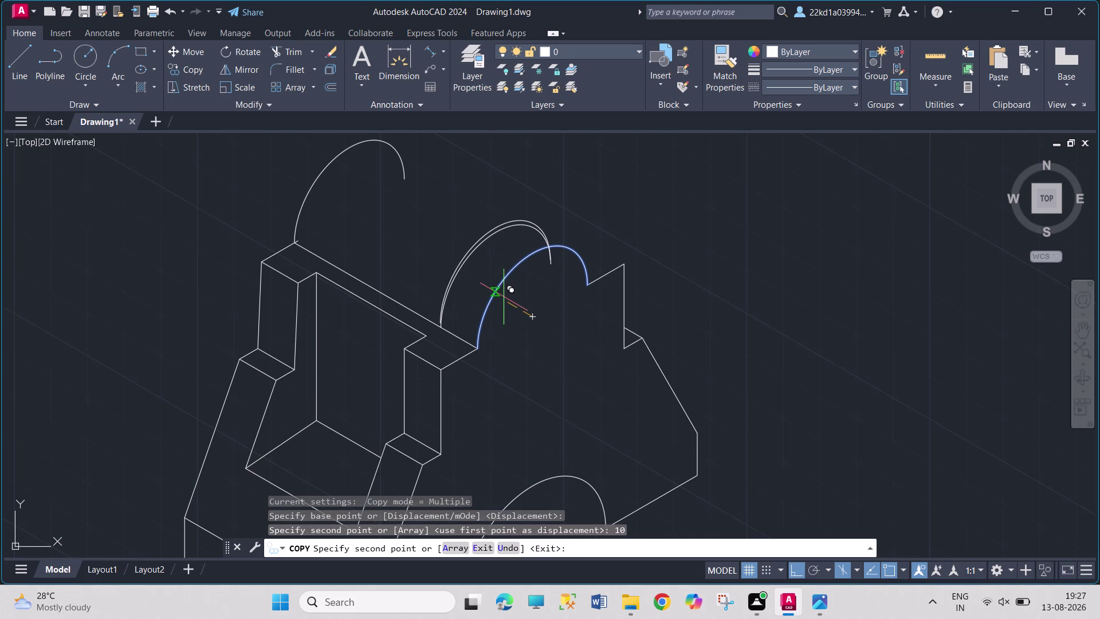
key(Escape)
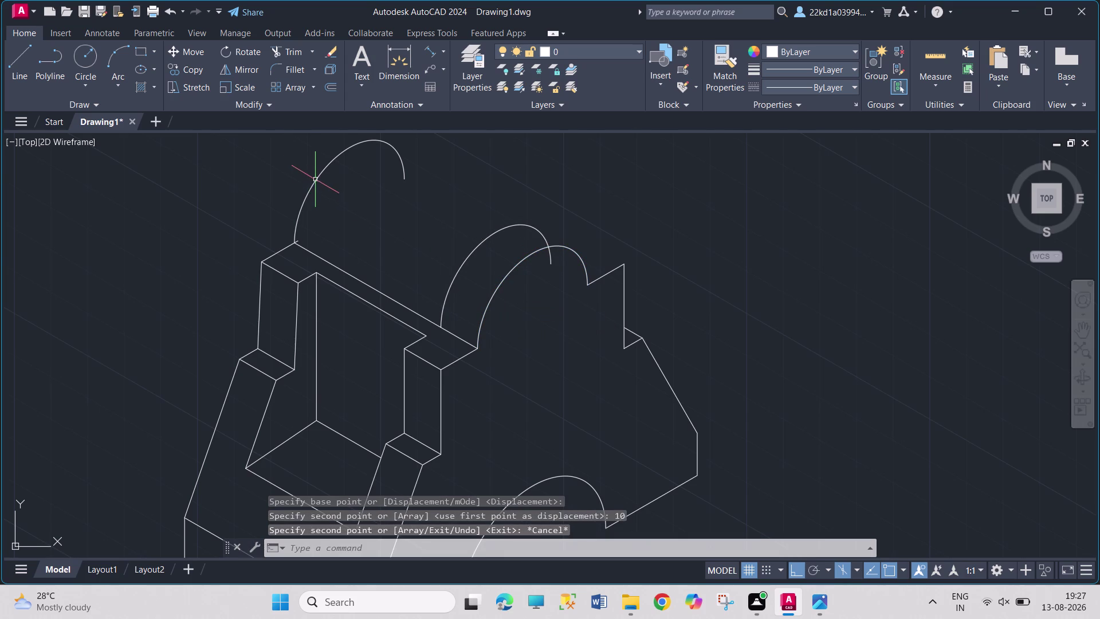
Copy the back arch curve 10 units toward the front.
click(315, 179)
text(C)
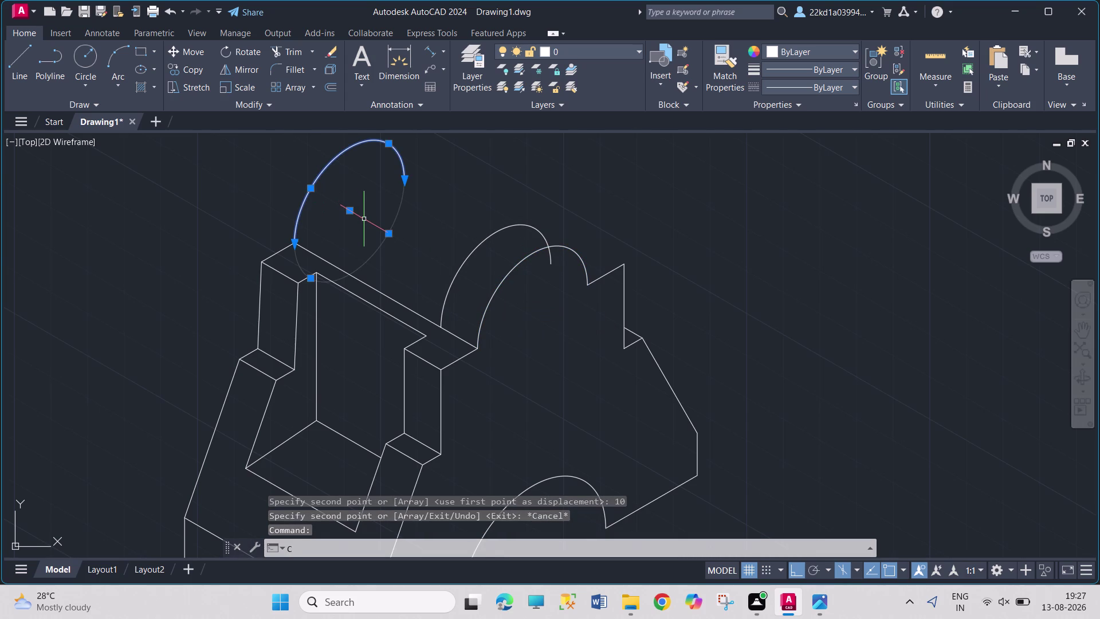
text(O)
key(Return)
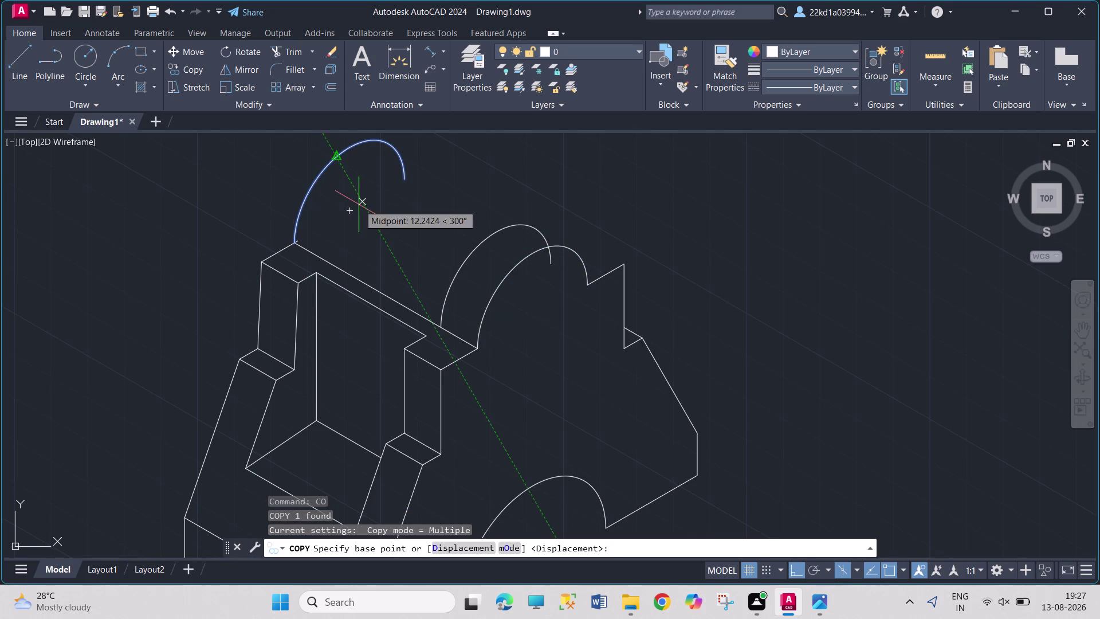
click(348, 212)
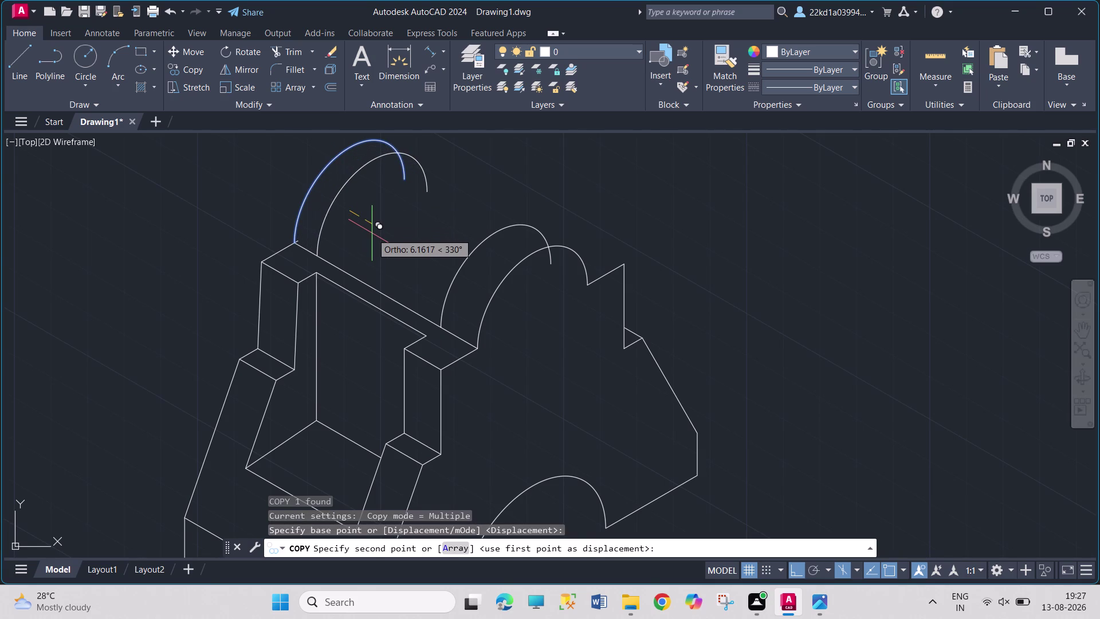
text(10)
key(Return)
key(Escape)
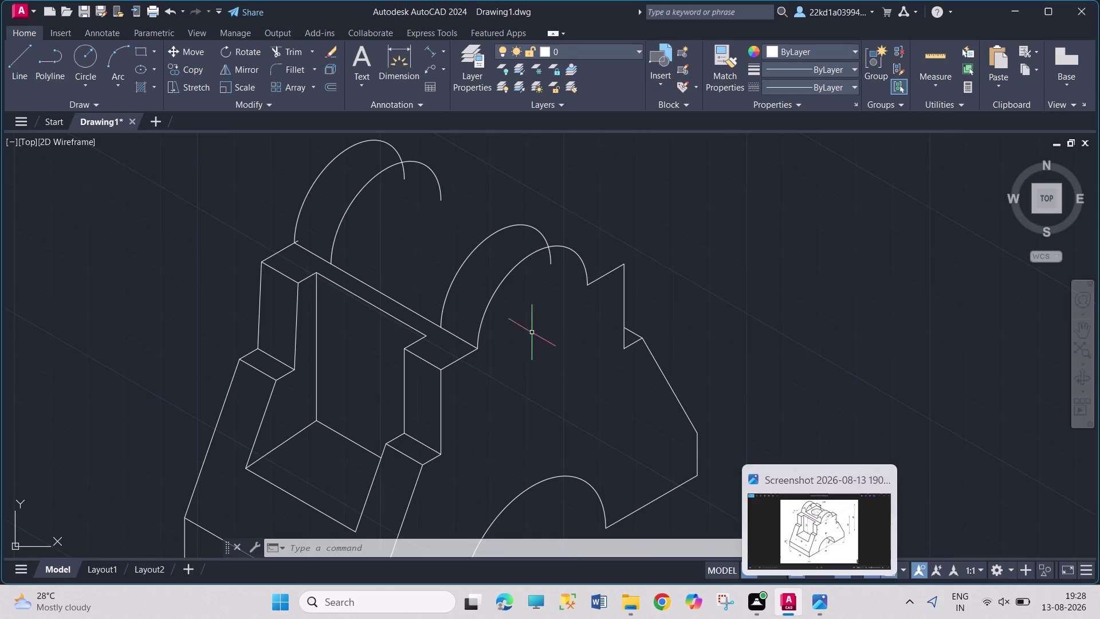
Copy the top rail edge 5 units straight up from its front endpoint.
click(405, 308)
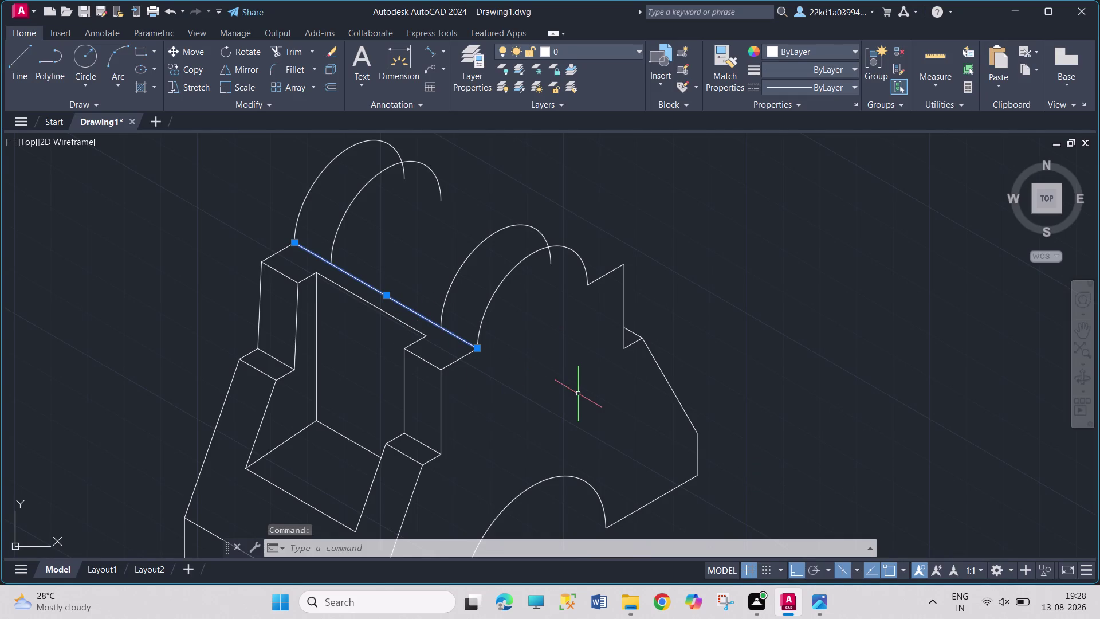
text(C)
text(O)
key(Return)
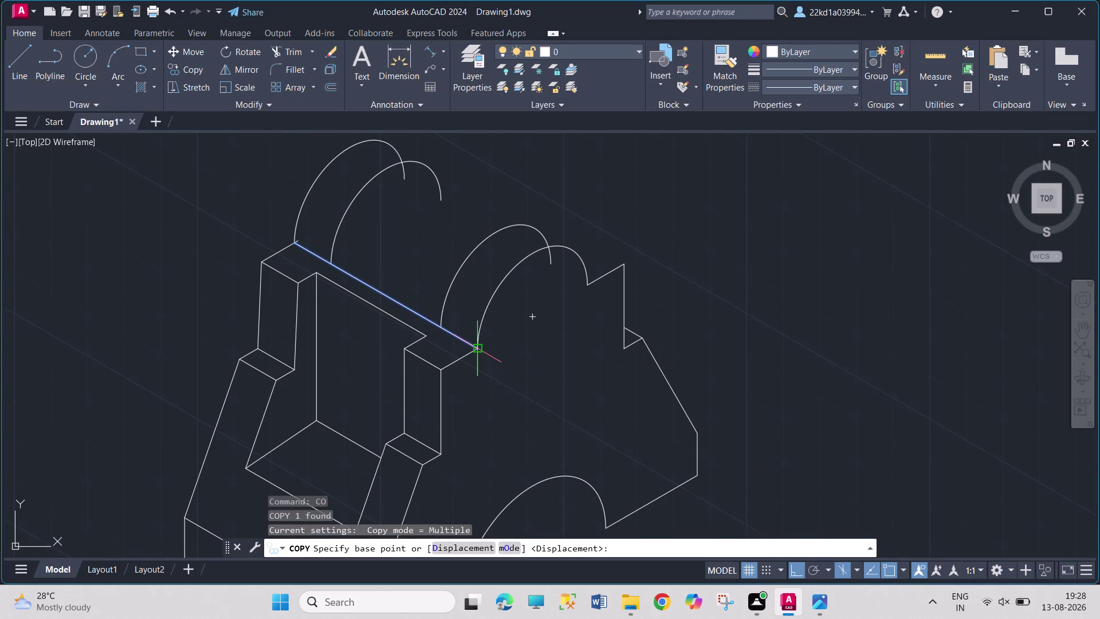
click(477, 346)
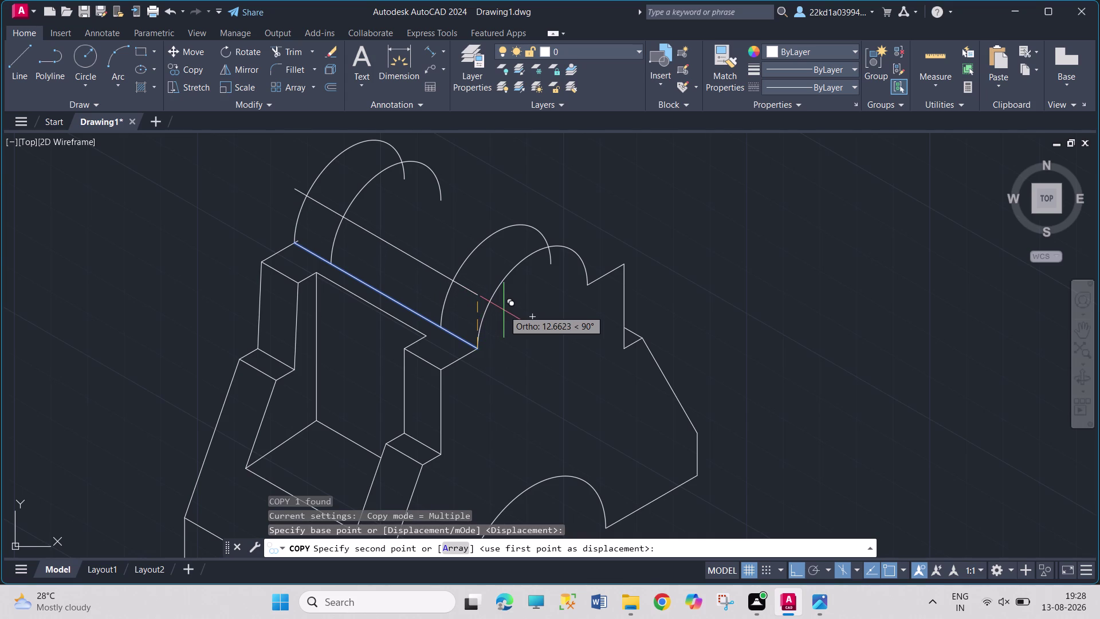
key(5)
key(Return)
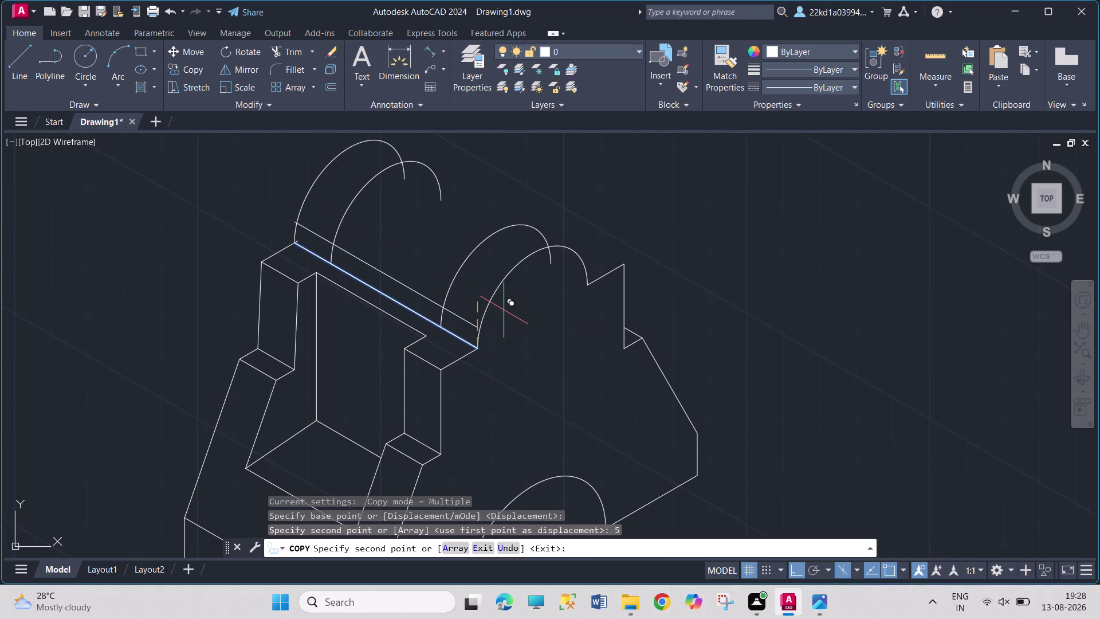
key(Escape)
key(Escape)
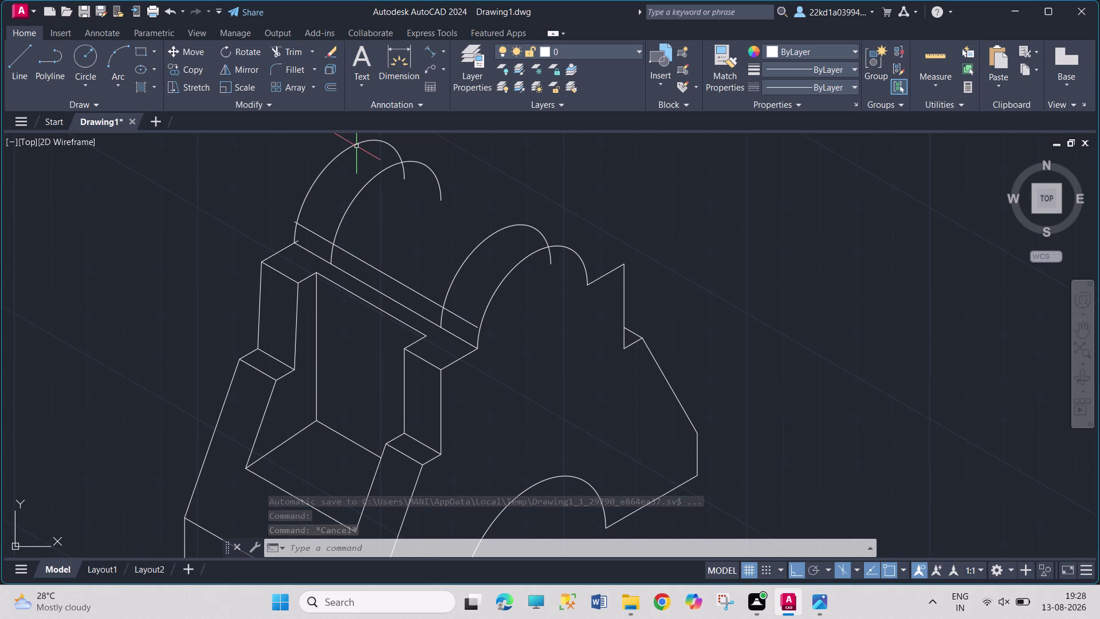
Try extending the new edge, then trim its overhang past the arch and near the back arch.
text(EX)
key(Return)
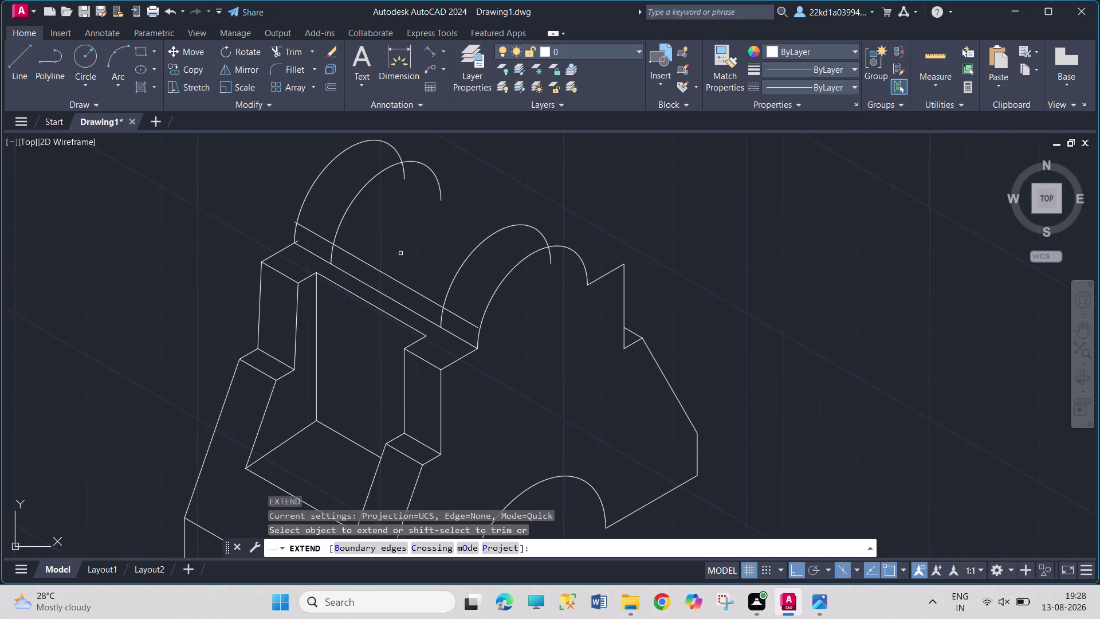
click(463, 319)
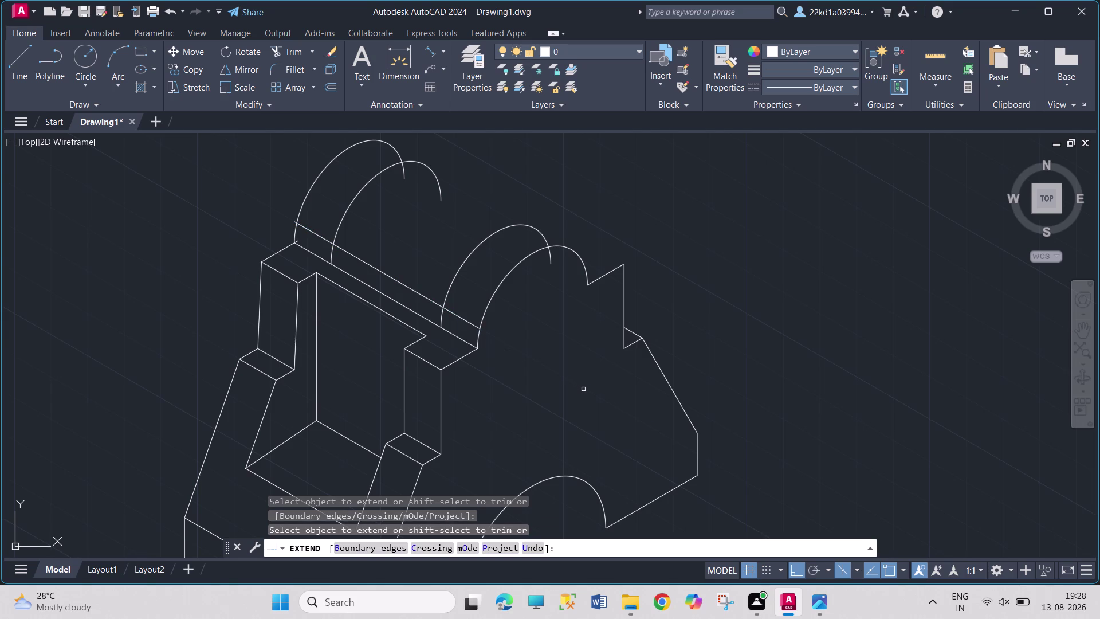
key(Escape)
click(288, 52)
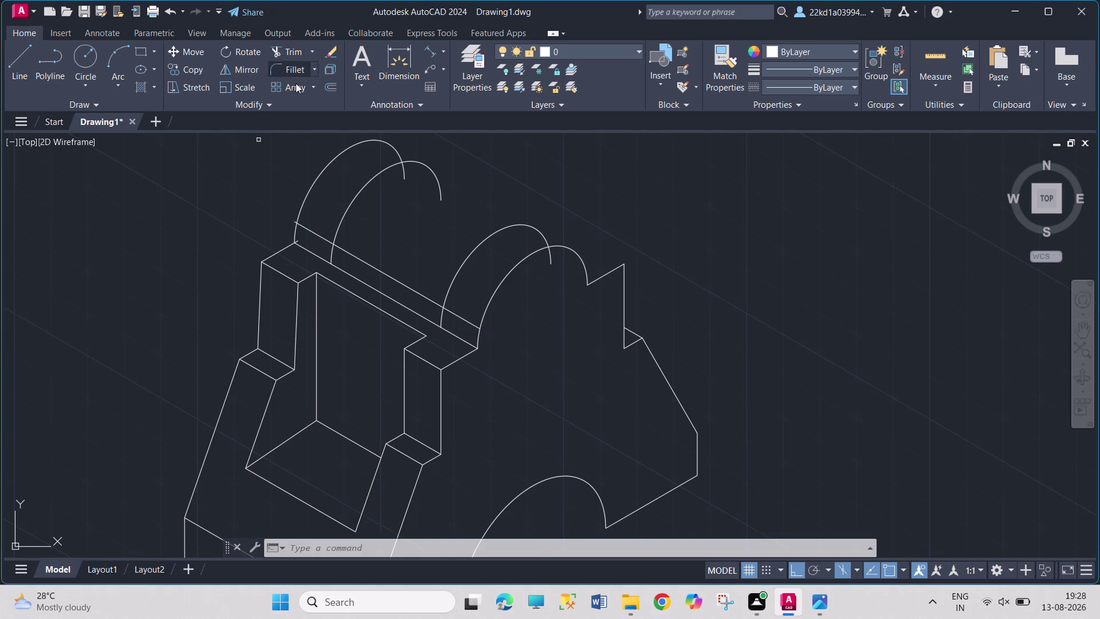
scroll(up, 3)
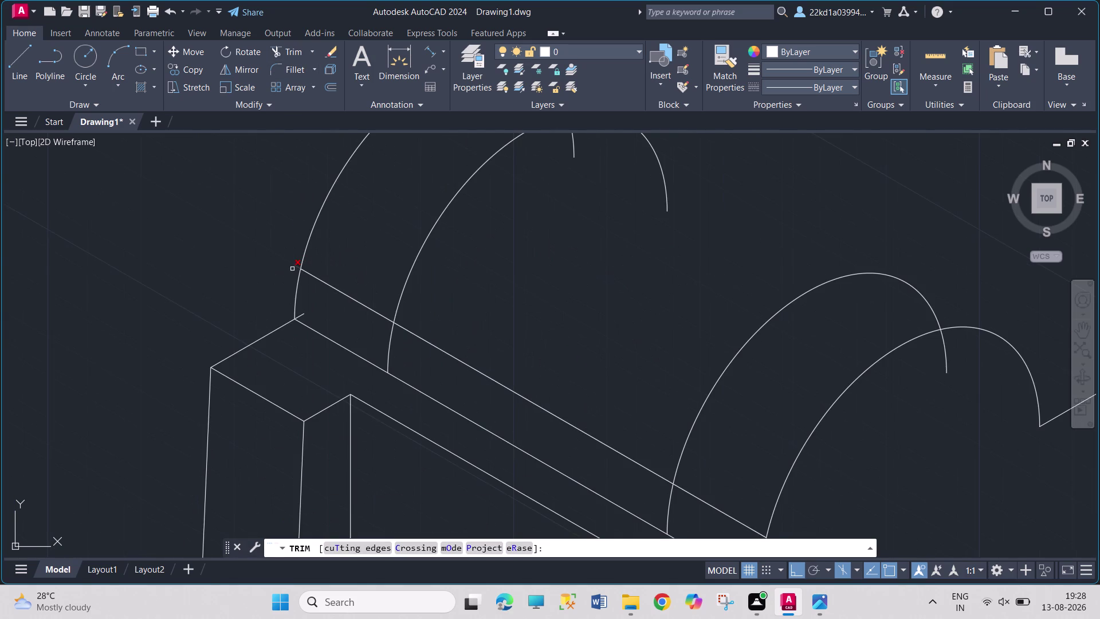
click(296, 268)
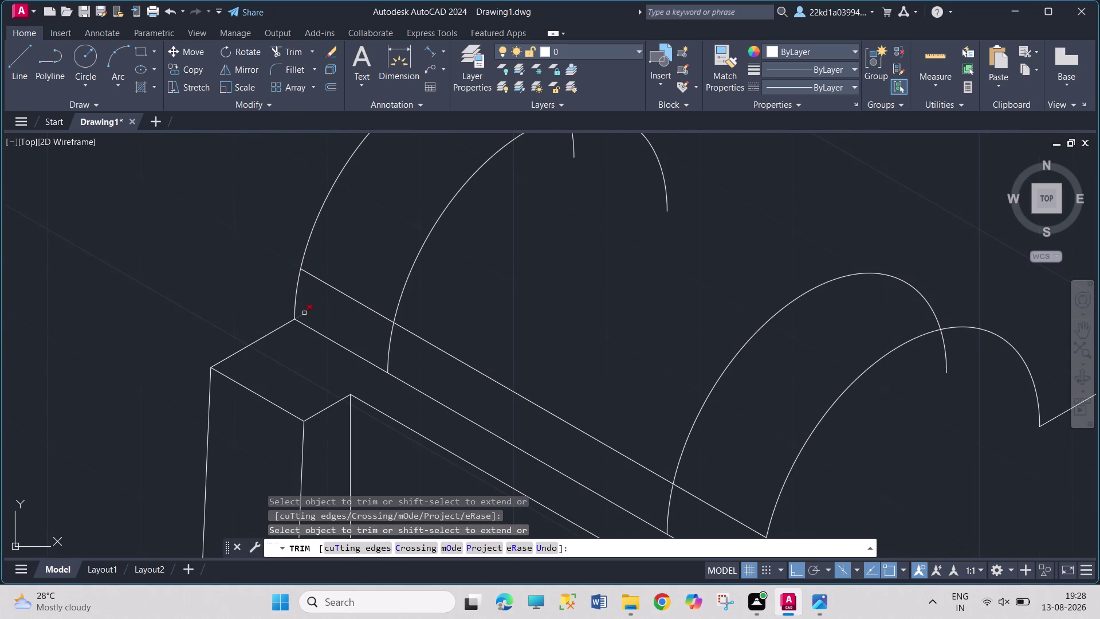
click(304, 313)
key(Escape)
scroll(down, 3)
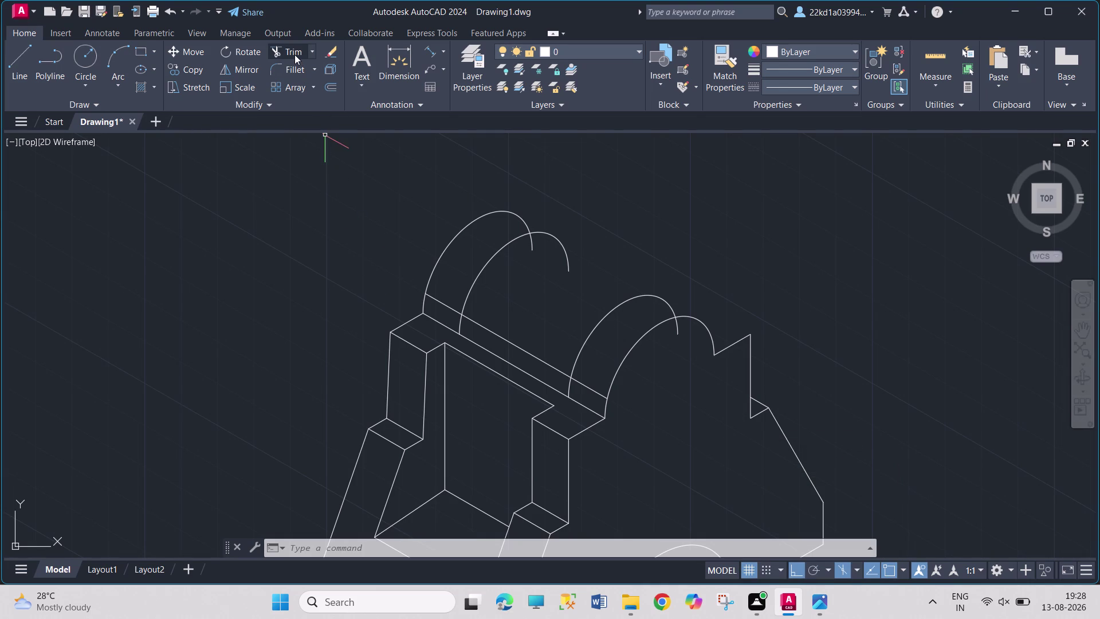
Trim the inner back arch and front arch pieces below the new edge.
click(294, 54)
click(452, 307)
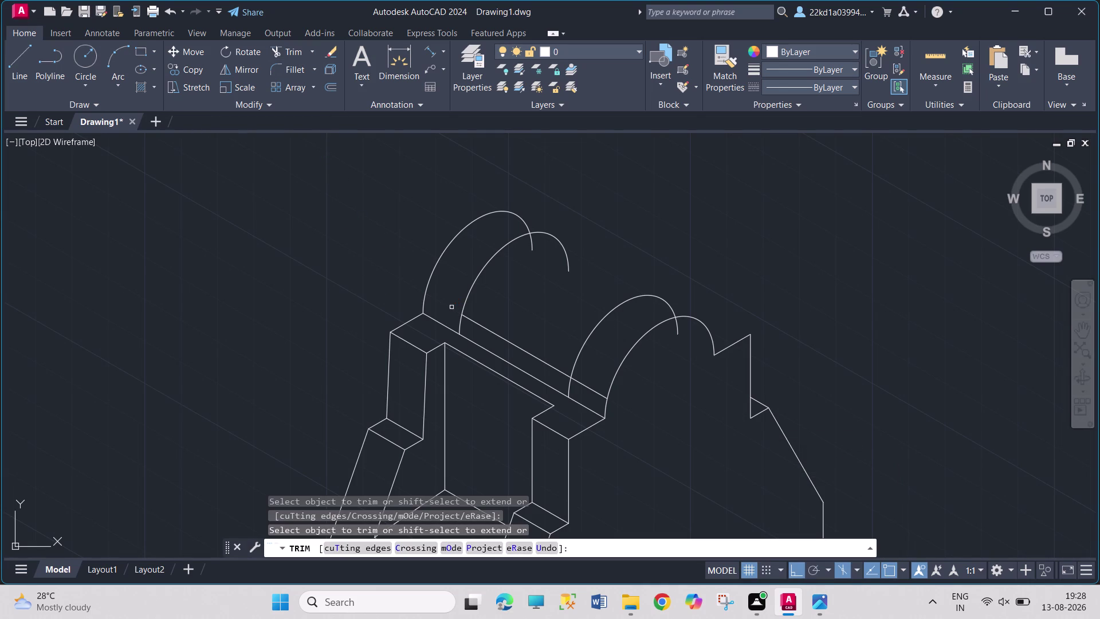
click(460, 326)
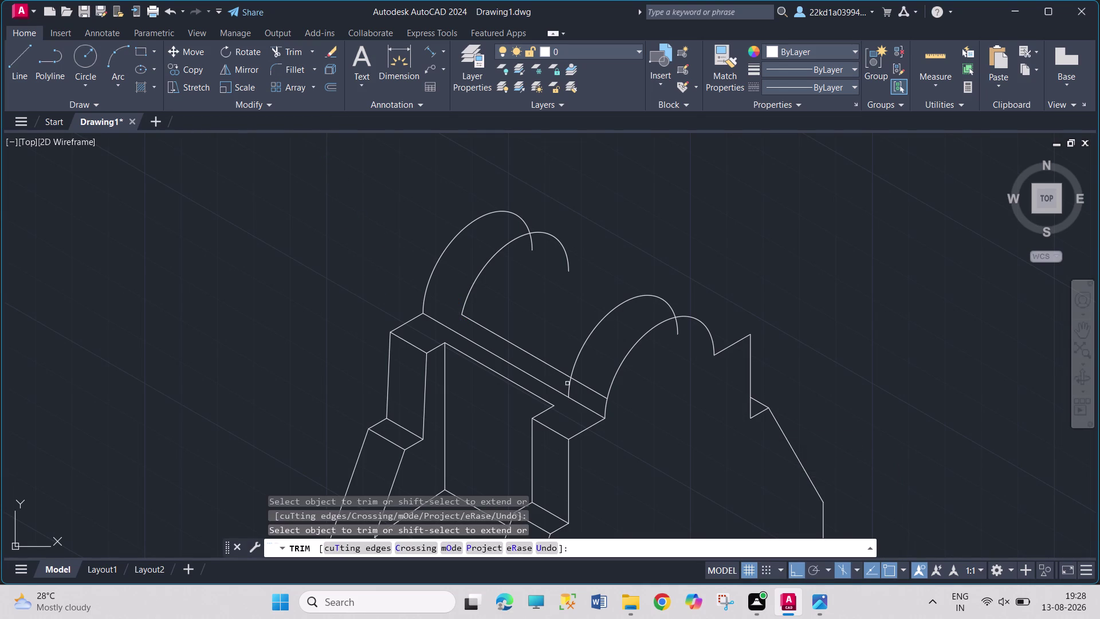
click(571, 386)
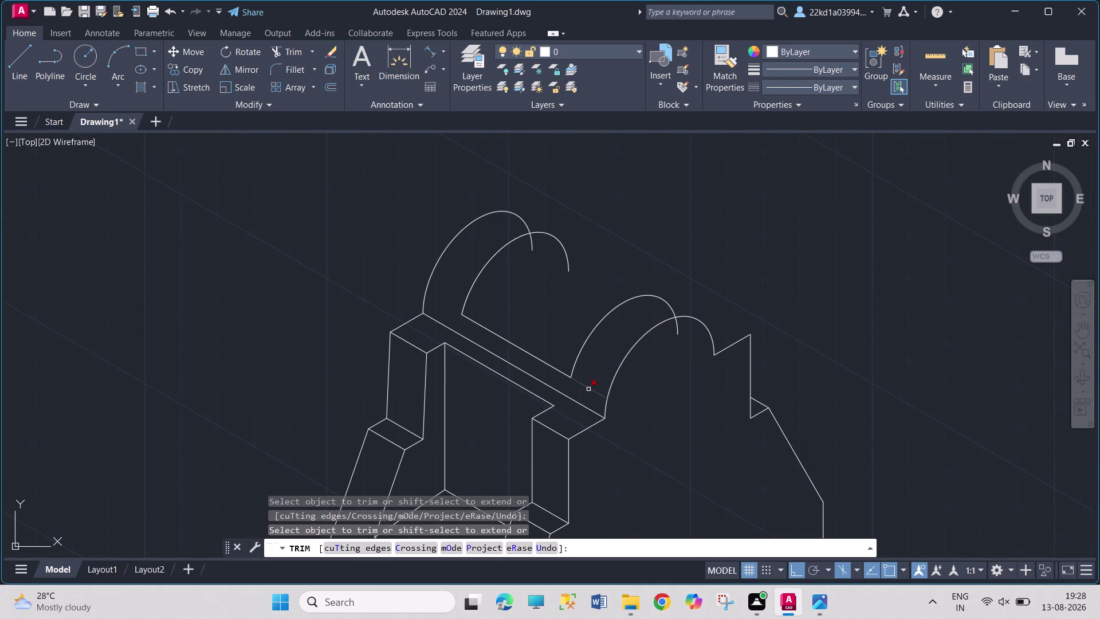
click(588, 389)
key(Escape)
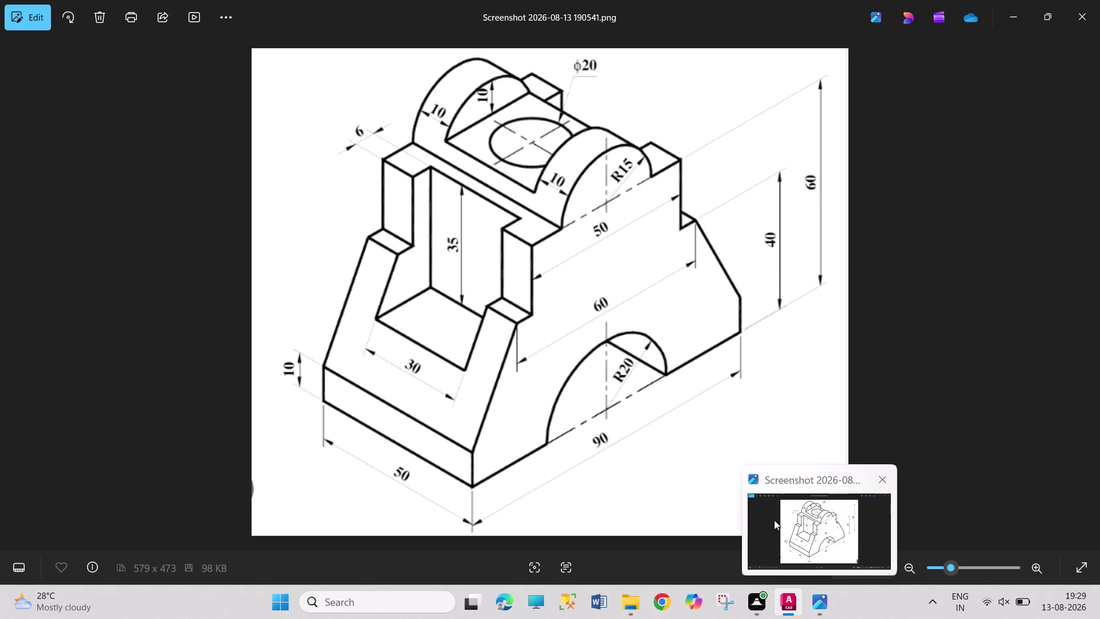
click(28, 62)
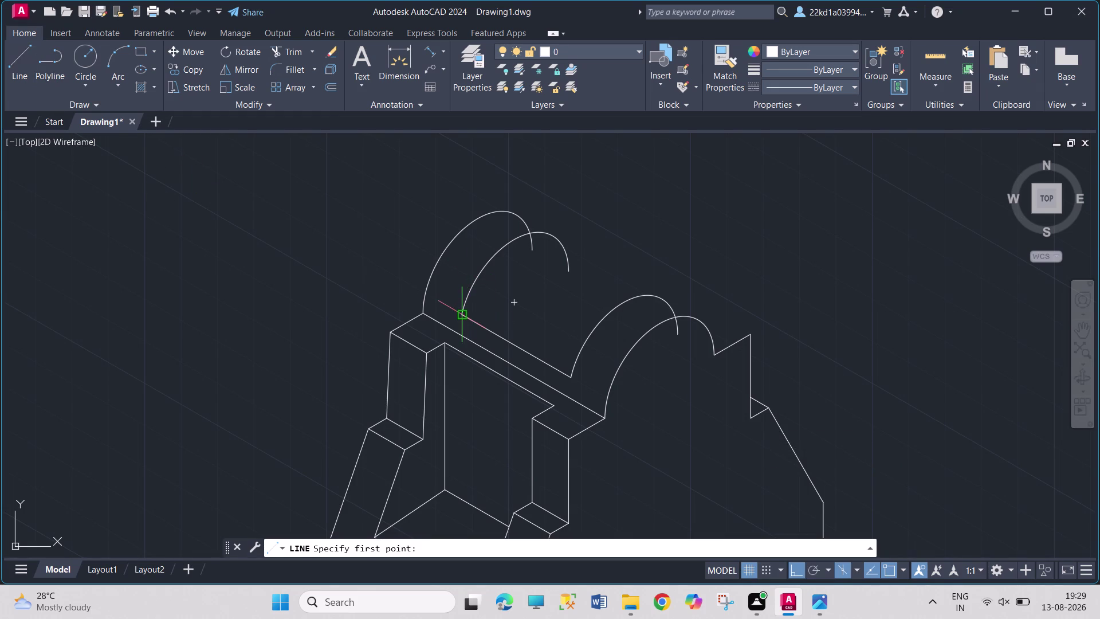
Draw a 30-unit edge on the top isoplane from the inner arch's base.
click(462, 311)
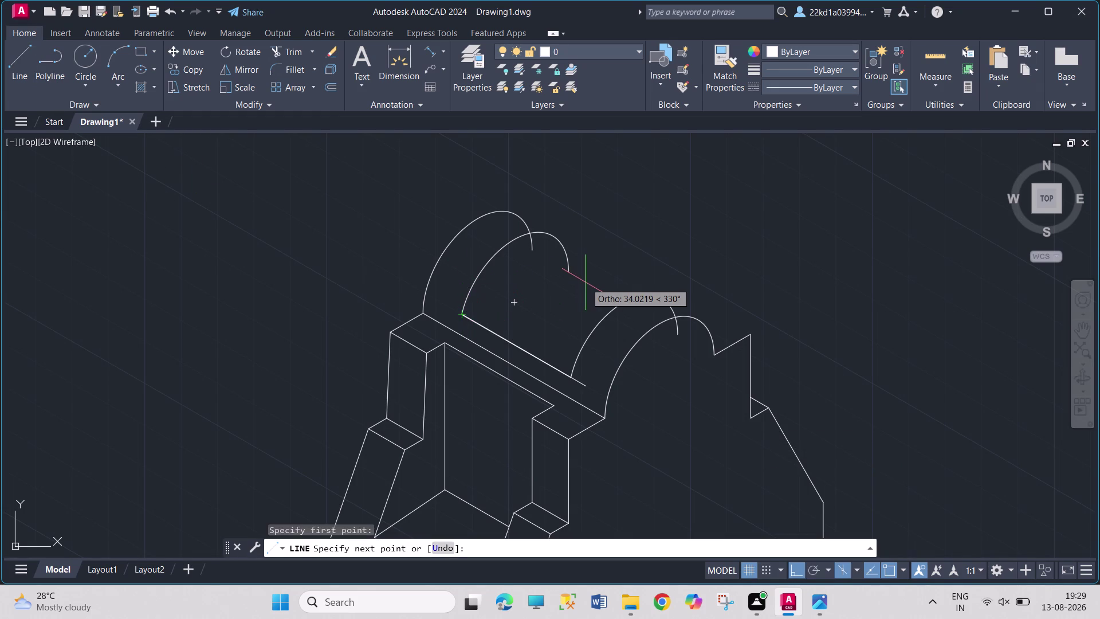
key(F5)
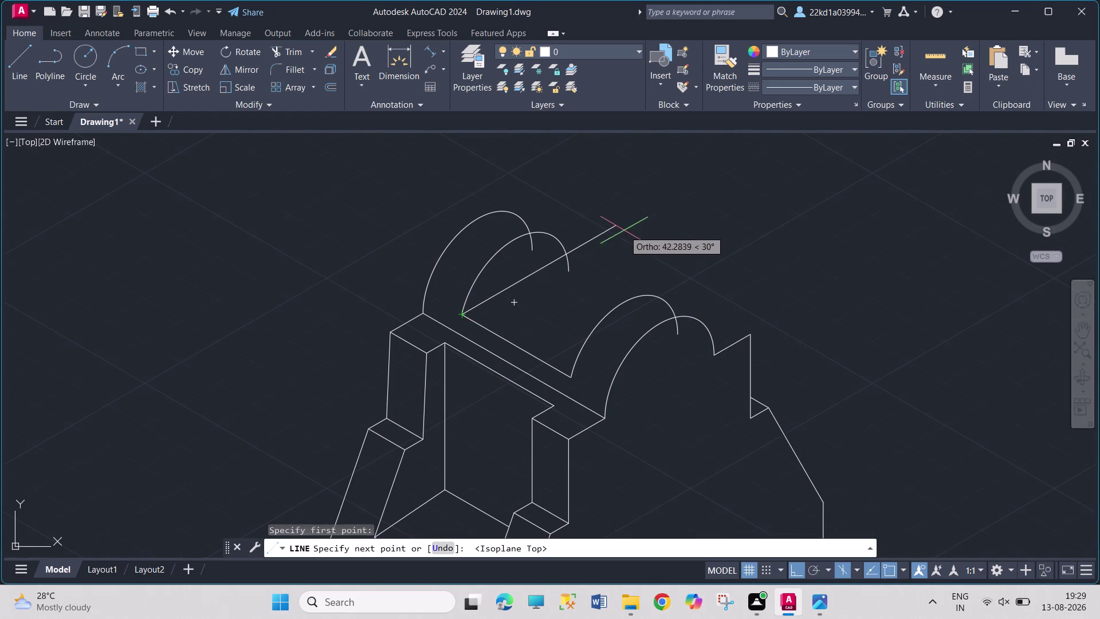
key(3)
key(0)
key(Return)
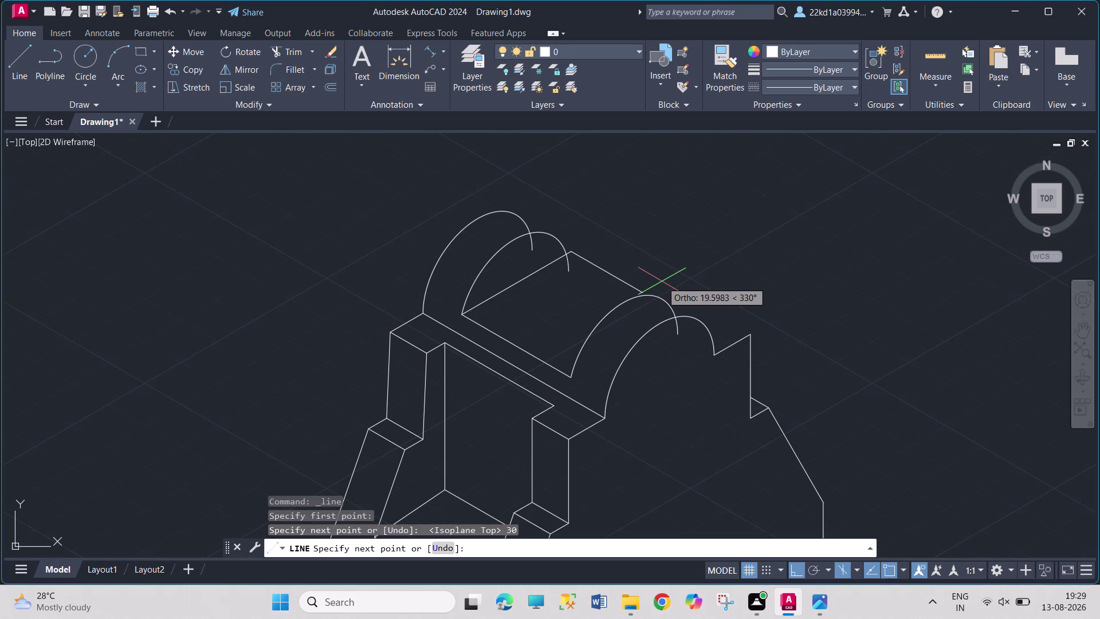
key(Escape)
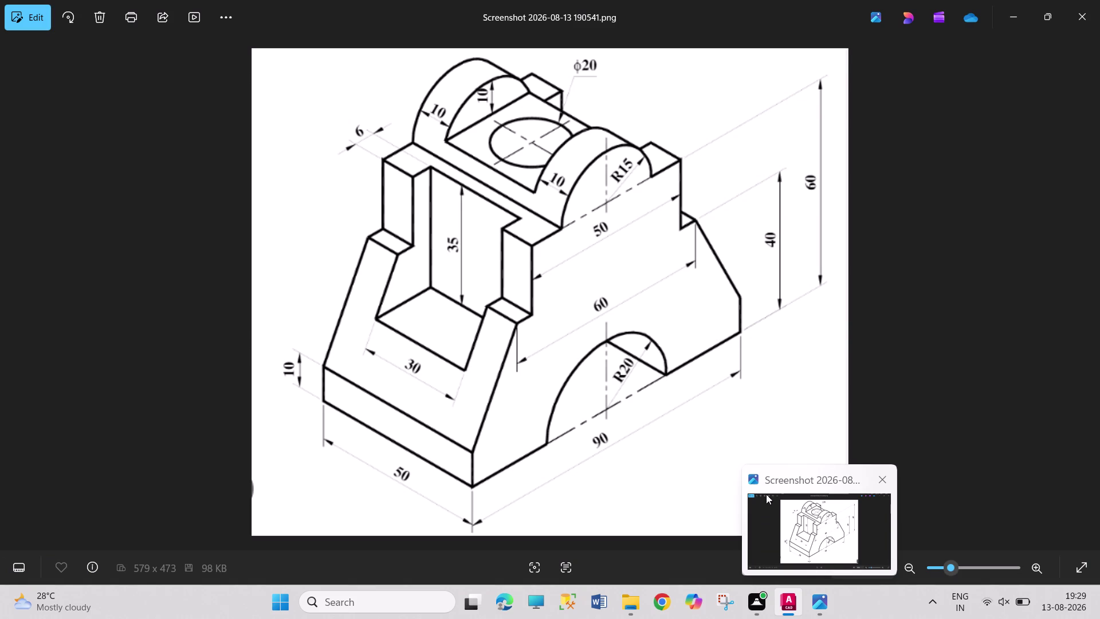
Draw a line from the top face's rear corner to the right arch.
click(19, 64)
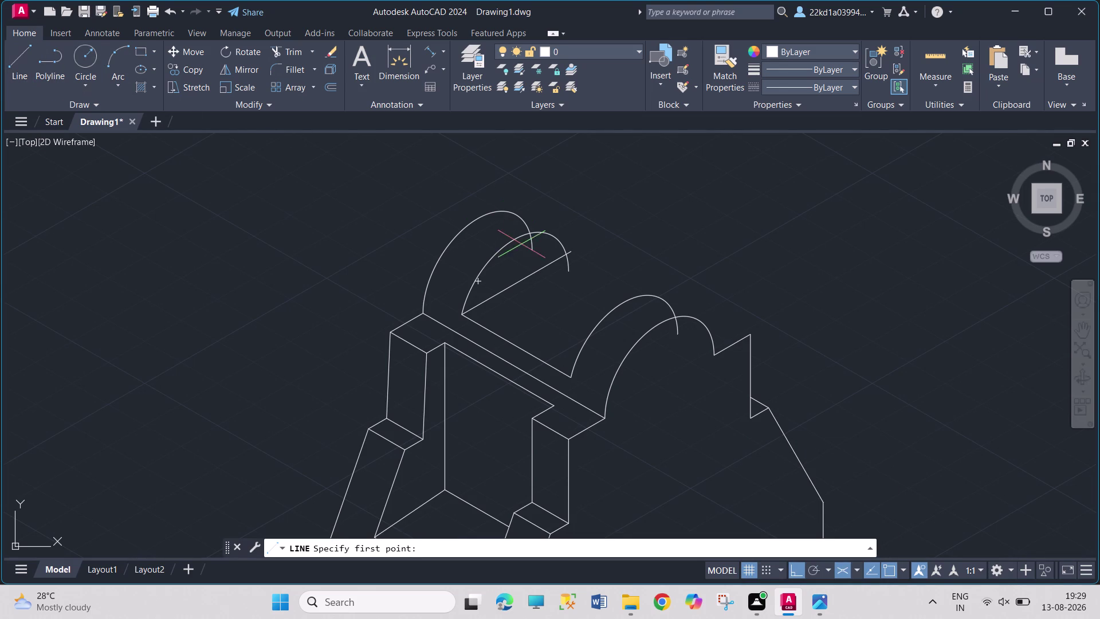
click(566, 251)
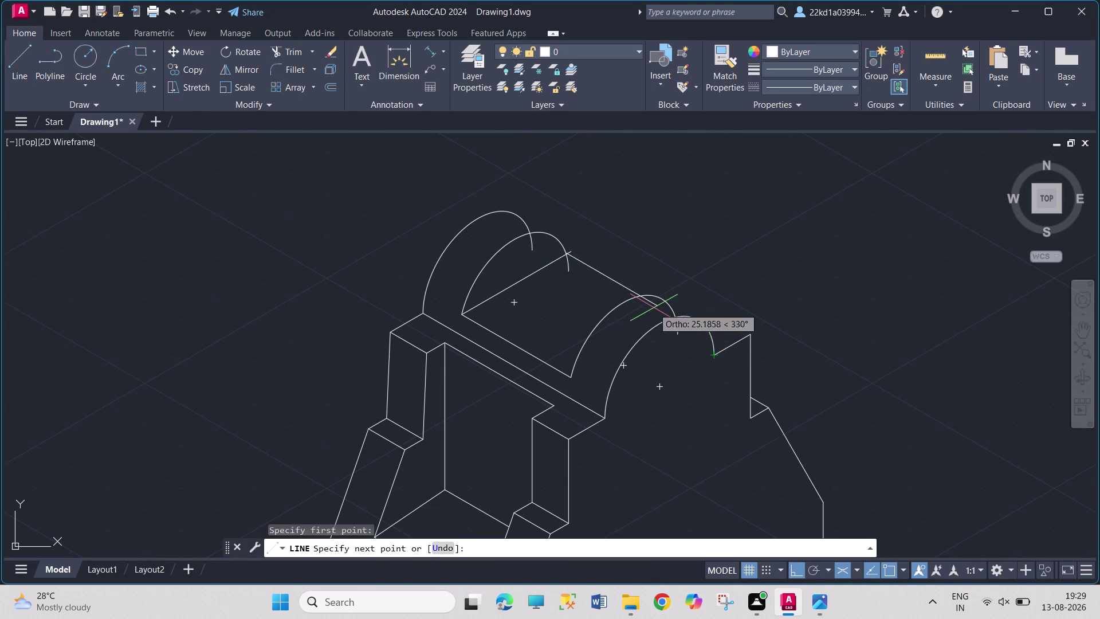
click(652, 308)
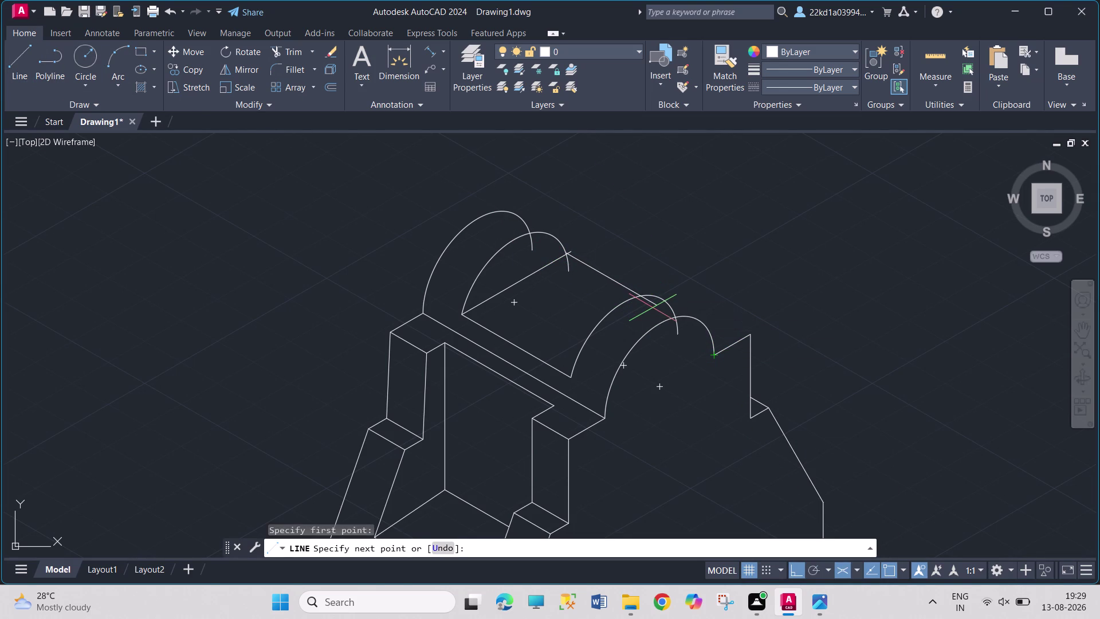
key(Escape)
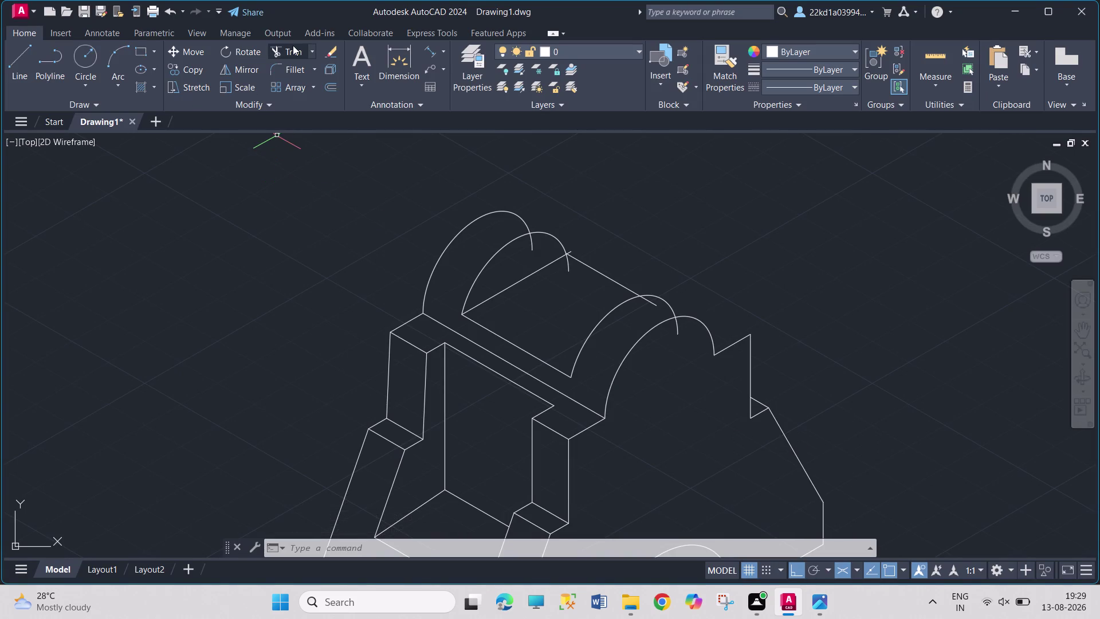
click(293, 45)
Trim hidden segments of the right arch, then start and cancel a new line.
click(677, 330)
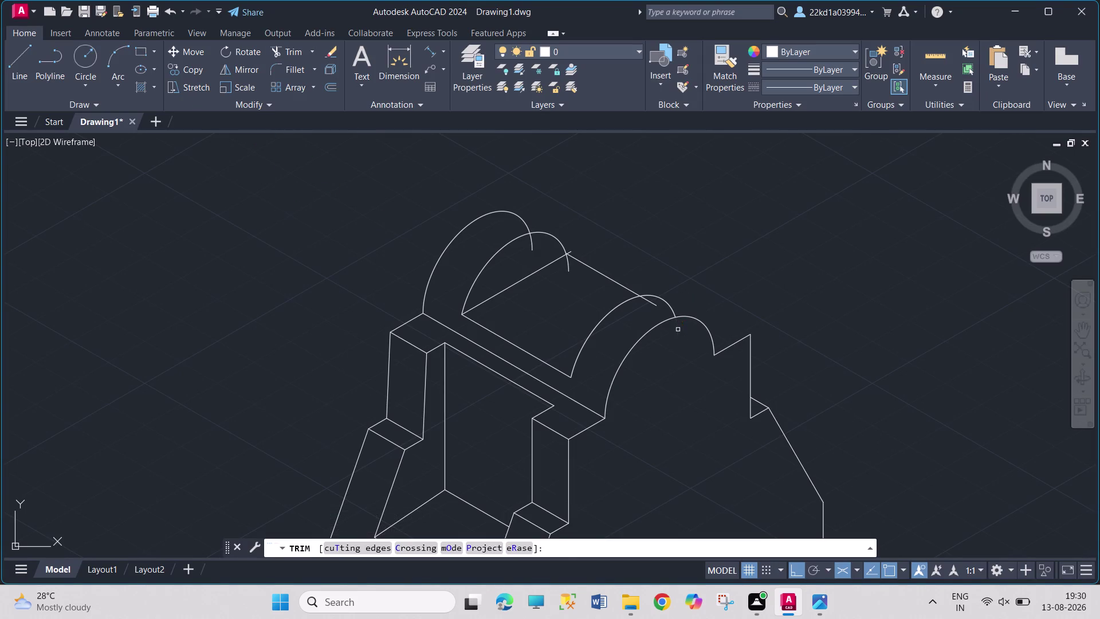
click(664, 299)
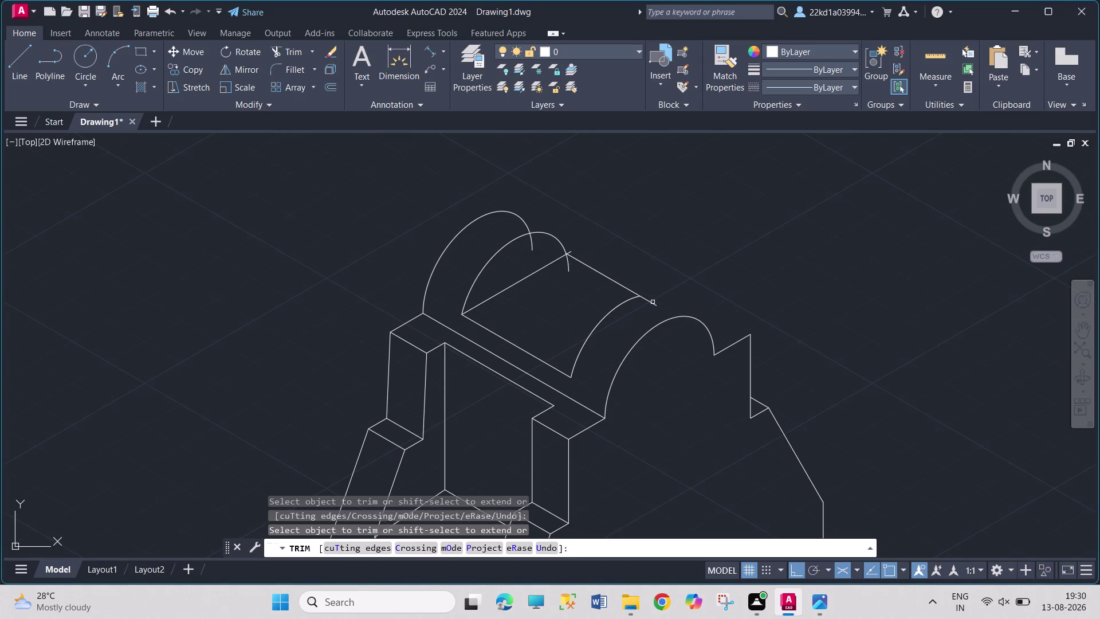
click(650, 302)
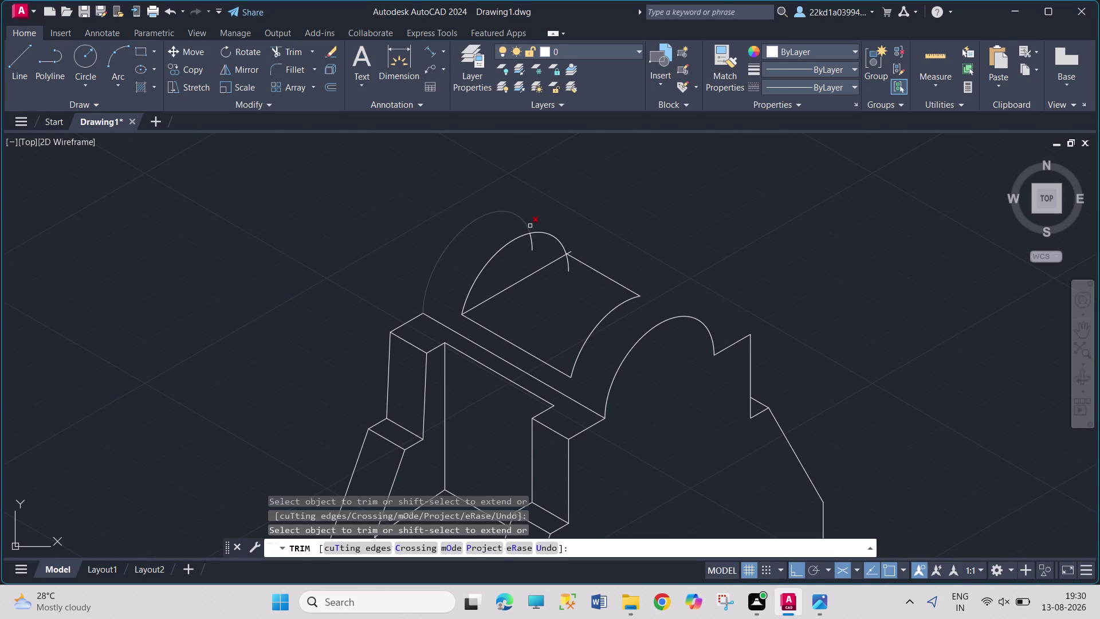
key(Escape)
key(Escape)
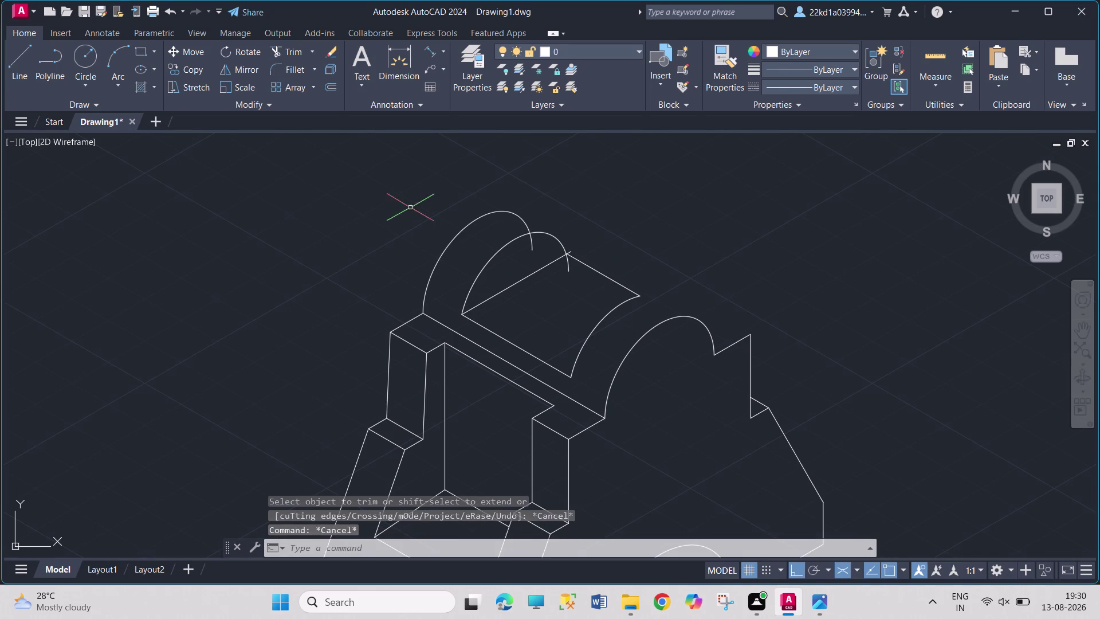
click(18, 65)
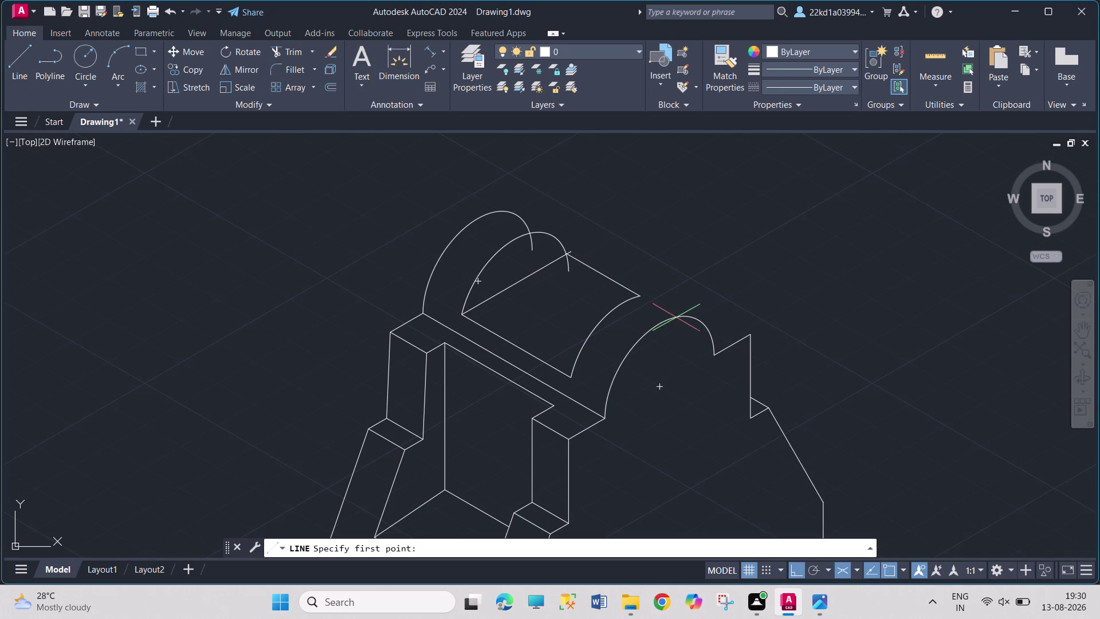
click(696, 321)
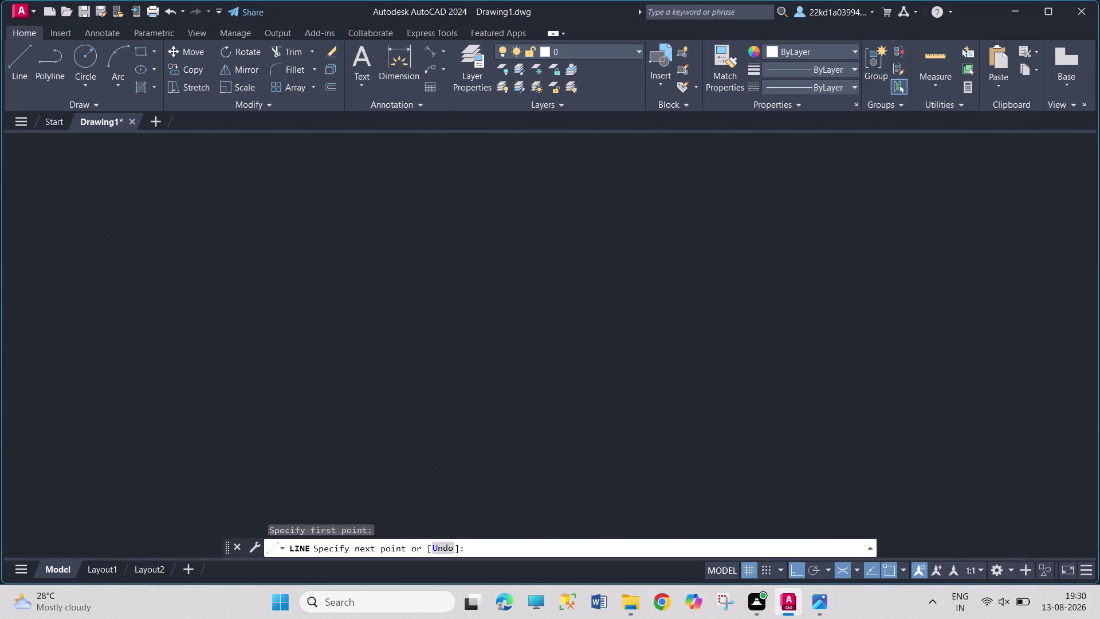
key(Escape)
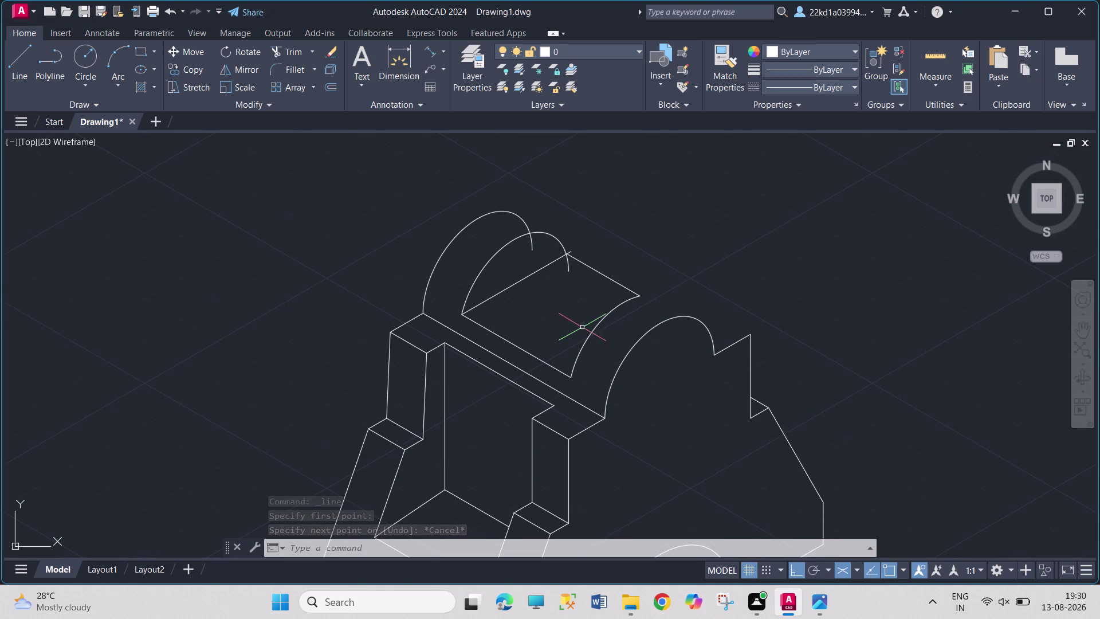
Undo the earlier trim and delete the edge line running to the right arch.
click(601, 272)
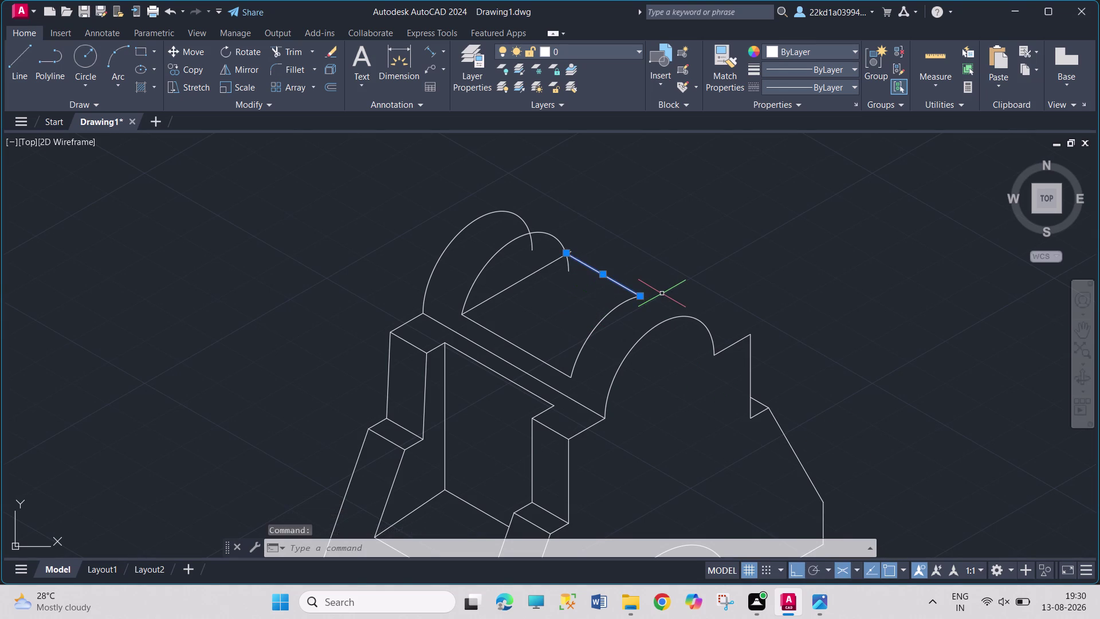
key(Delete)
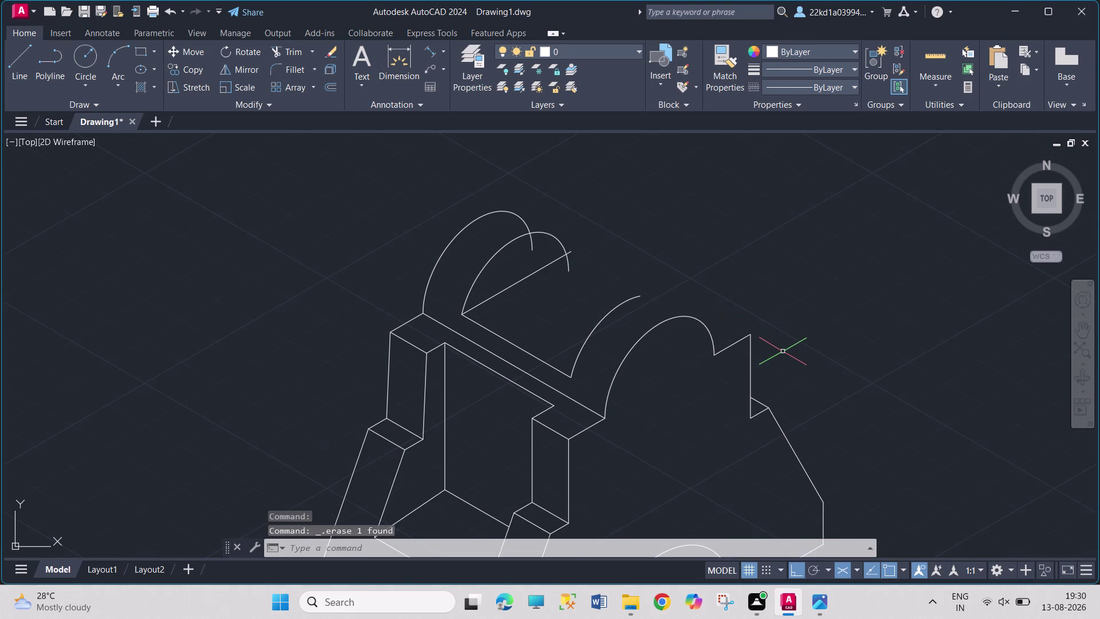
key(ctrl+z)
key(ctrl+z)
key(ctrl+z)
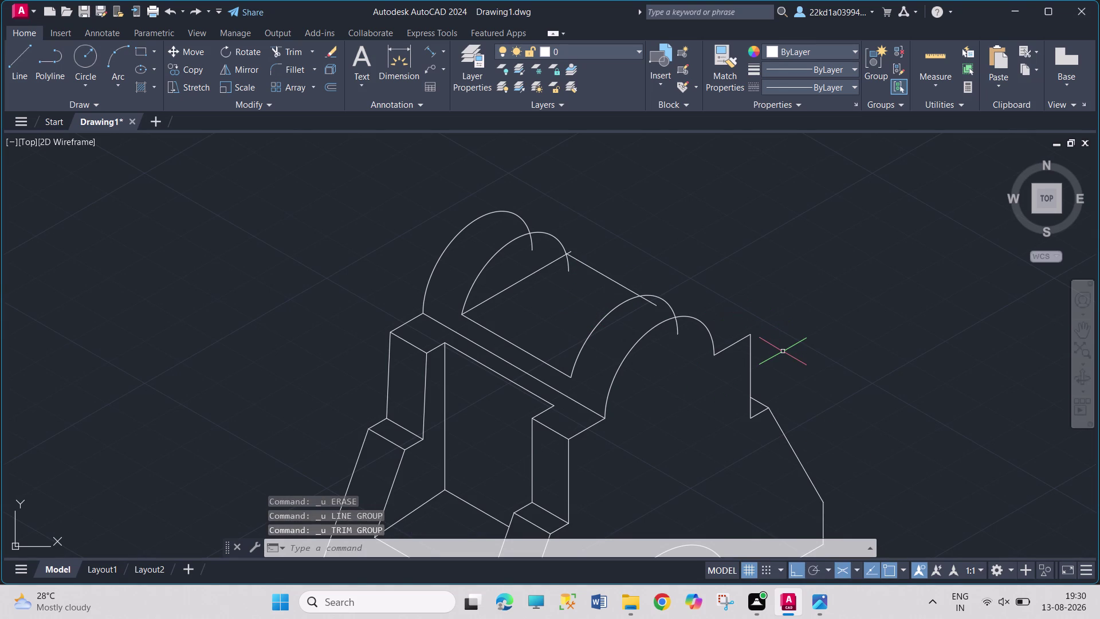
click(600, 275)
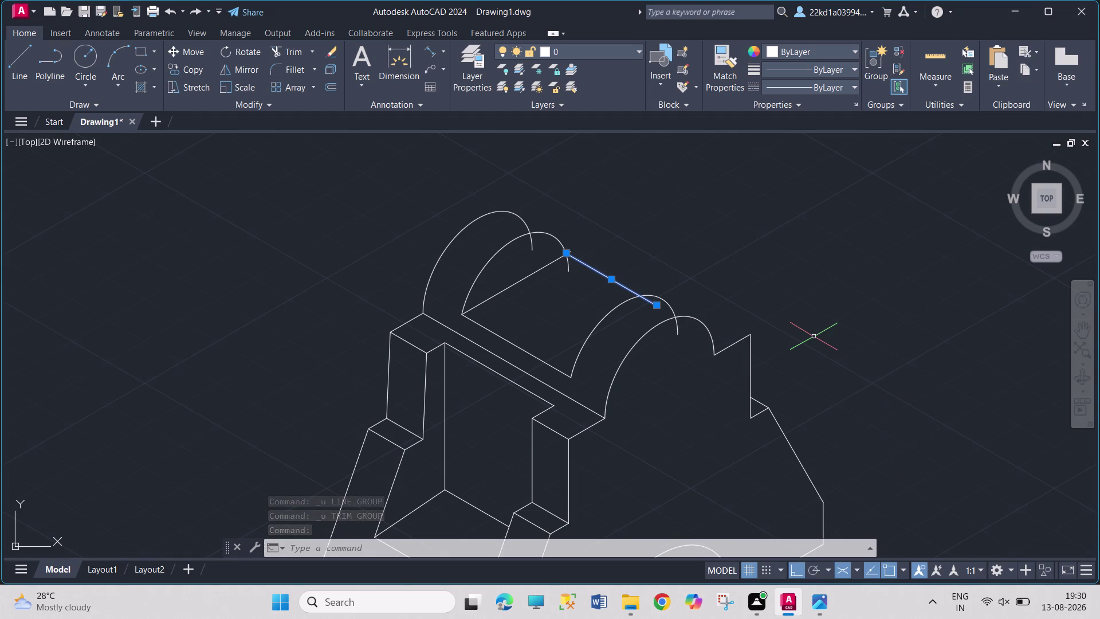
key(Delete)
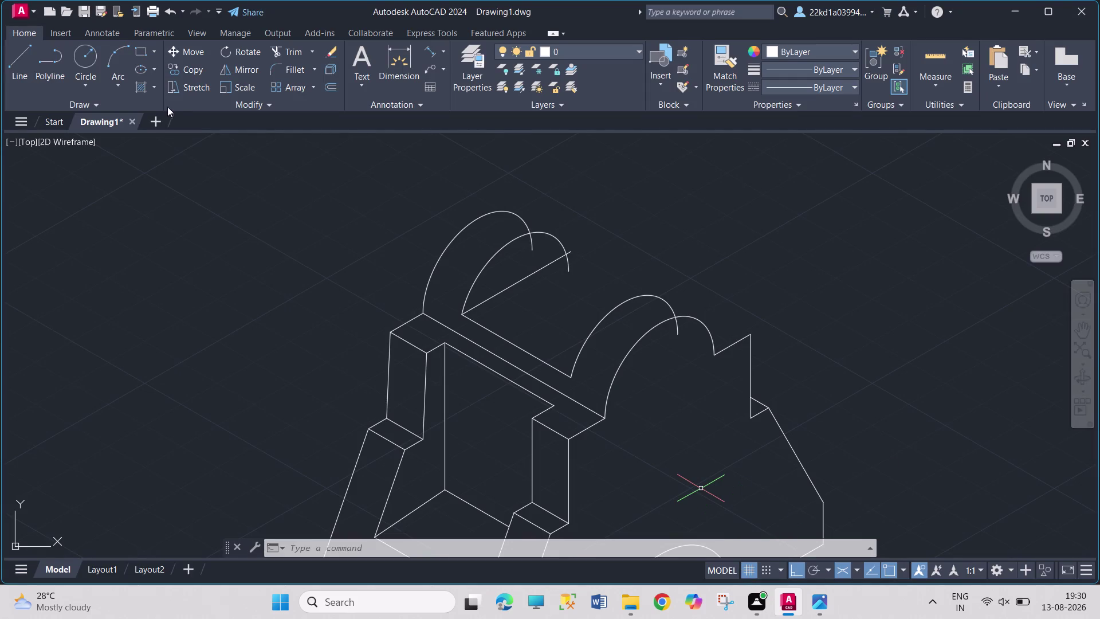
Draw the top edge from the left arch's crest to the right arch.
click(28, 67)
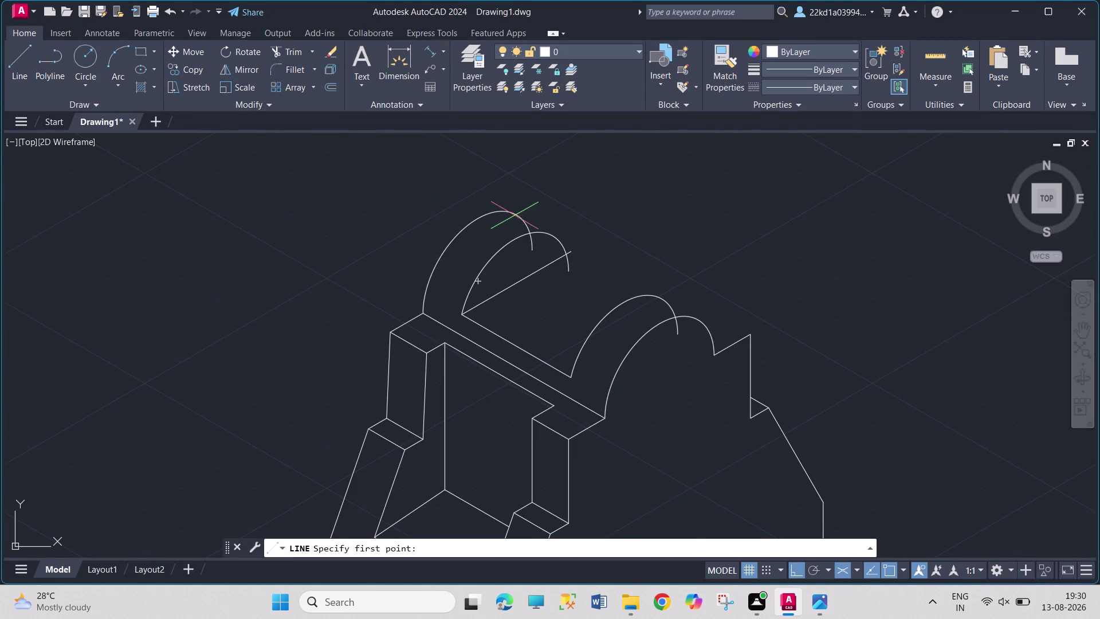
click(513, 213)
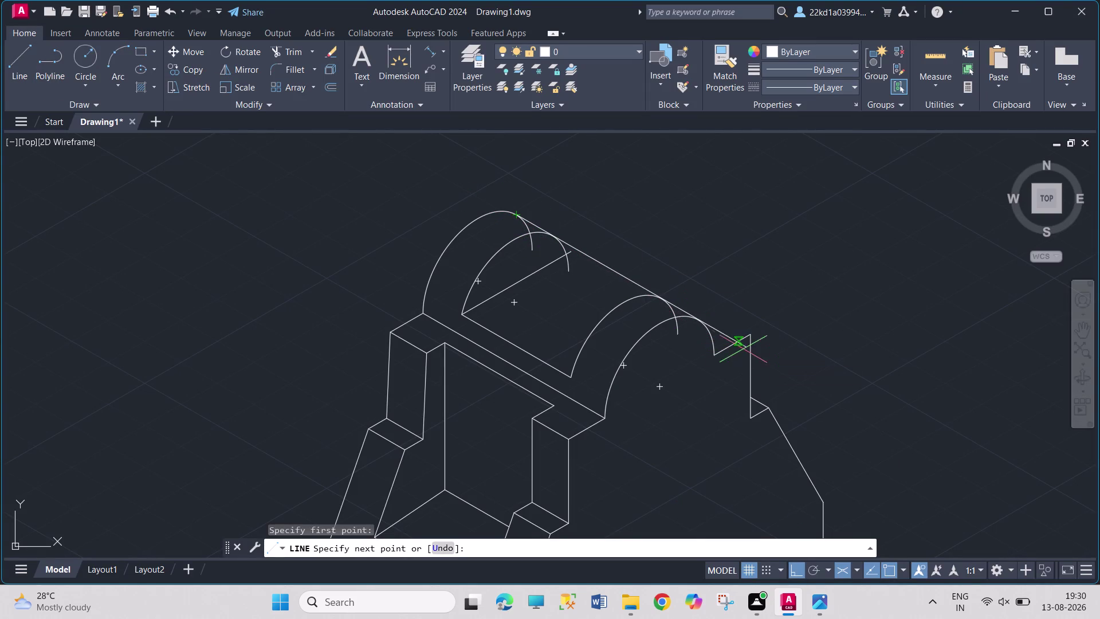
click(699, 318)
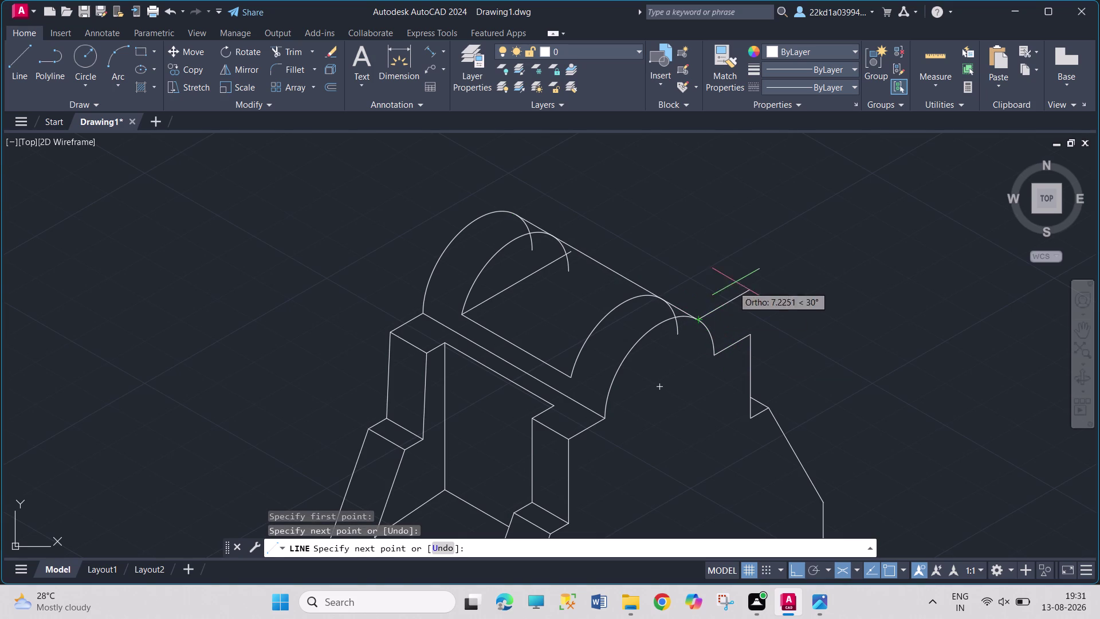
key(Escape)
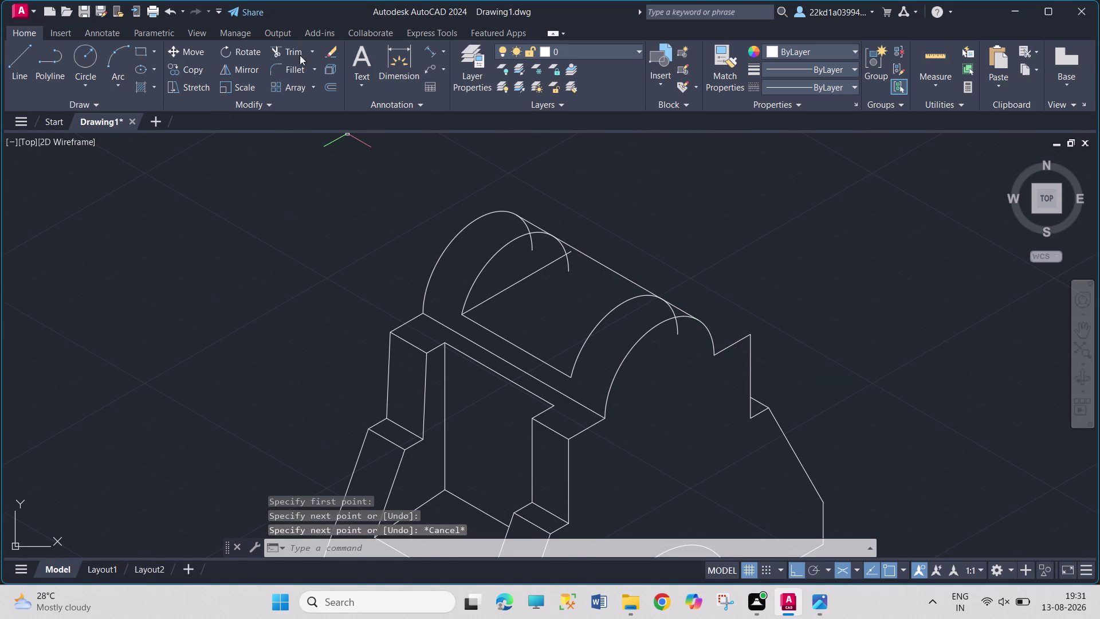
Trim the hidden and overlapping arc pieces inside the boss, then check the reference drawing.
click(279, 56)
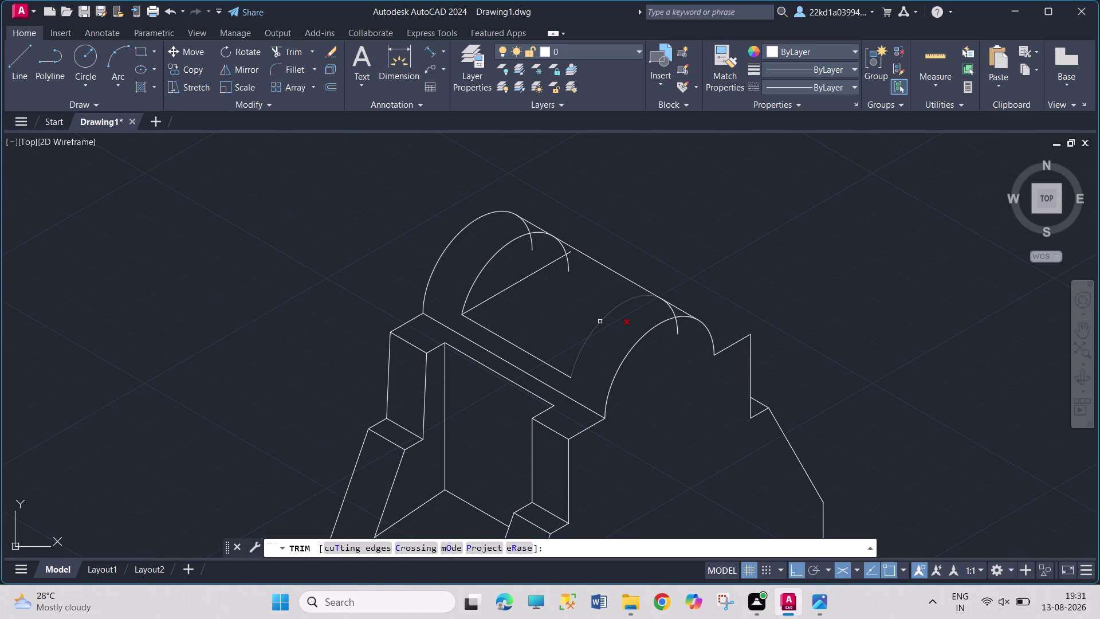
click(678, 328)
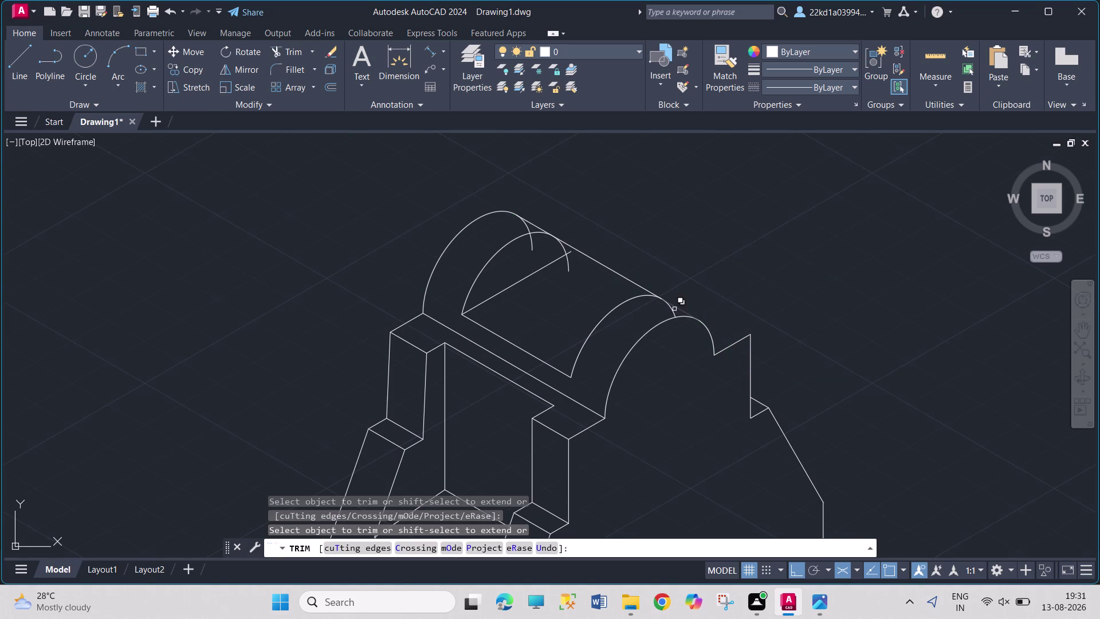
click(673, 309)
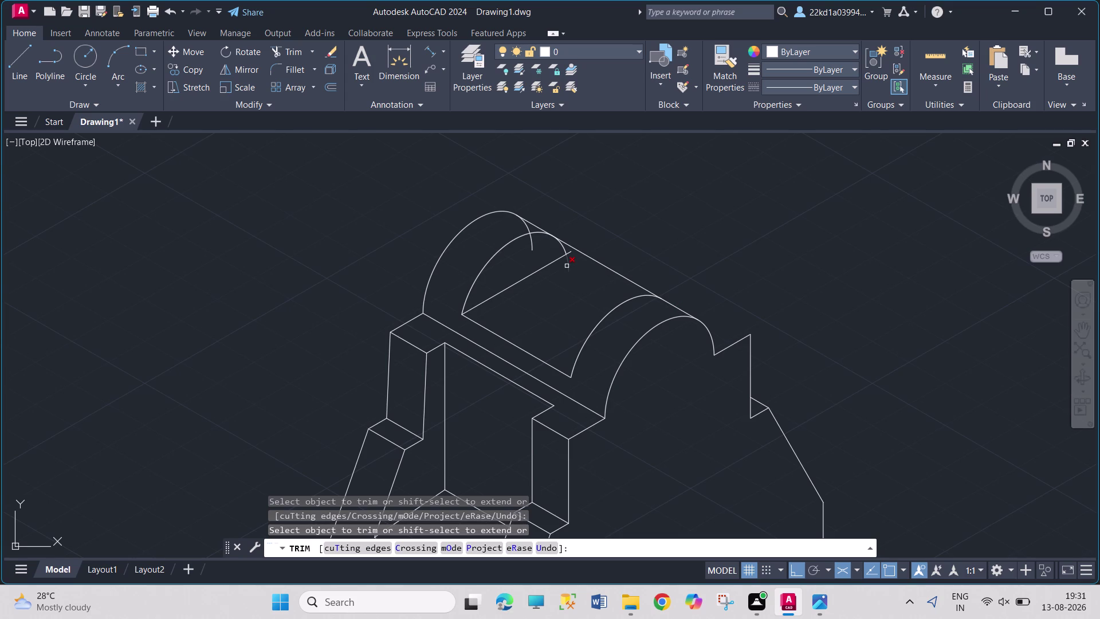
click(566, 266)
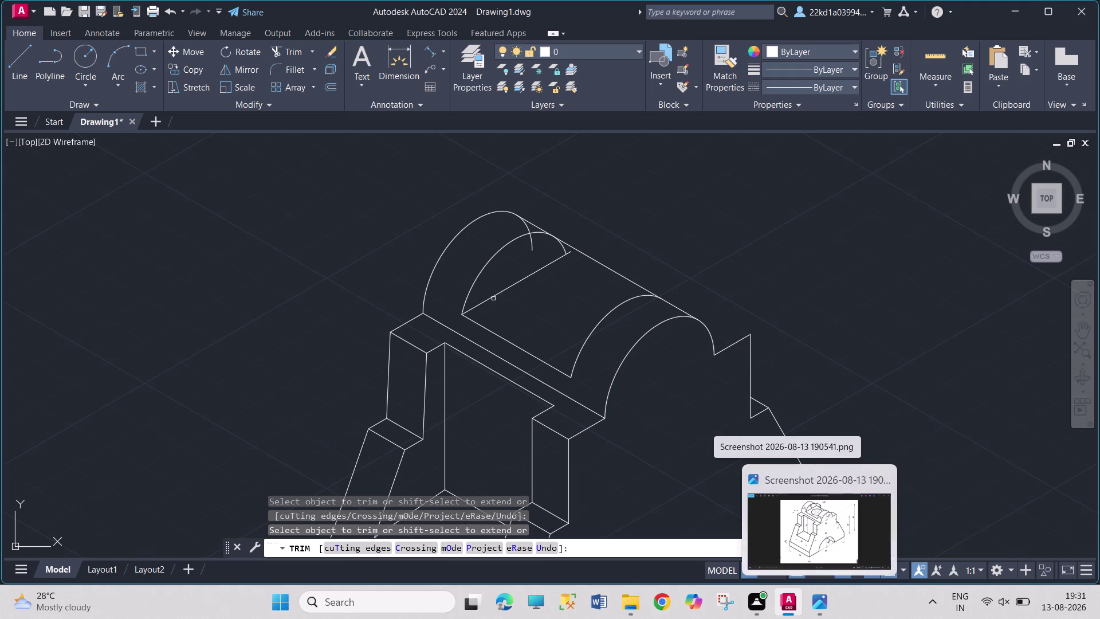
click(623, 273)
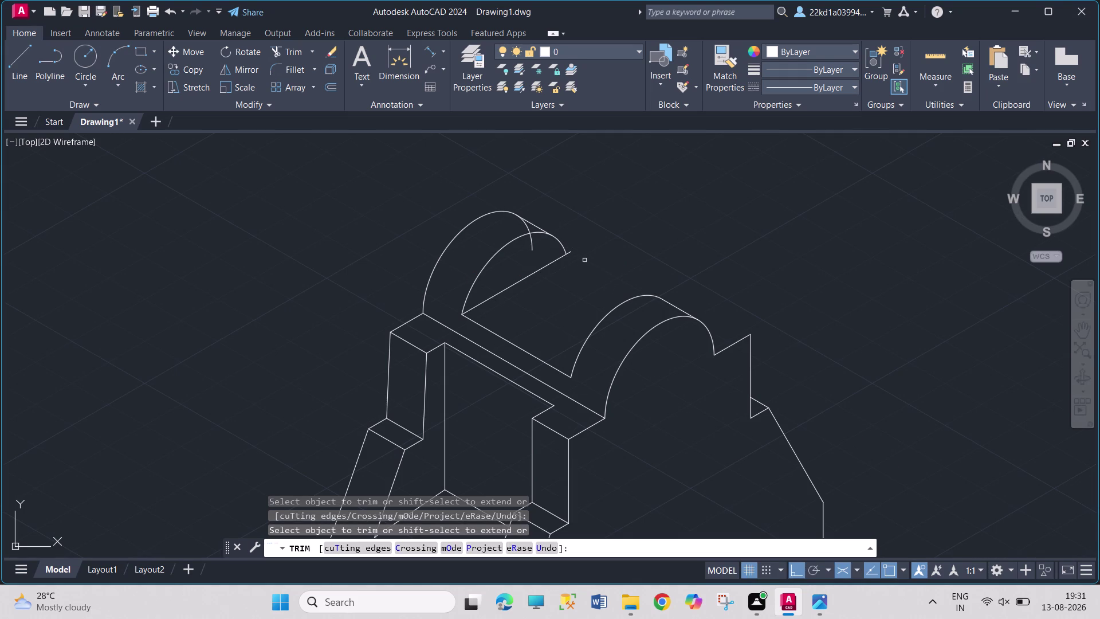
click(572, 253)
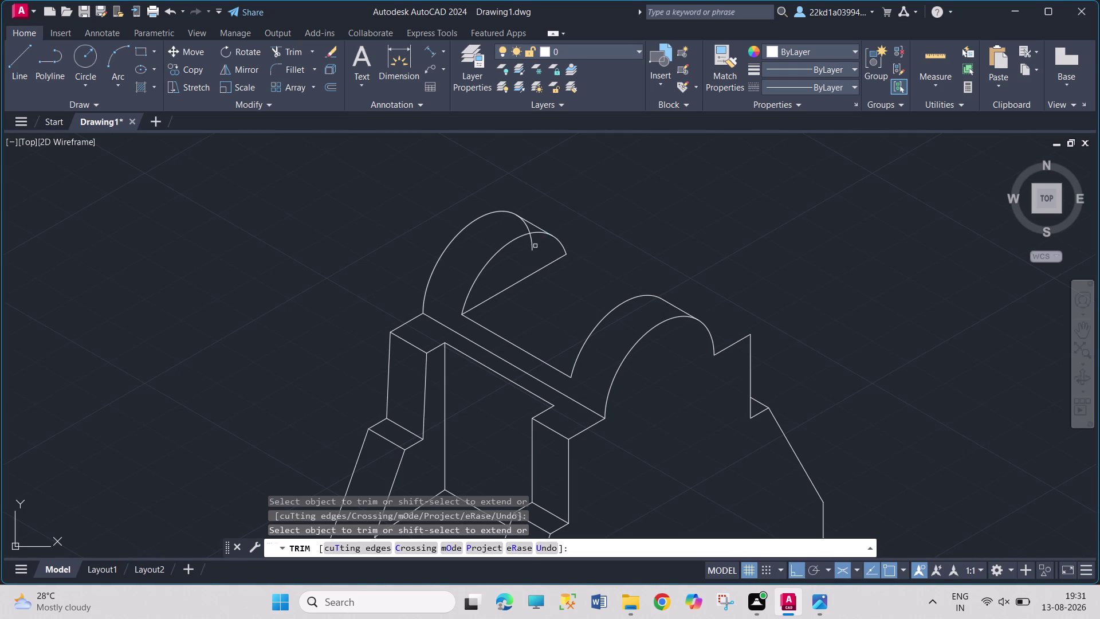
click(533, 244)
click(527, 225)
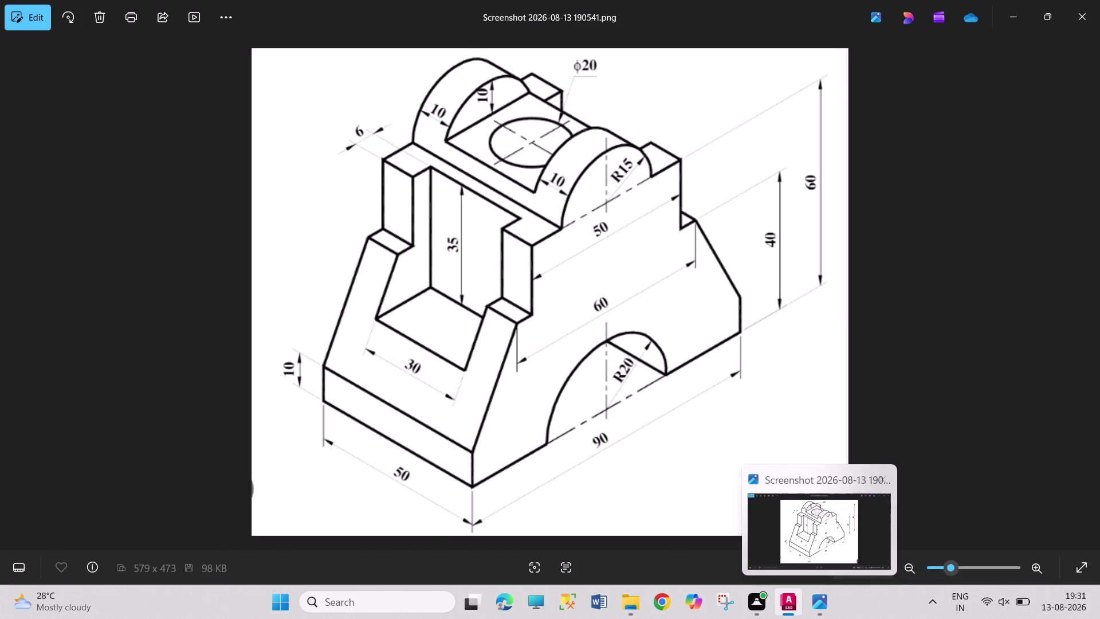
click(11, 61)
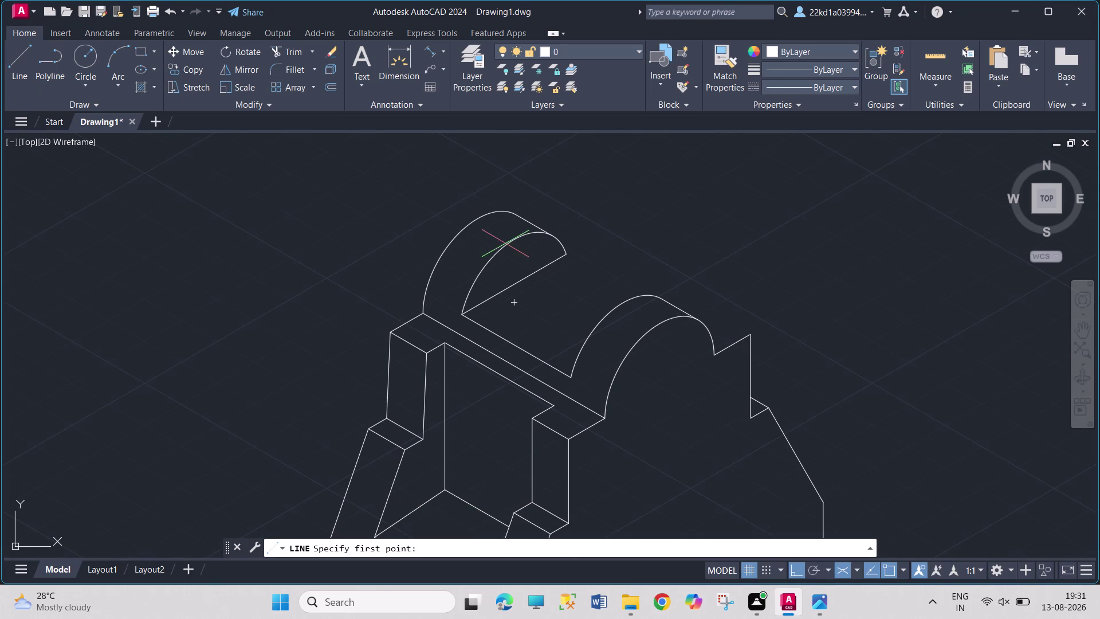
Connect the two half-cylinder crests with a top edge and trim its overshoot.
click(564, 256)
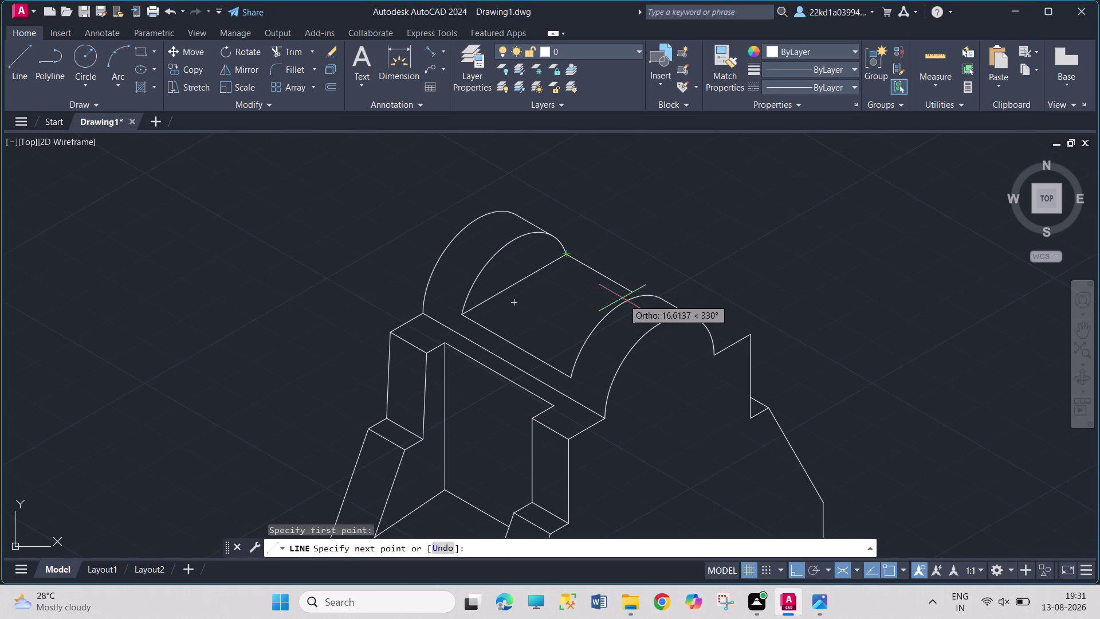
click(656, 310)
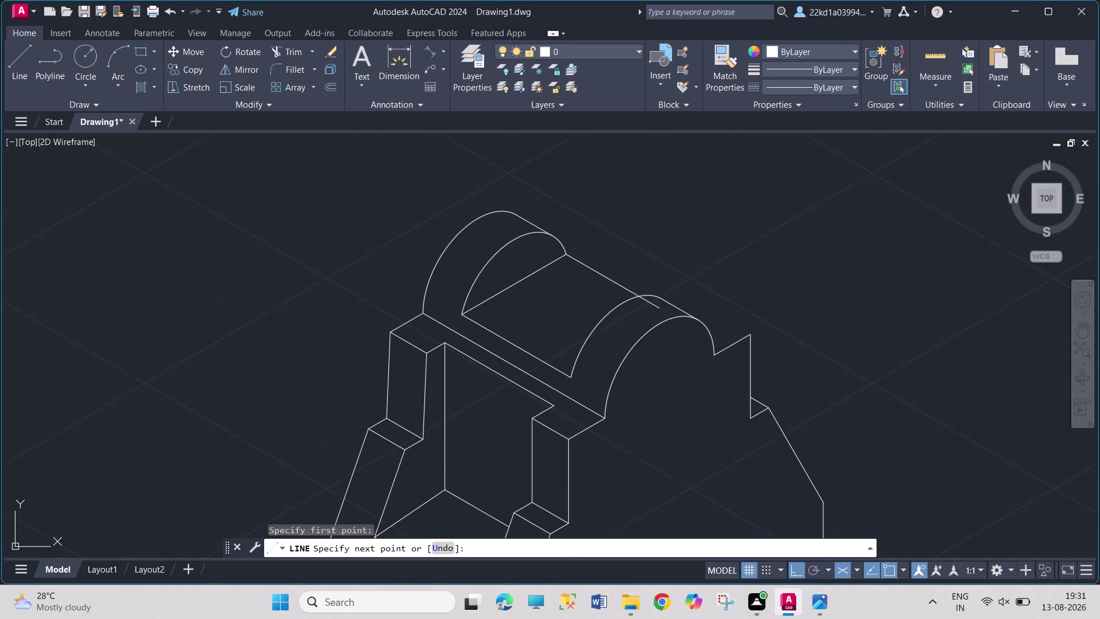
click(279, 53)
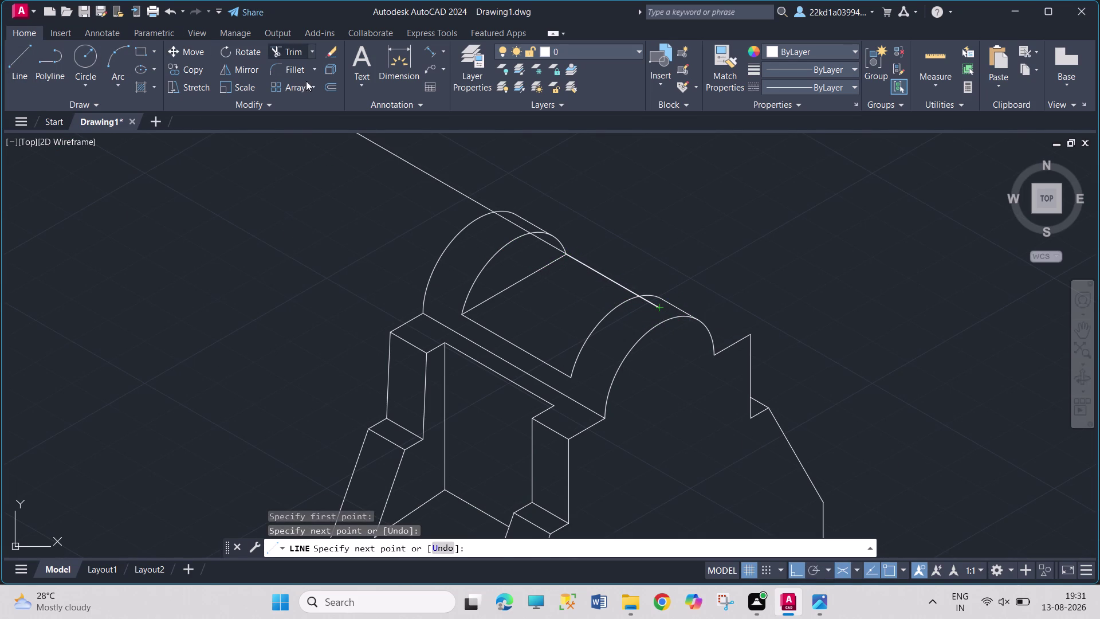
click(654, 307)
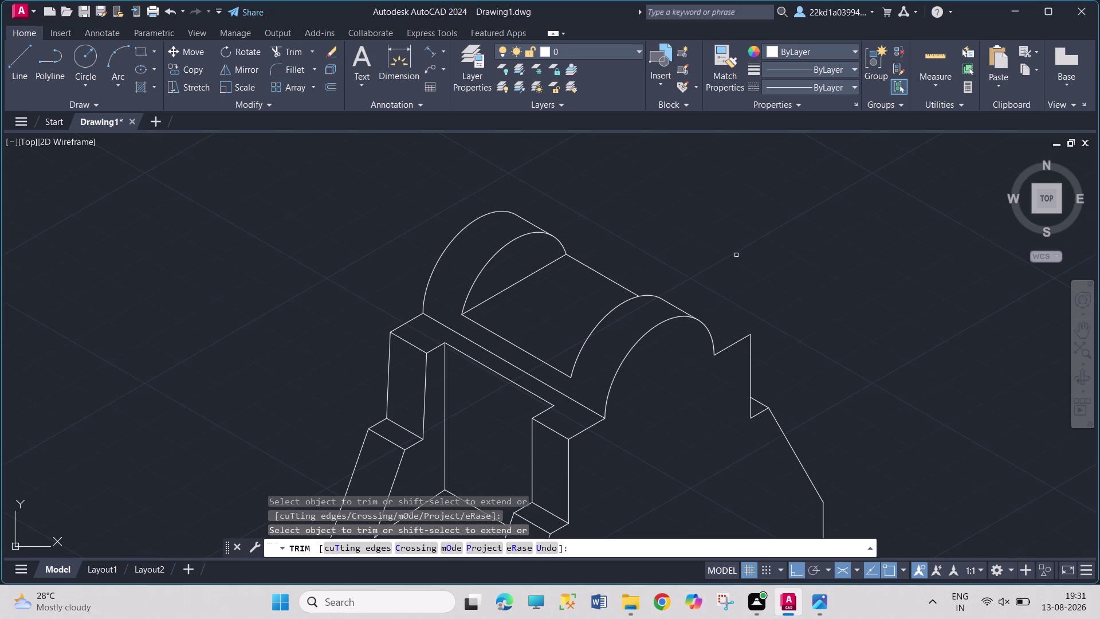
key(Escape)
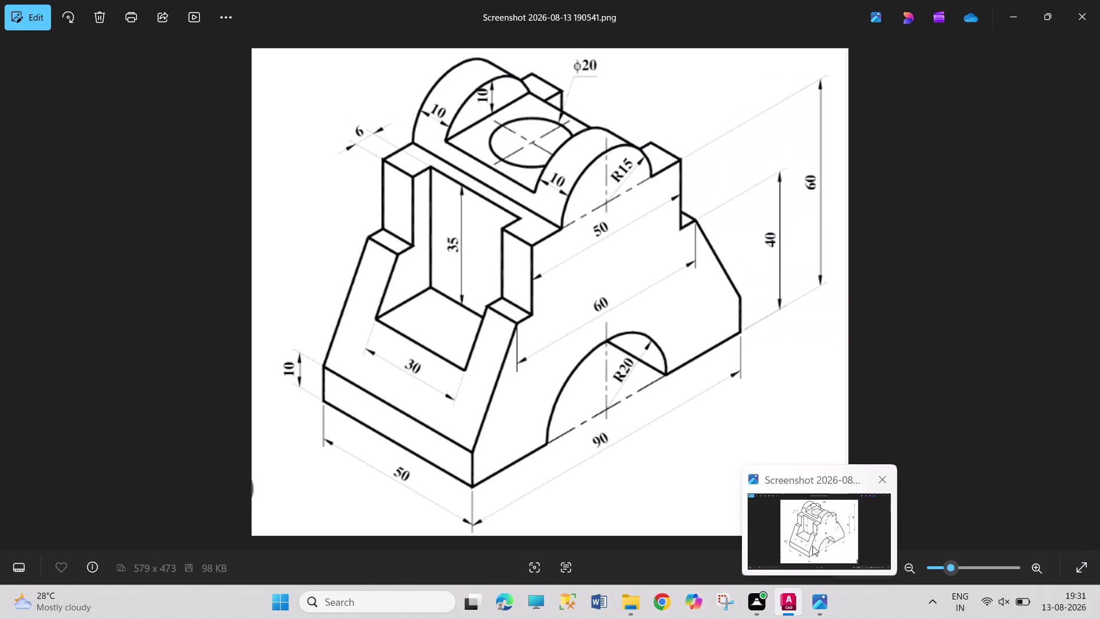
click(8, 49)
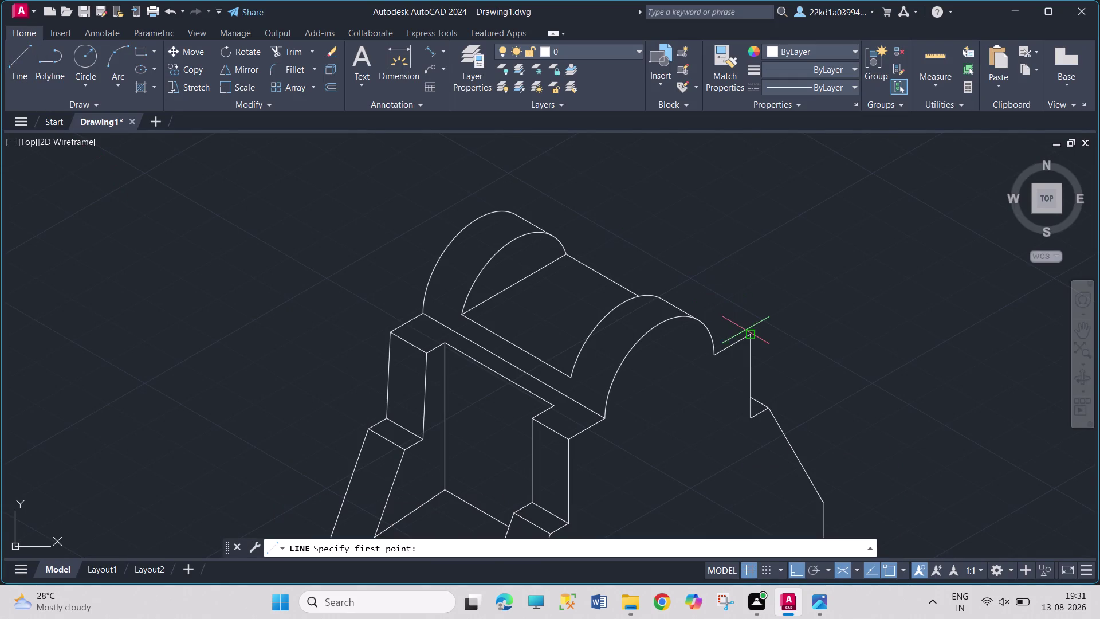
Draw a 10-unit edge from the step's top corner to the half-cylinder, trimming the stray segment.
click(755, 339)
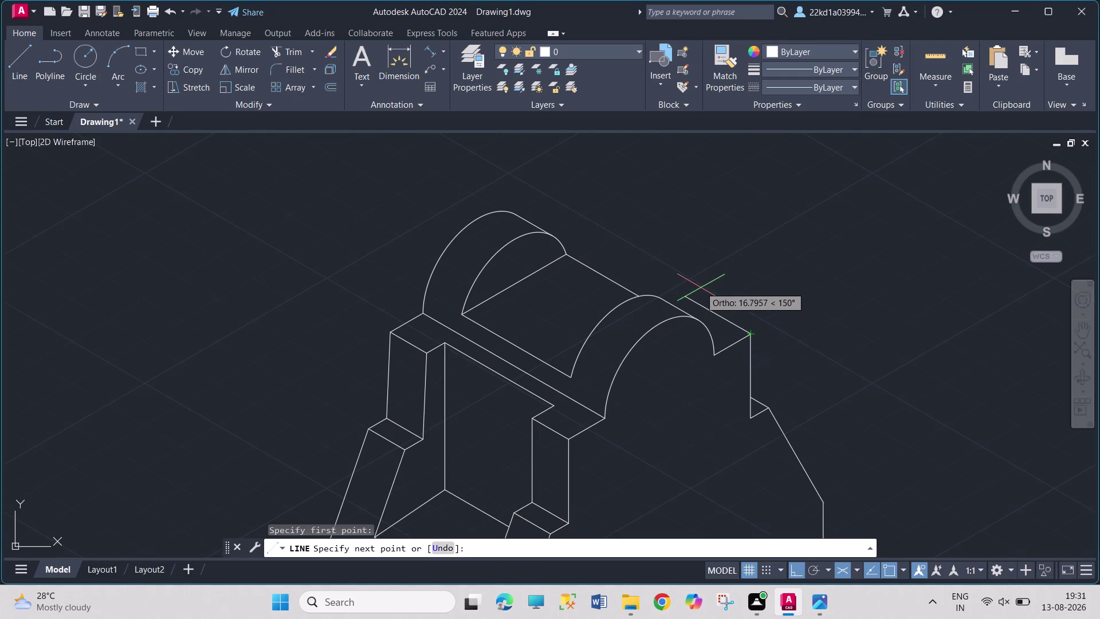
text(10)
key(Return)
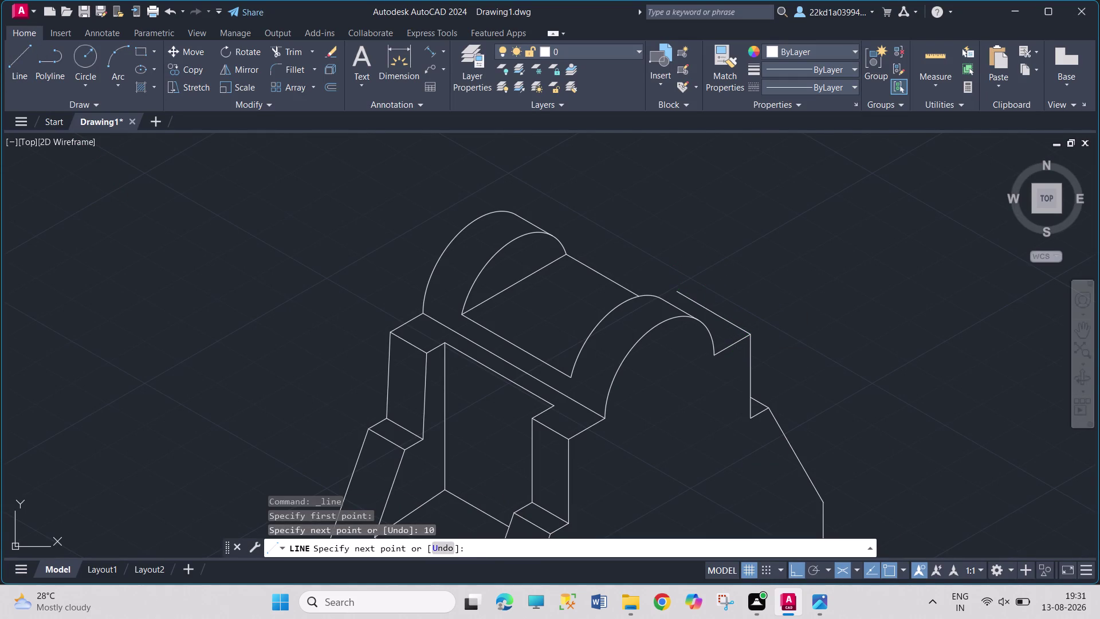
click(651, 355)
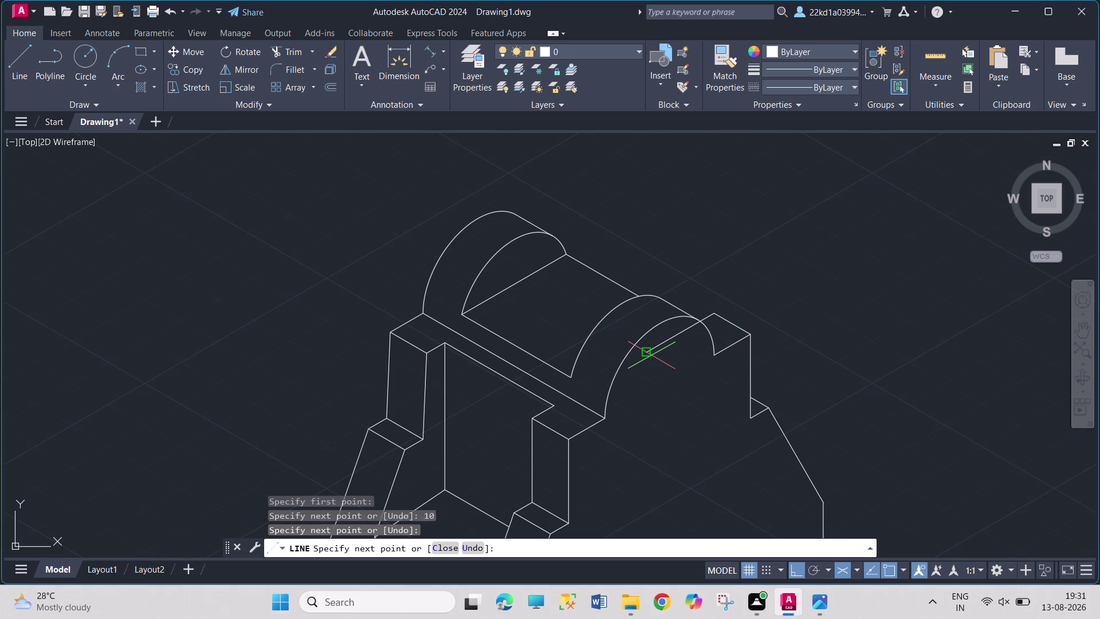
key(Escape)
click(280, 57)
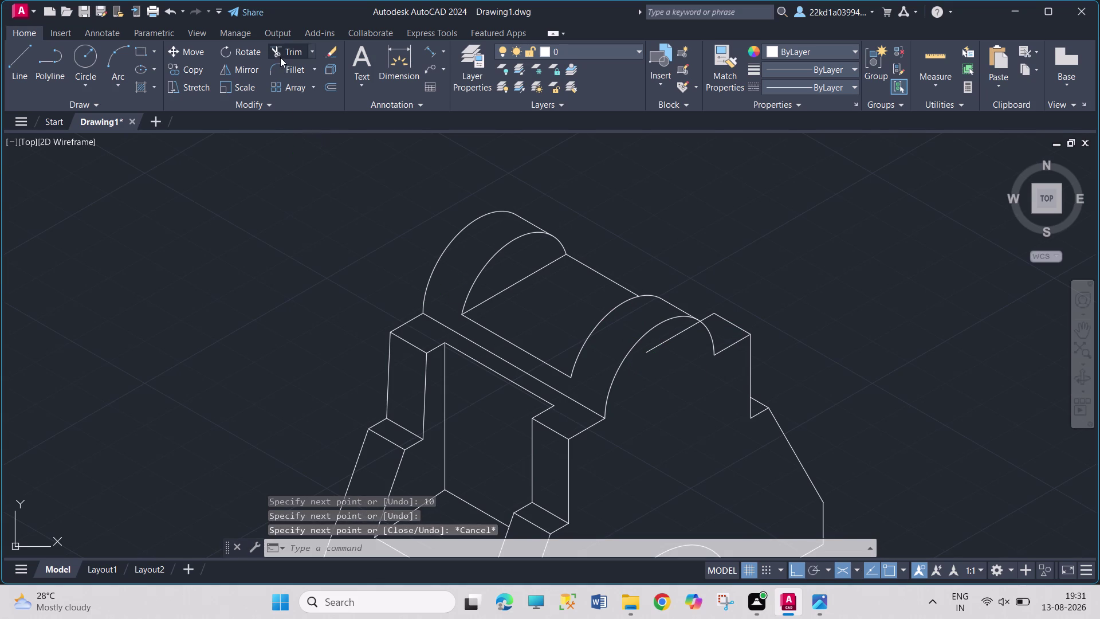
click(673, 337)
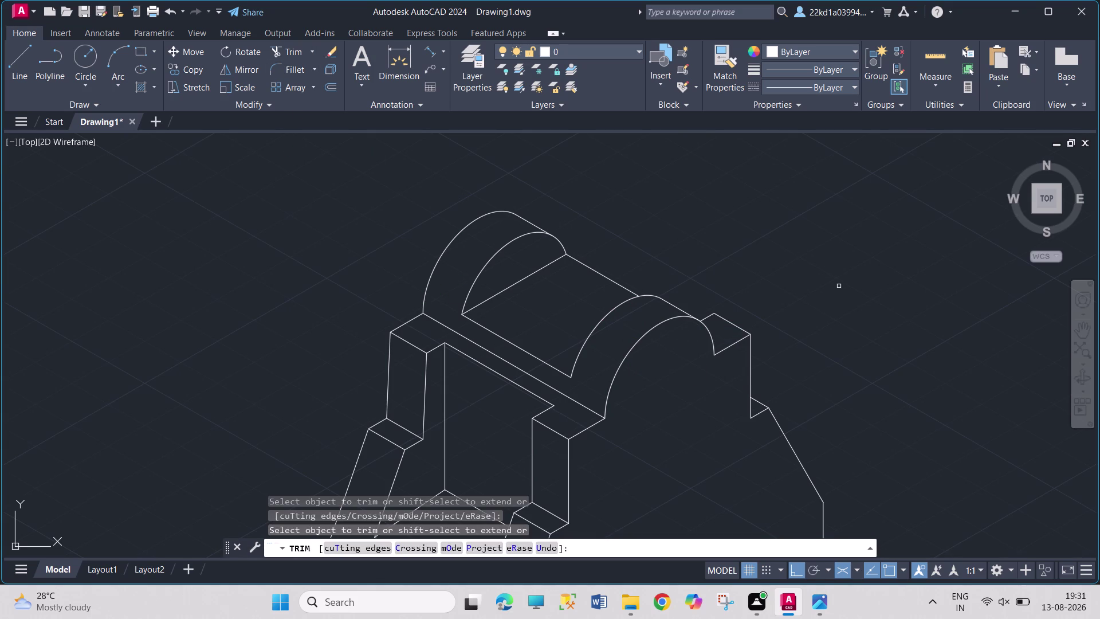
key(Escape)
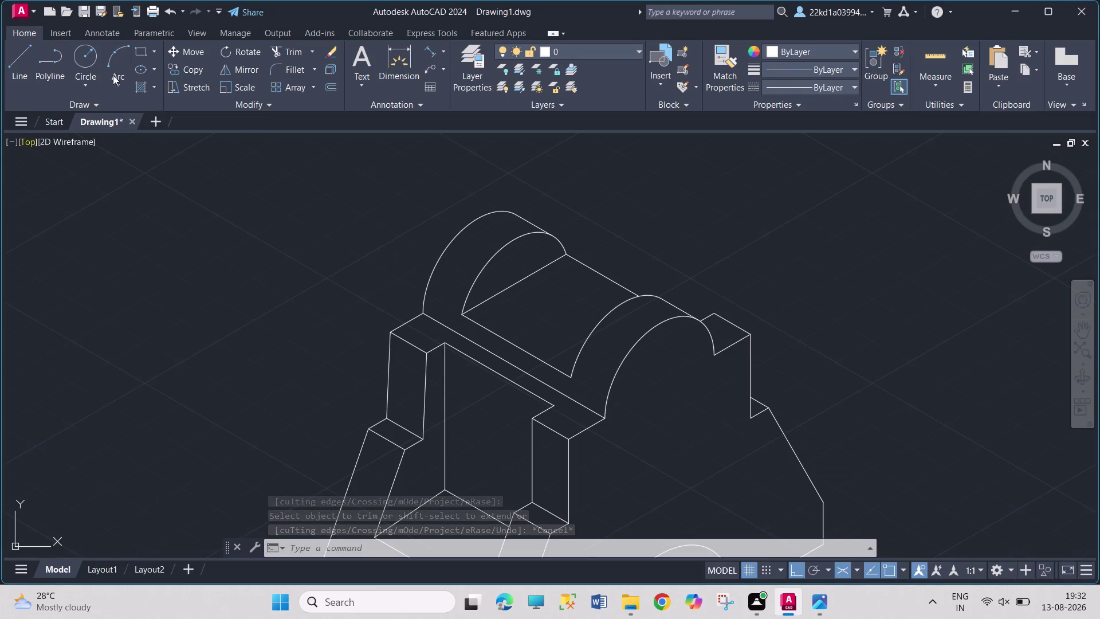
Draw a radius-10 isocircle with EL on the top face between the half-cylinders.
key(e)
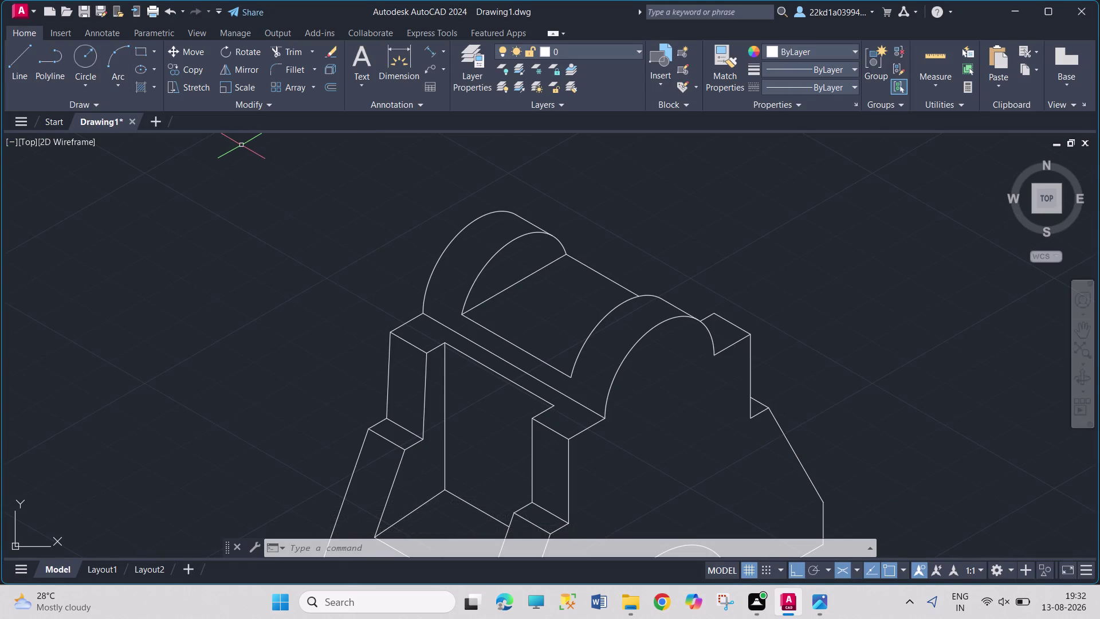
key(l)
key(Return)
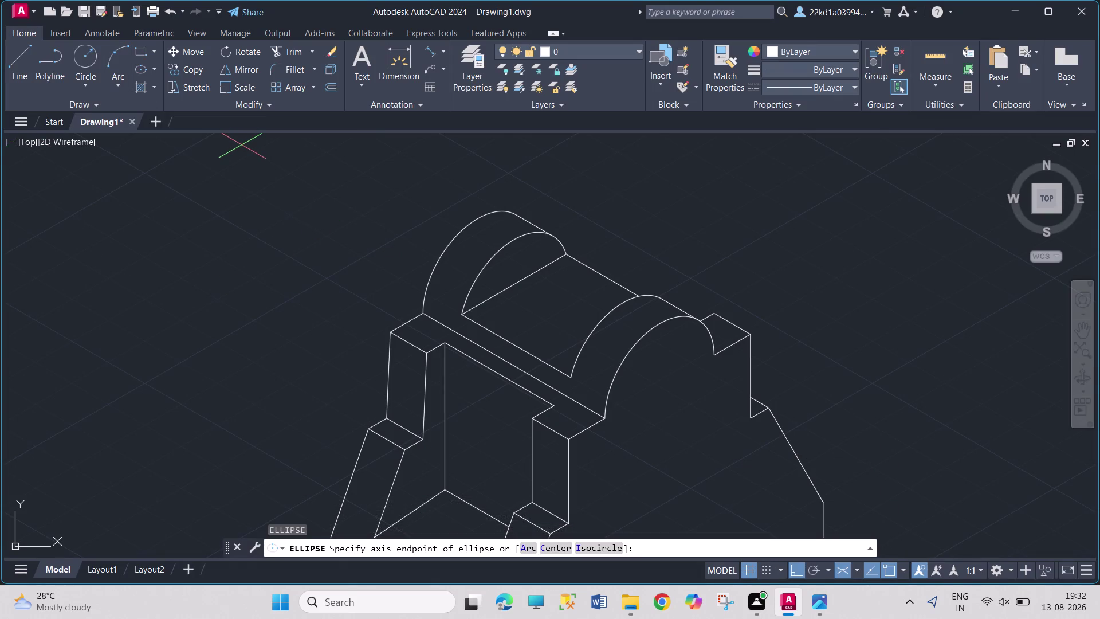
key(i)
key(Return)
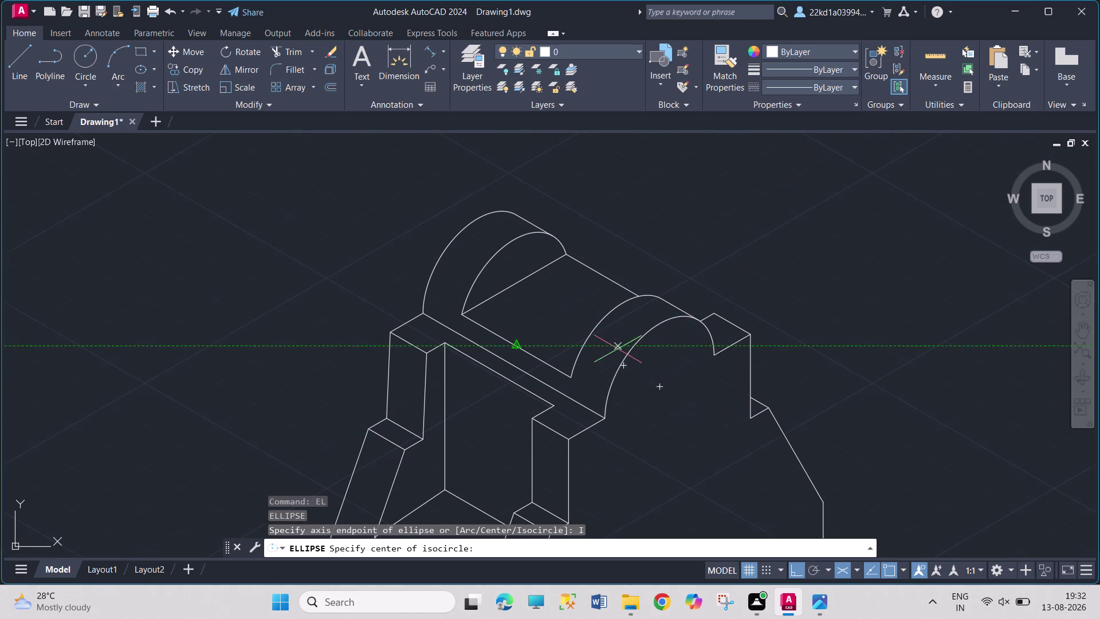
click(575, 310)
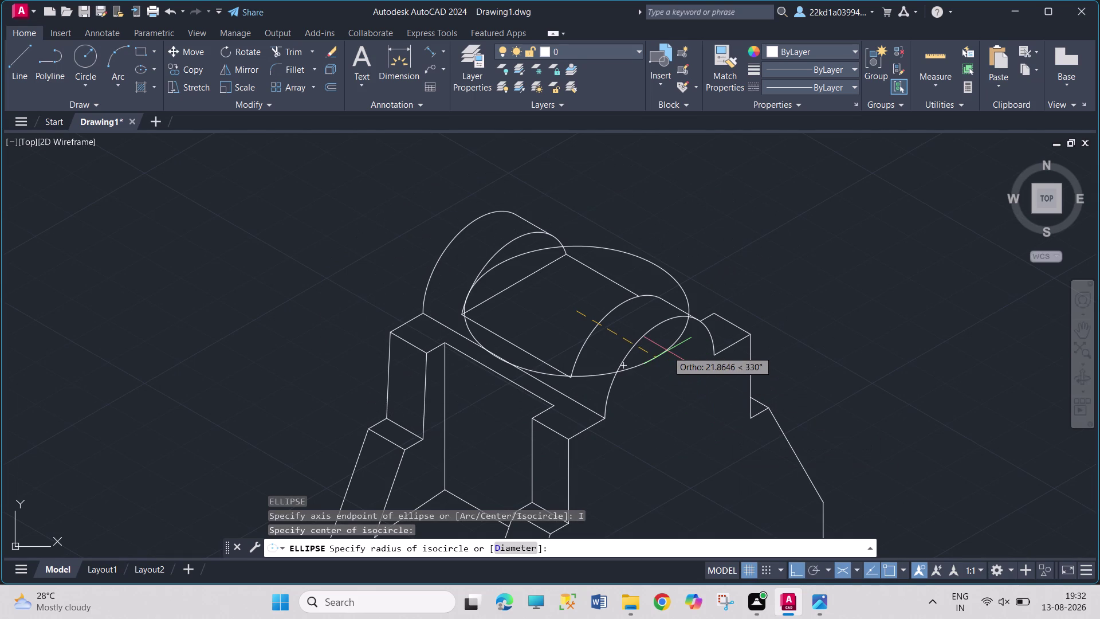
text(10)
key(Return)
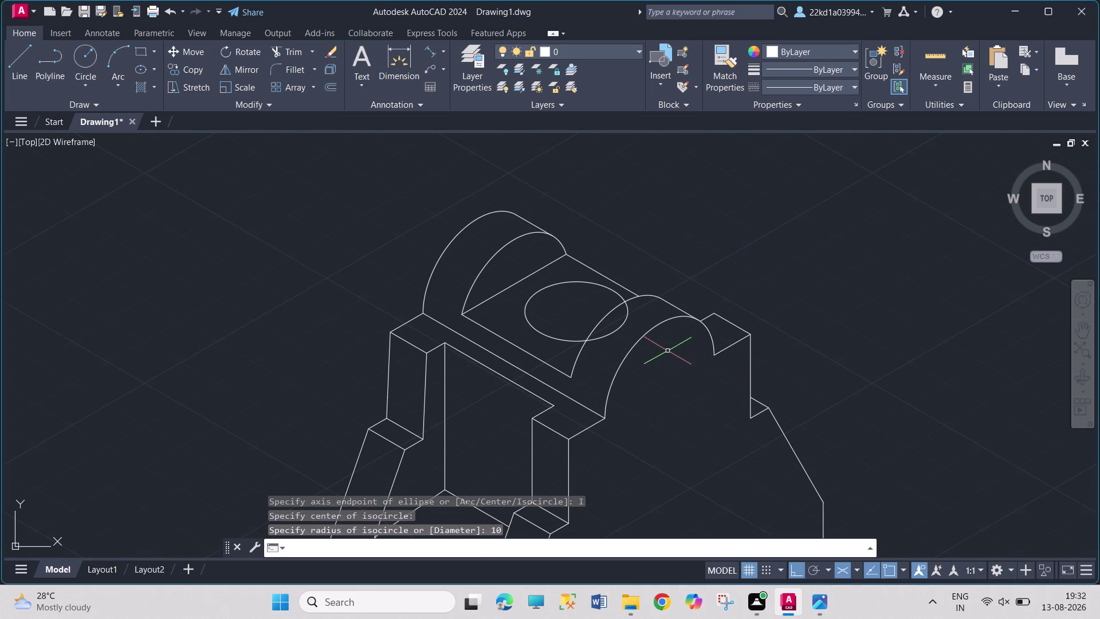
Trim an excess line segment beside the new hole.
click(281, 49)
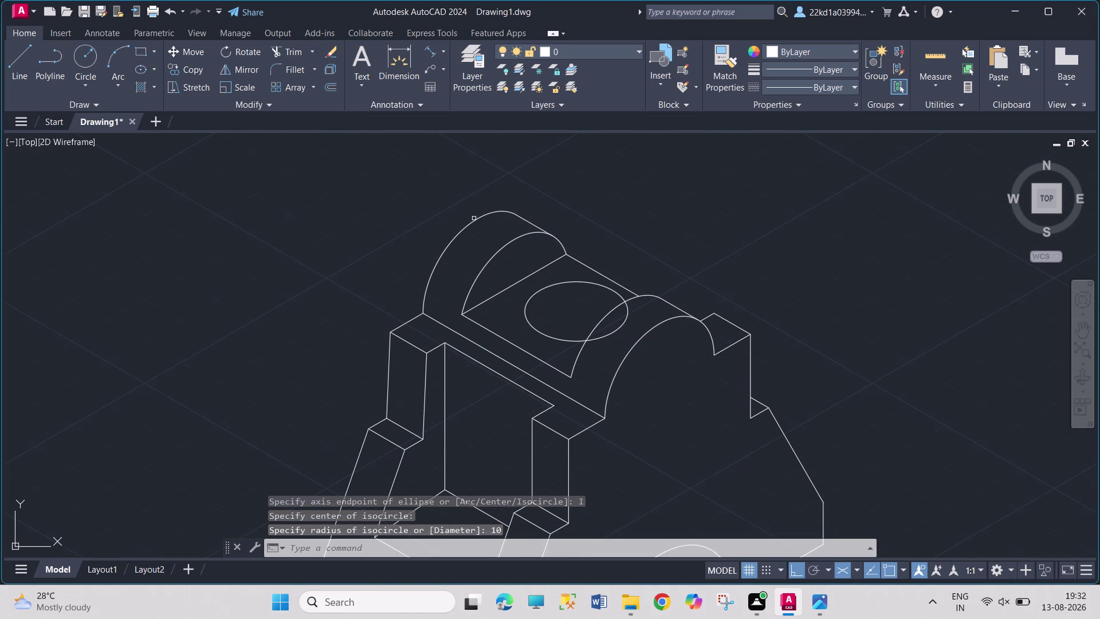
click(613, 331)
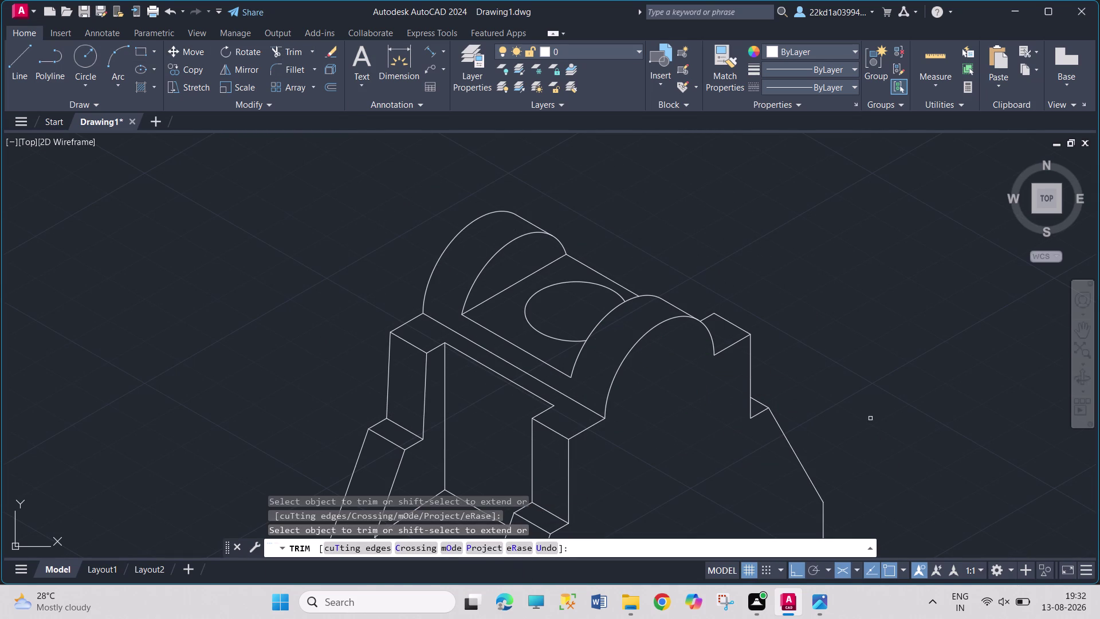
key(Escape)
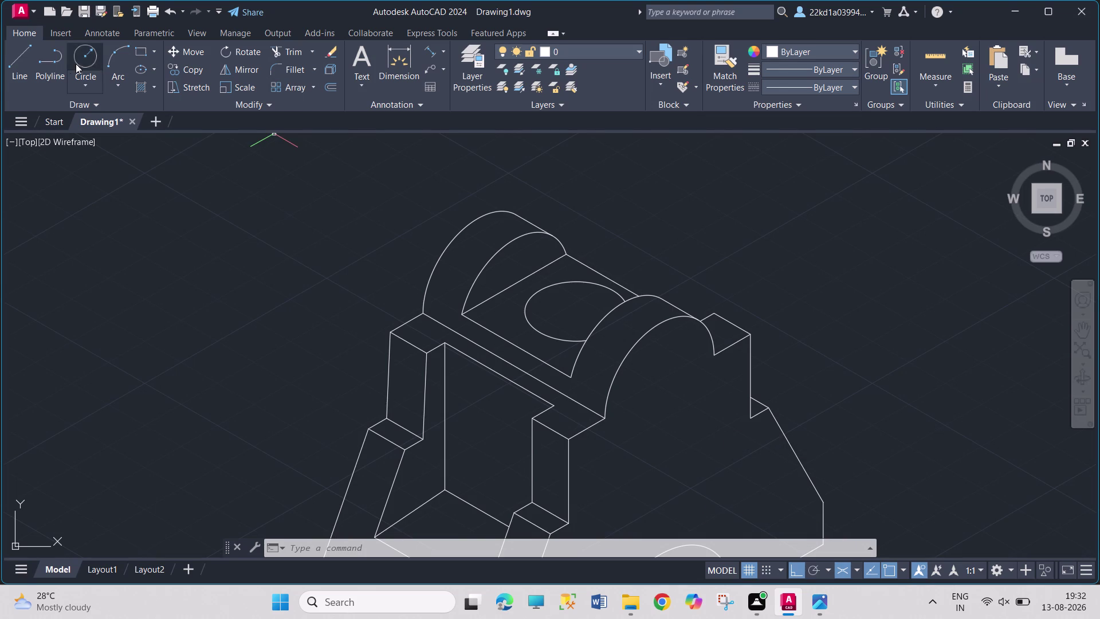
click(23, 65)
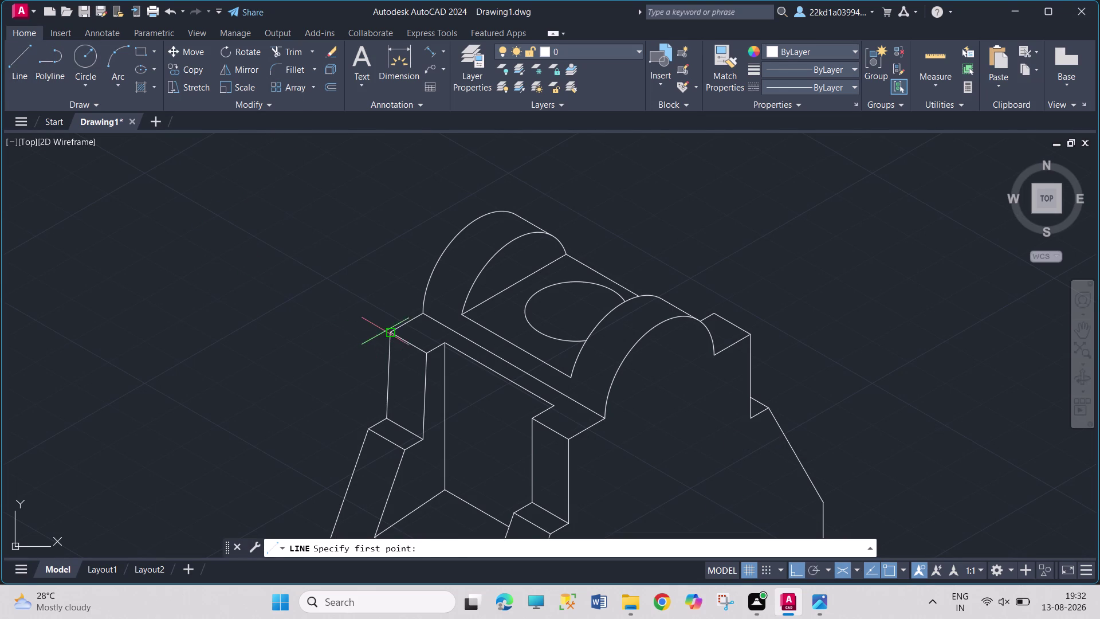
Draw two 50-unit guide lines from the left block corner at 30° and 330°.
drag(390, 330, 401, 327)
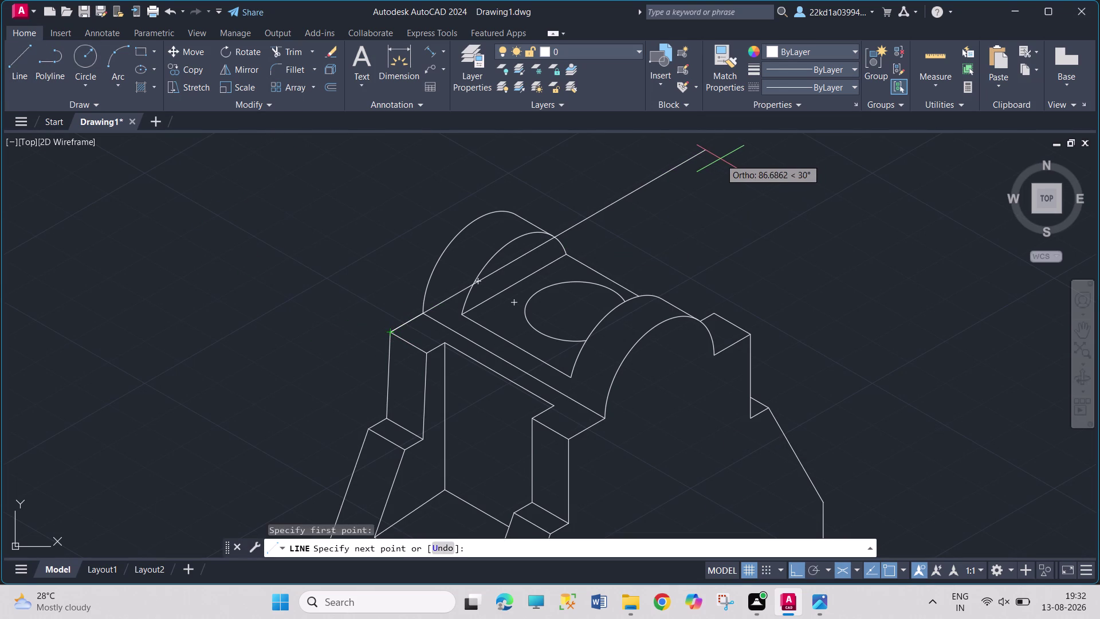
text(50)
key(Return)
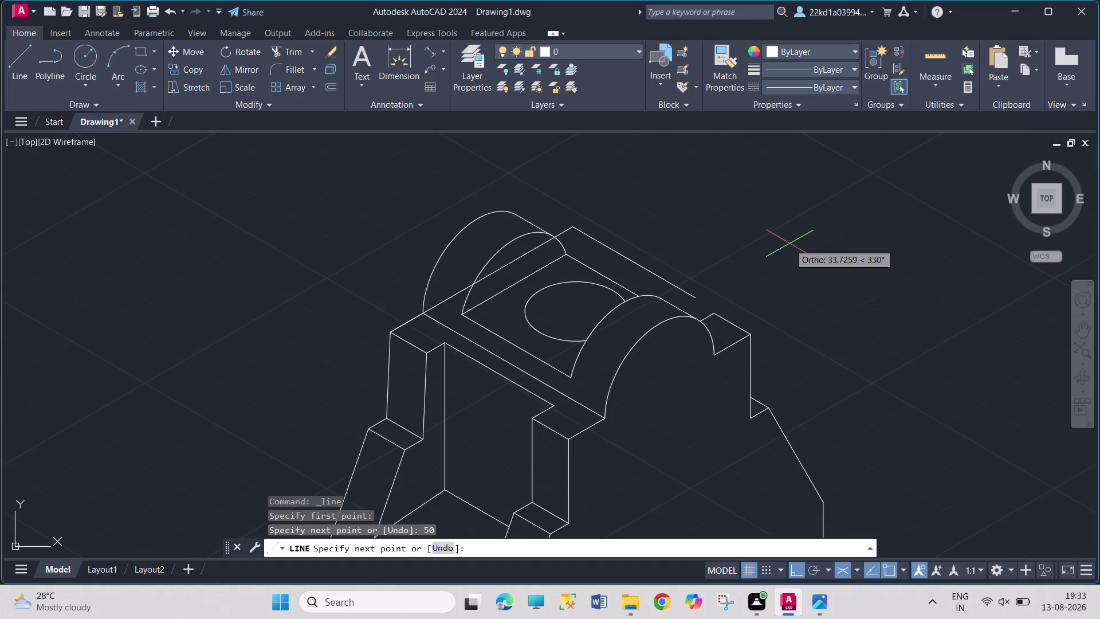
text(50)
key(Return)
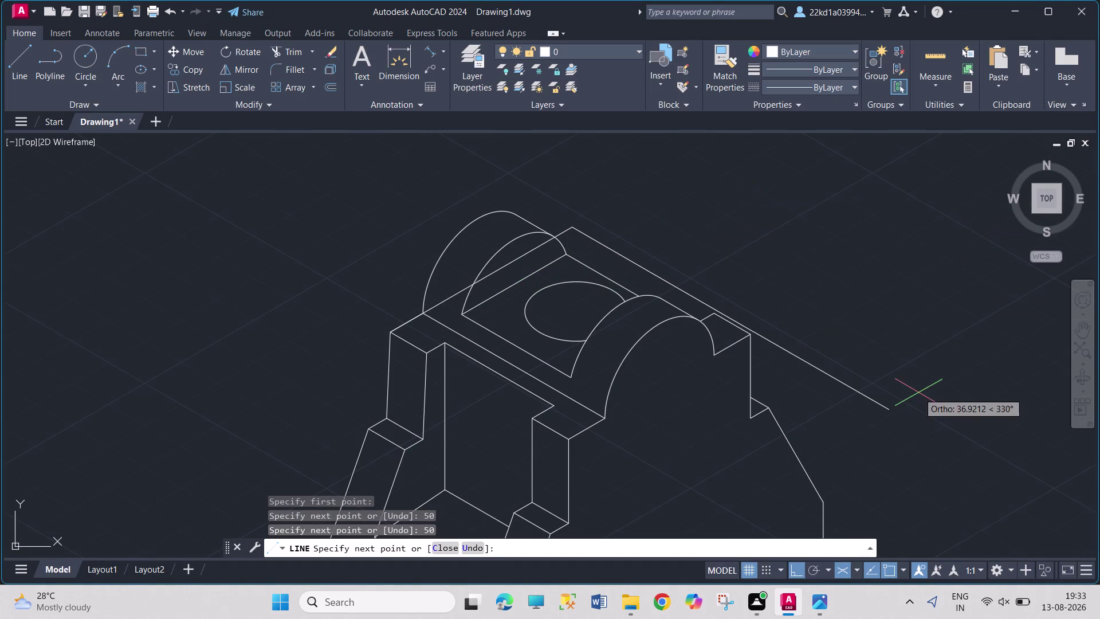
Draw the 10-unit tab edge and close the tab outline at the guide line.
click(479, 549)
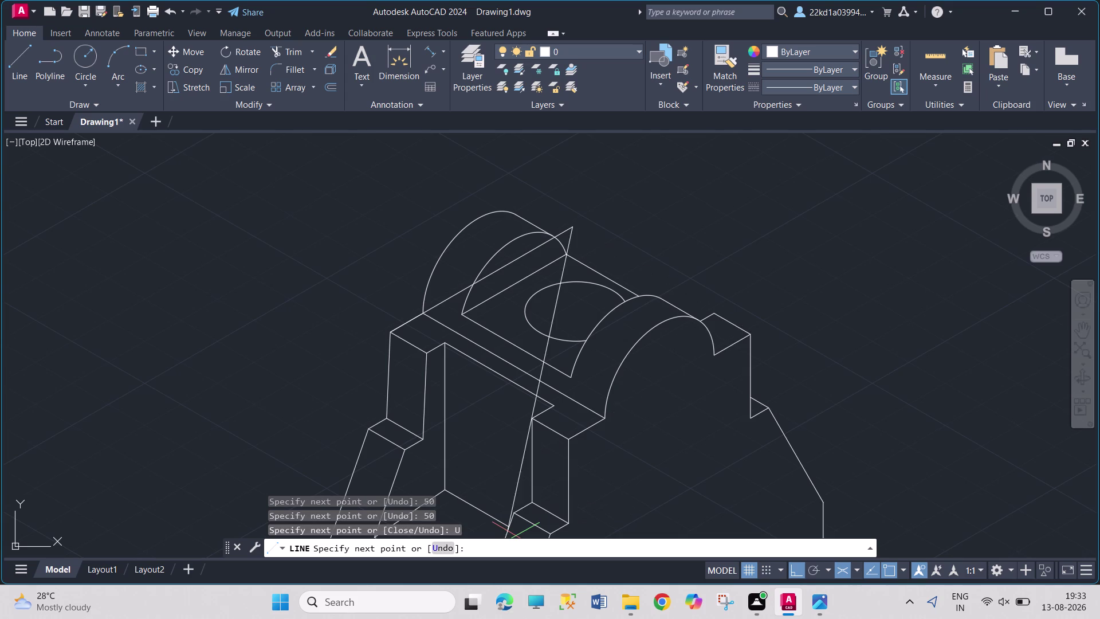
text(10)
key(Return)
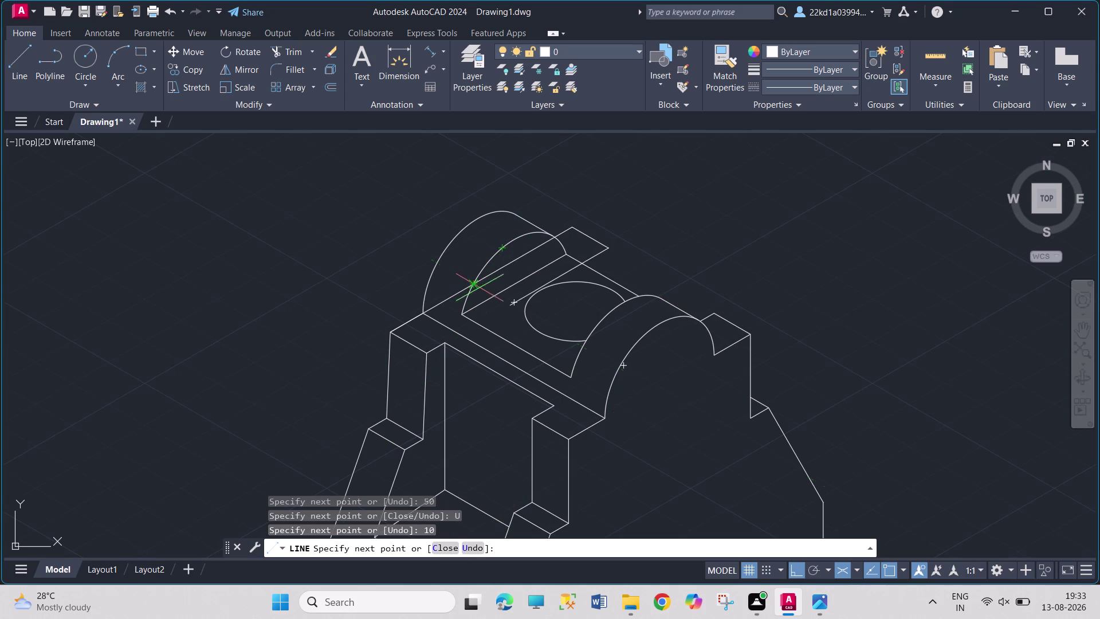
click(571, 271)
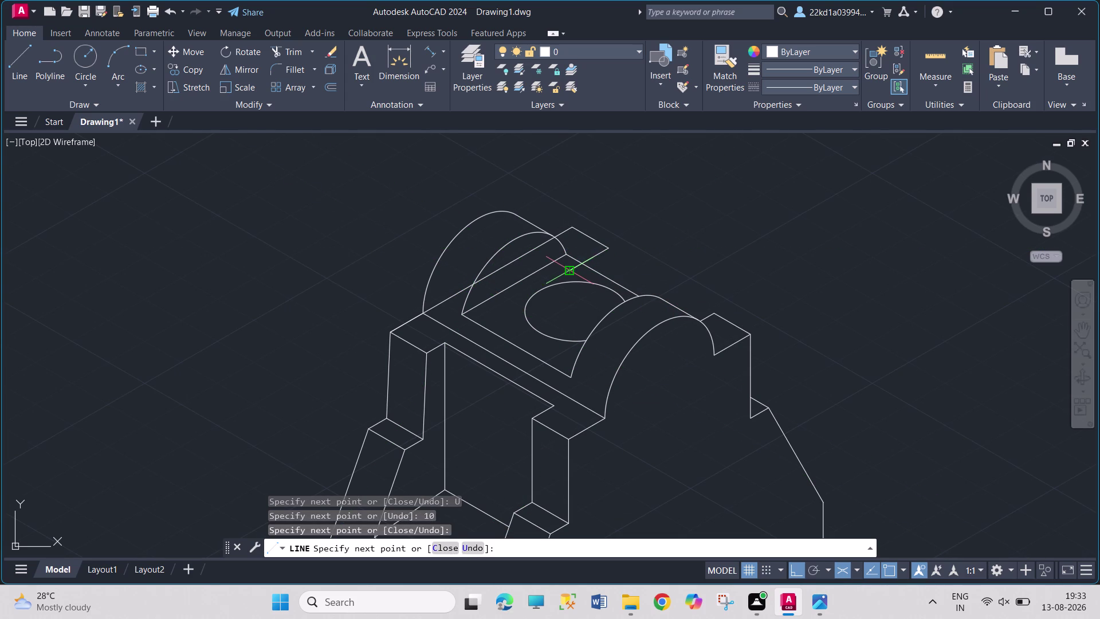
key(Escape)
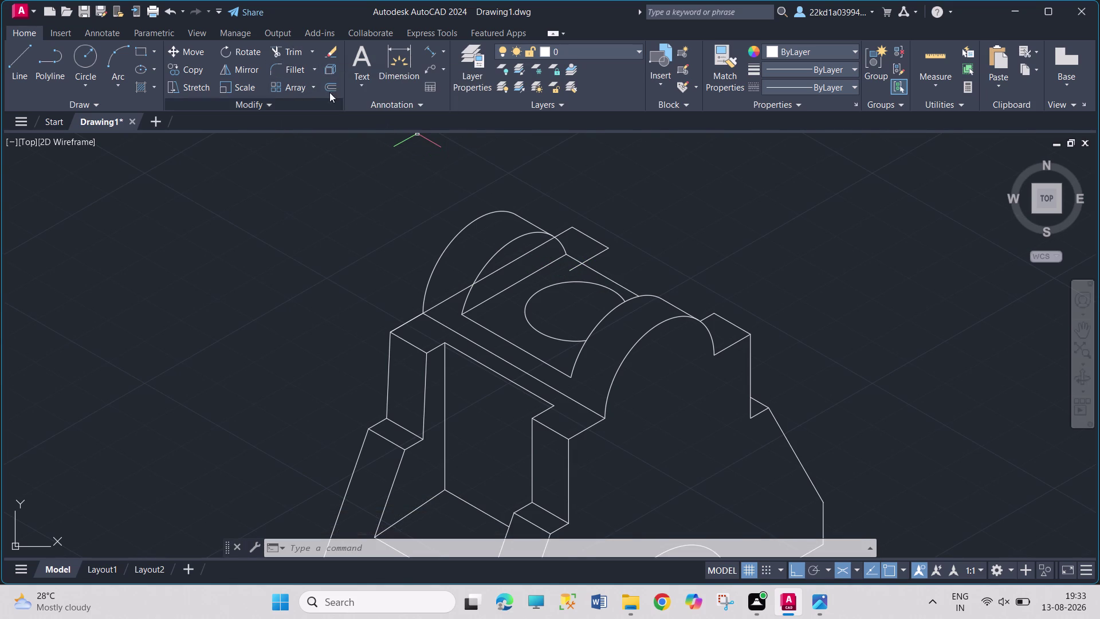
click(286, 51)
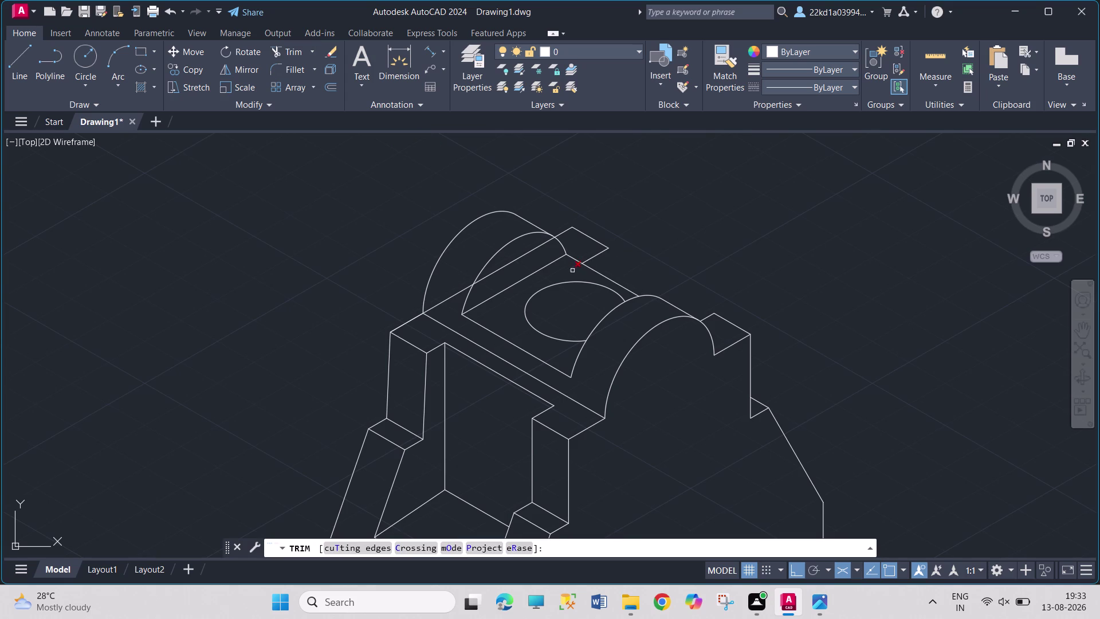
Trim the leftover guide line and stray edge segments near the top arcs.
click(573, 268)
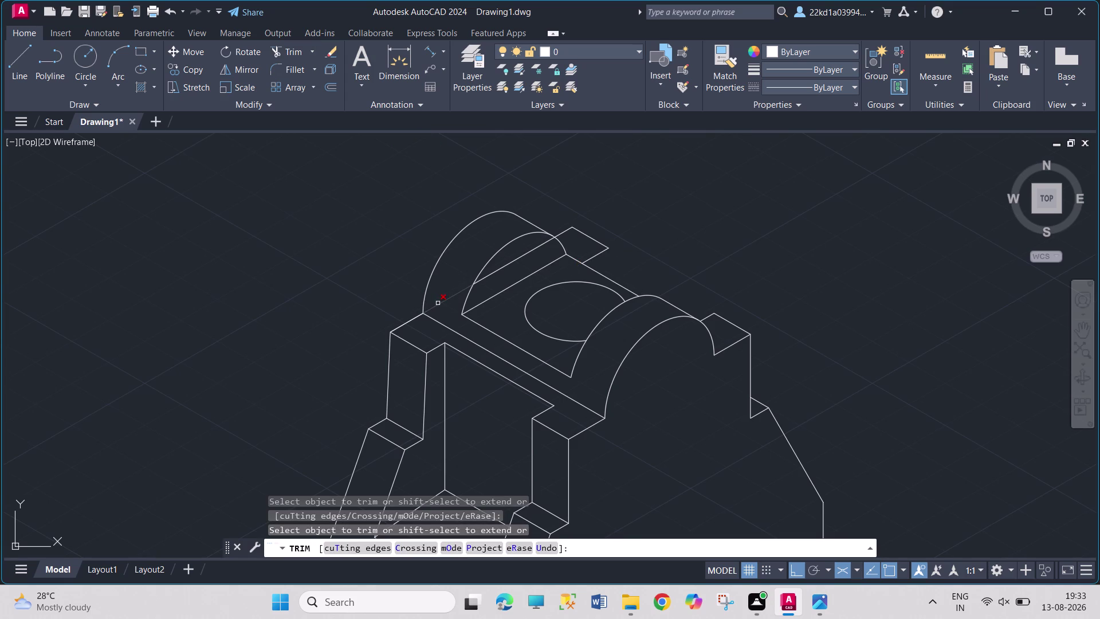
click(438, 303)
click(501, 269)
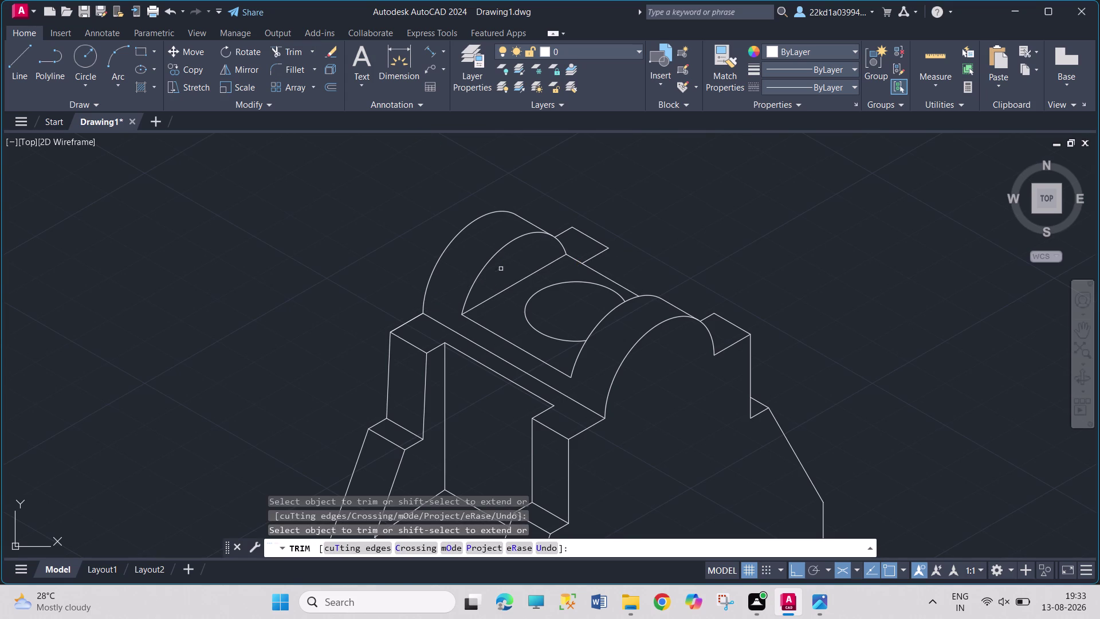
click(14, 67)
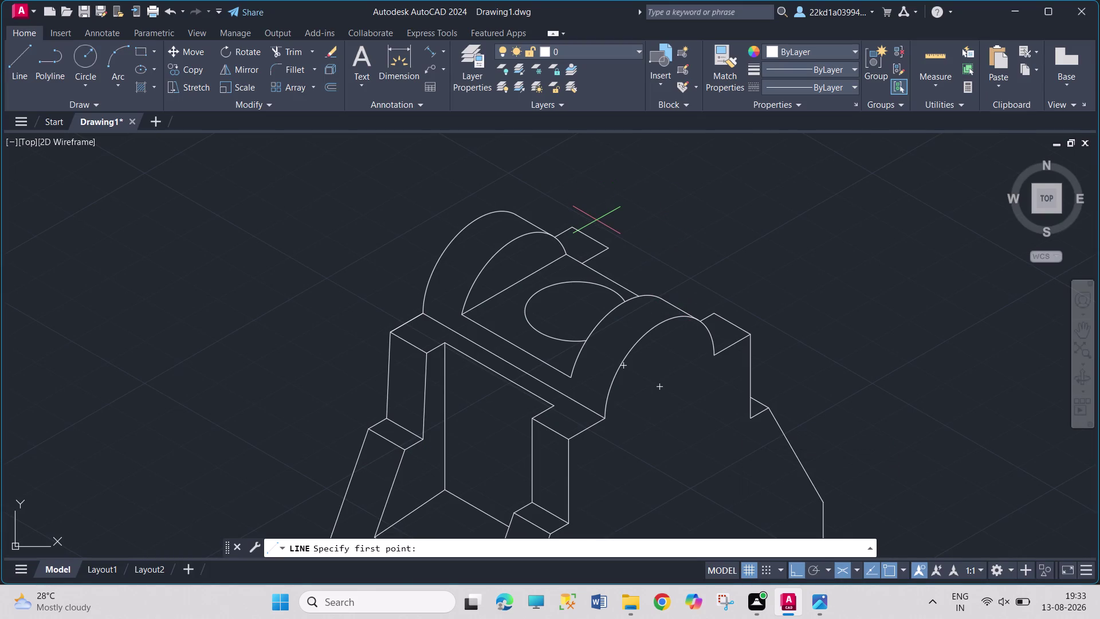
On the Right isoplane, draw a vertical line from the tab corner down to the front arc.
key(F5)
click(606, 245)
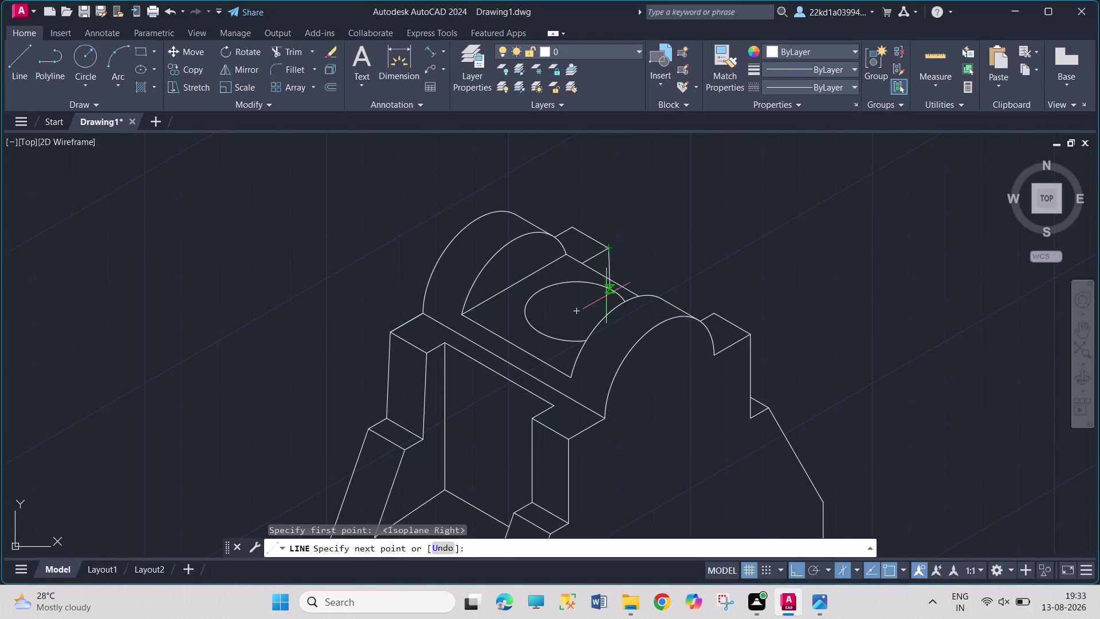
click(609, 353)
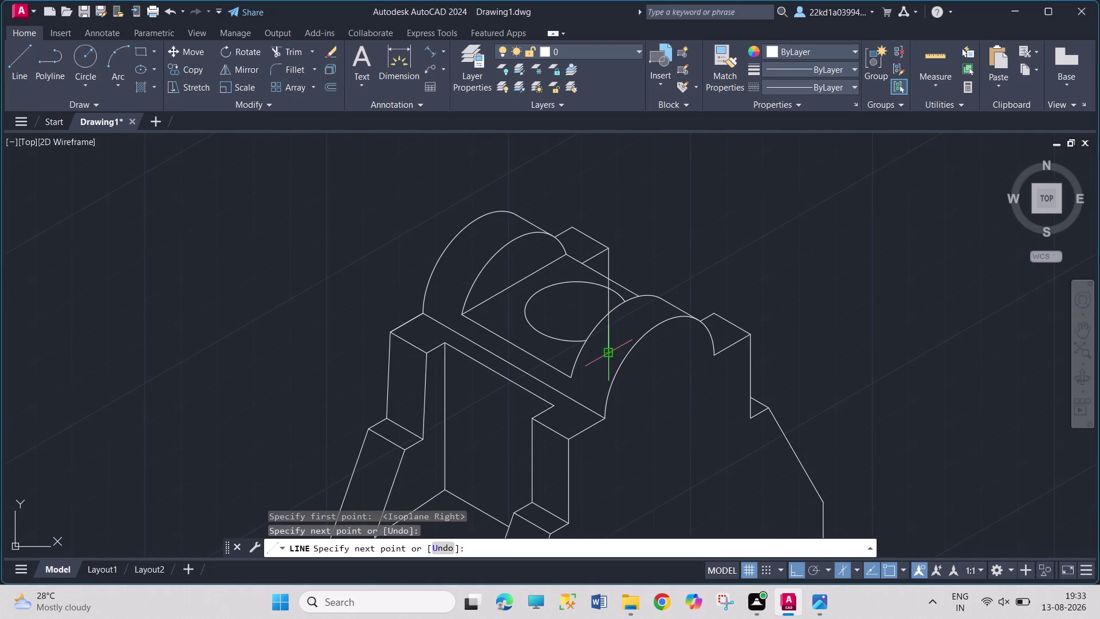
click(288, 51)
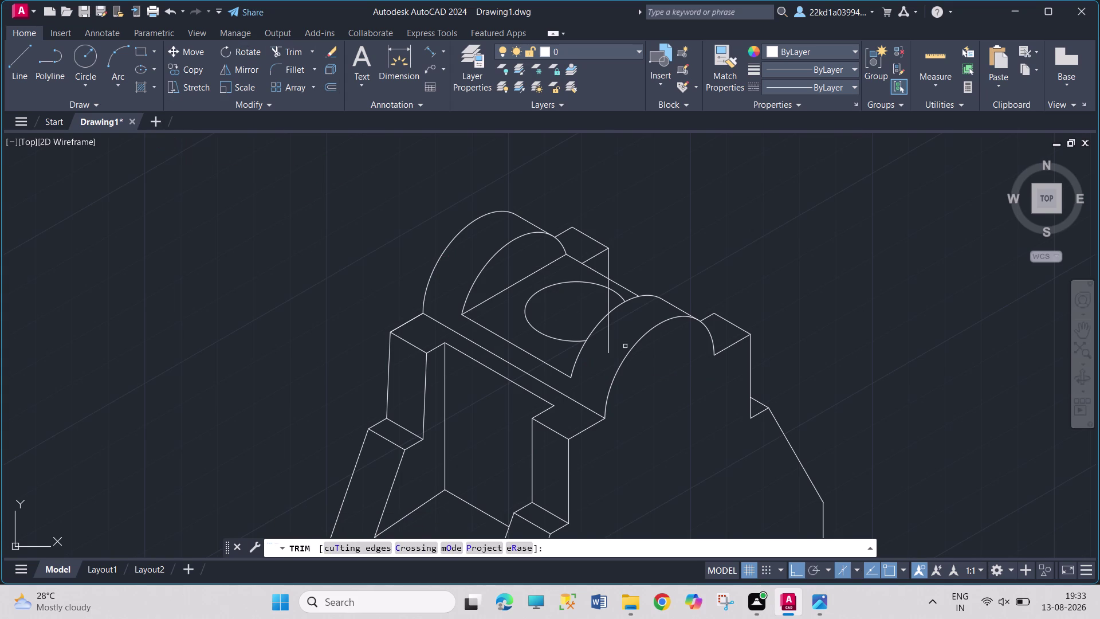
Trim away the vertical edge's lower pieces so it ends at the elliptical hole outline.
click(611, 345)
click(606, 343)
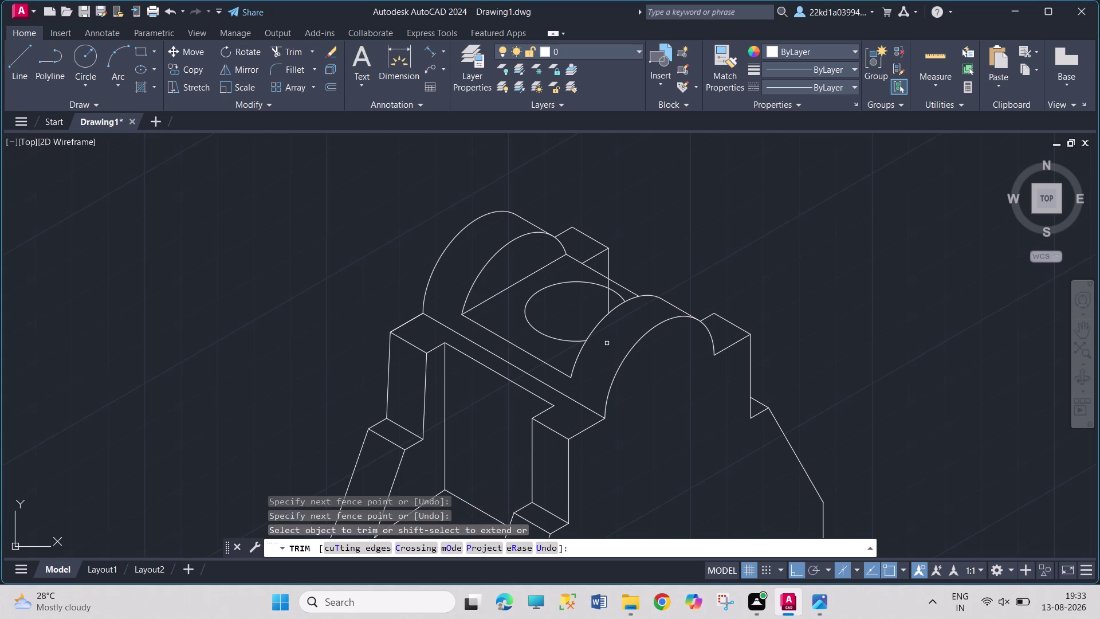
click(609, 304)
scroll(up, 3)
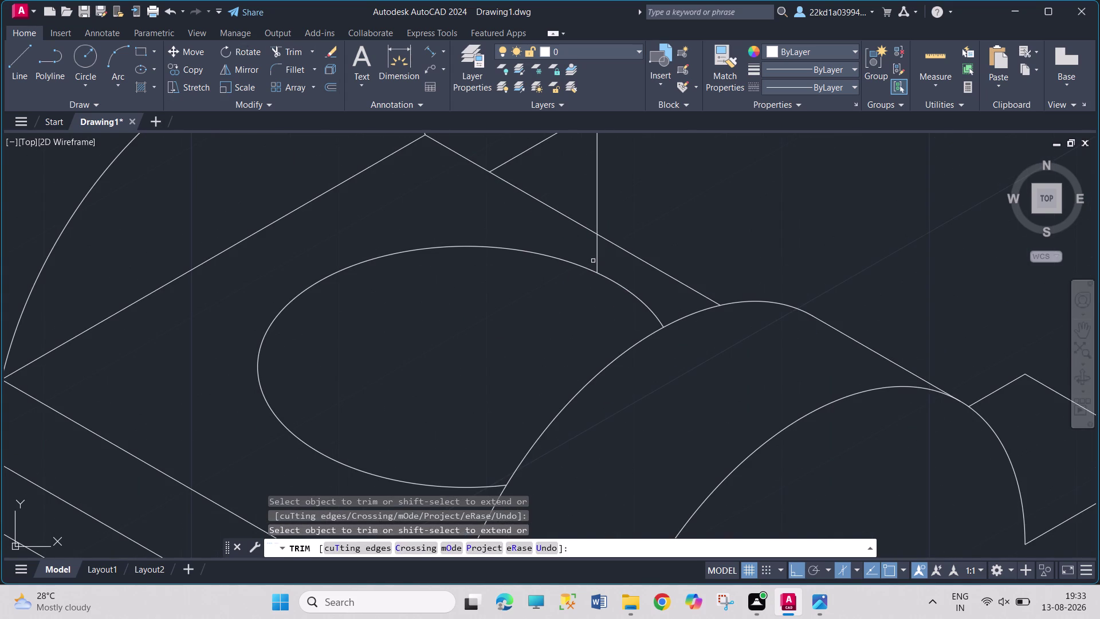
click(596, 262)
scroll(down, 3)
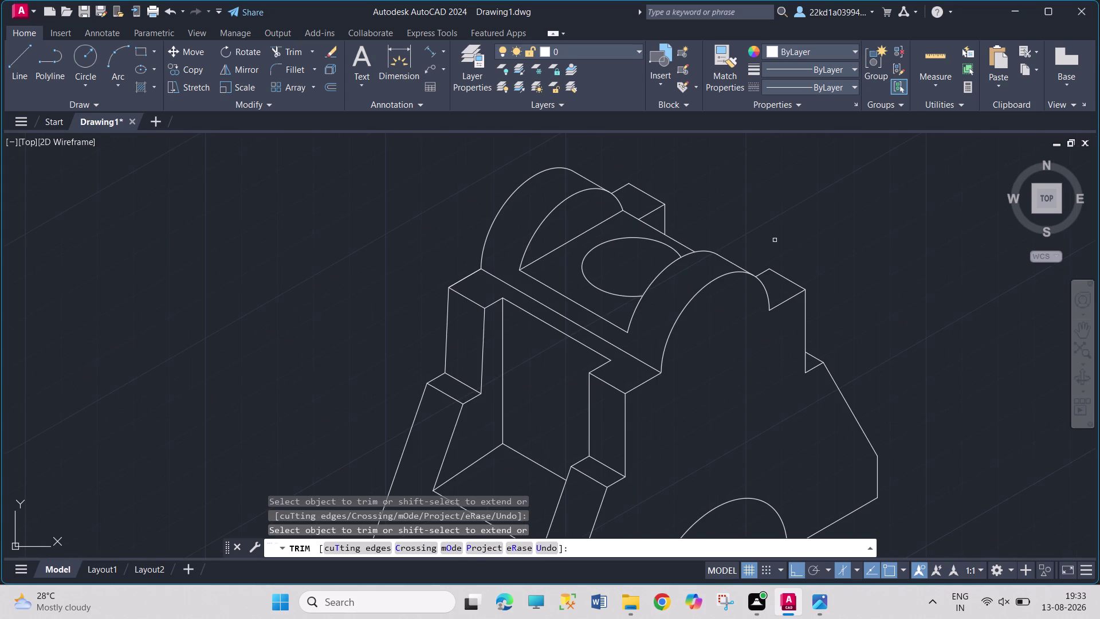
key(Escape)
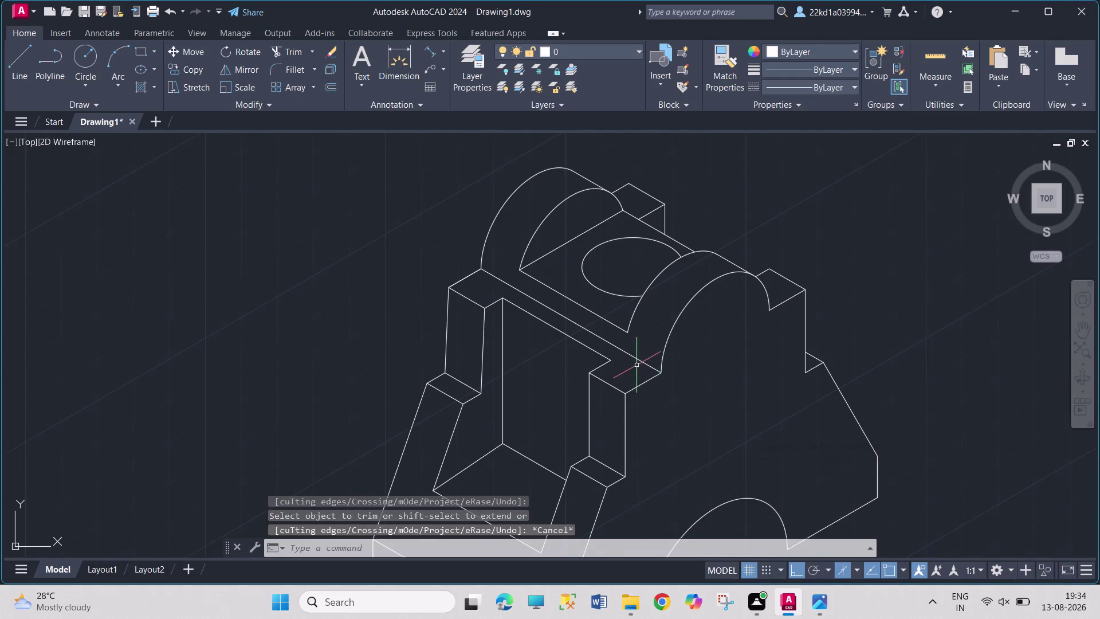
scroll(down, 3)
scroll(down, 3)
scroll(up, 3)
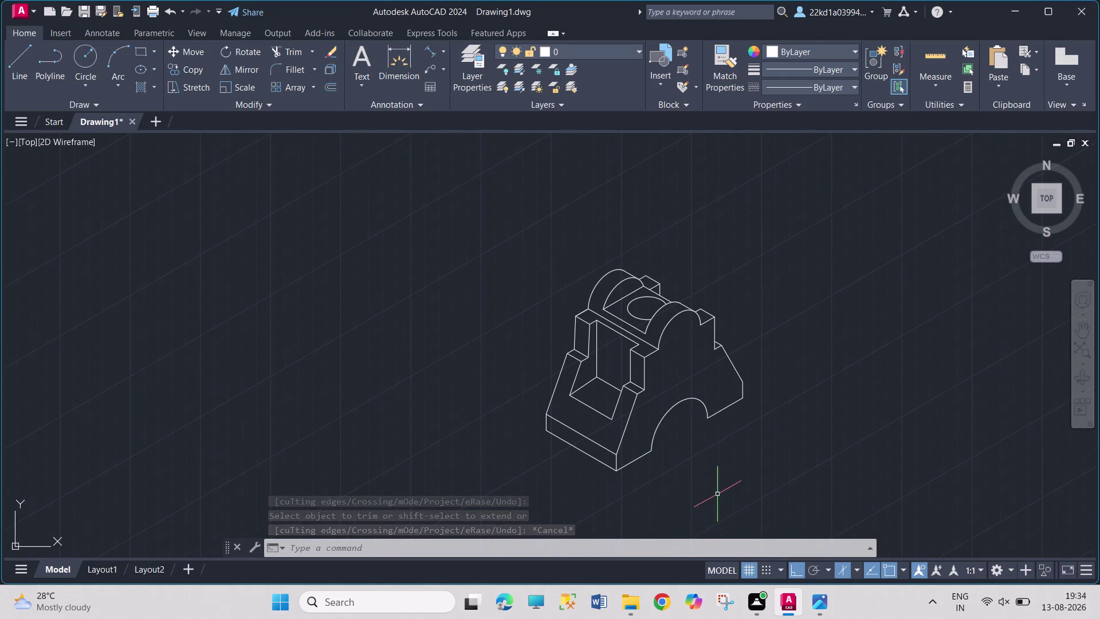
scroll(up, 3)
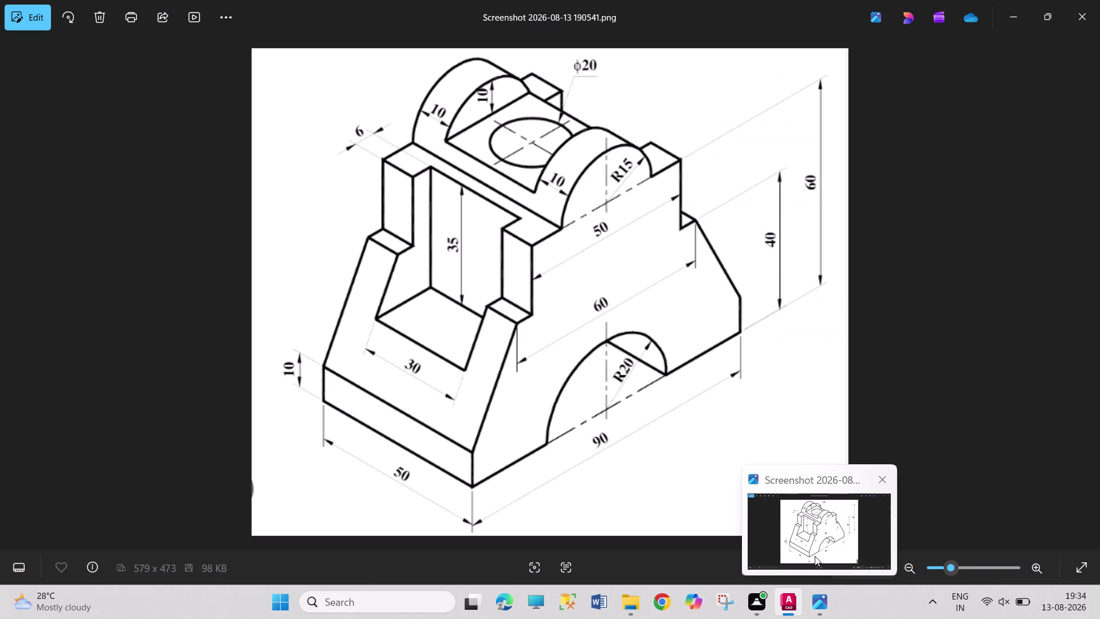
scroll(down, 3)
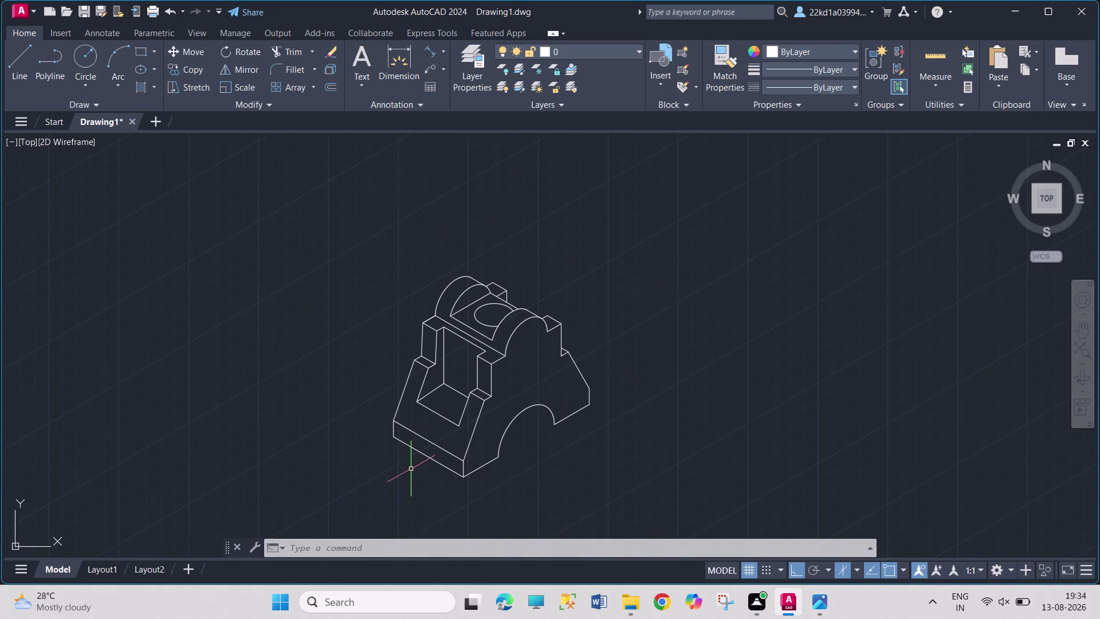
Add a 50 aligned dimension along the left base edge.
scroll(up, 3)
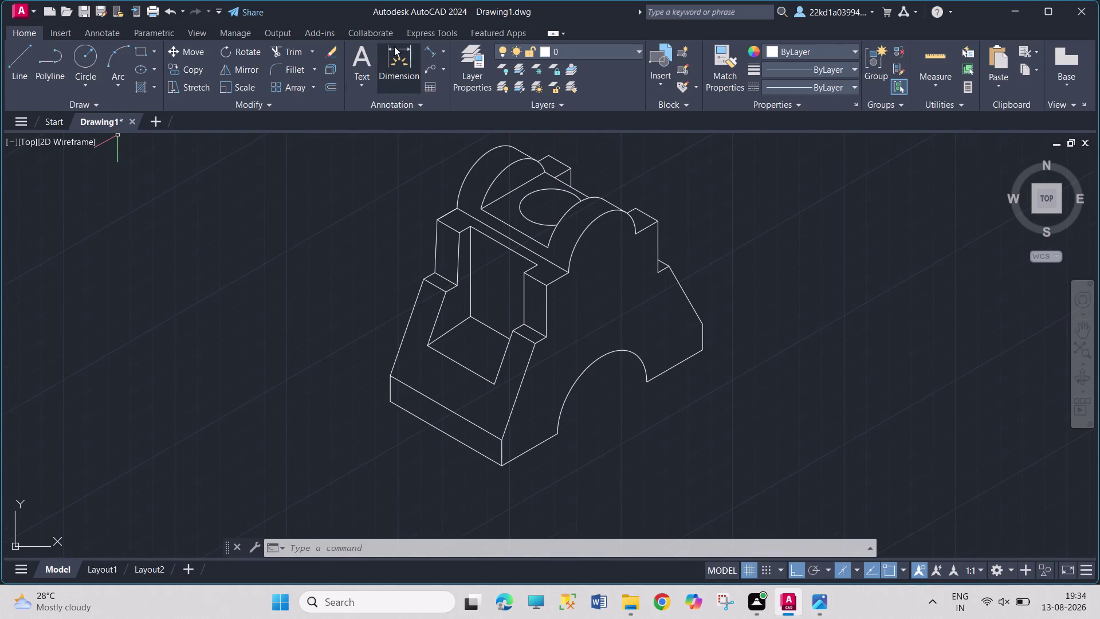
click(429, 53)
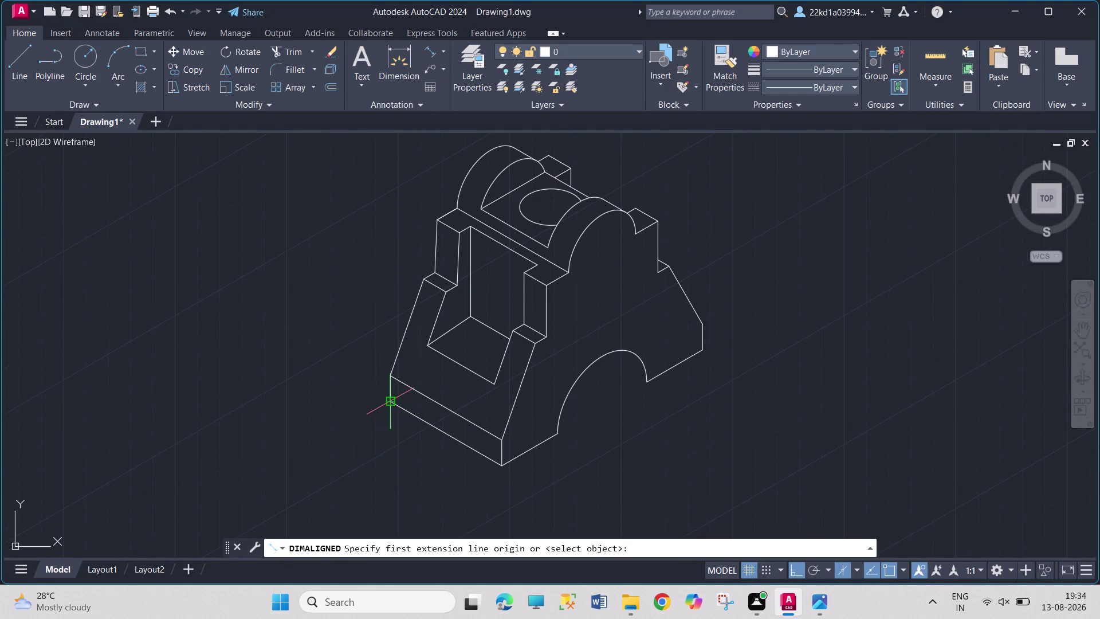
drag(387, 401, 406, 414)
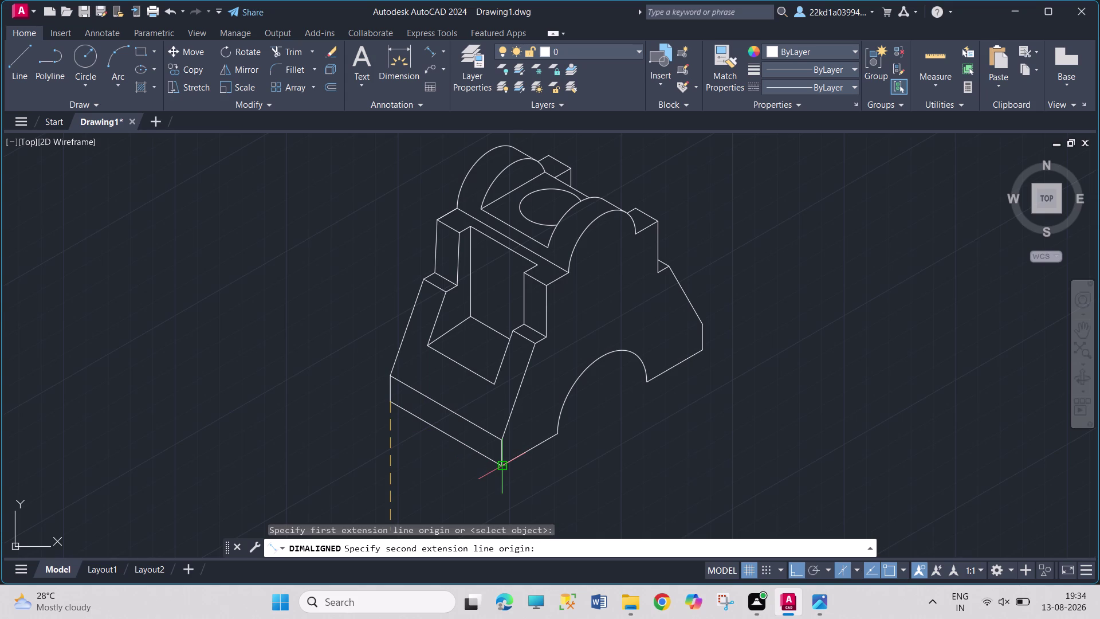
click(503, 466)
click(481, 484)
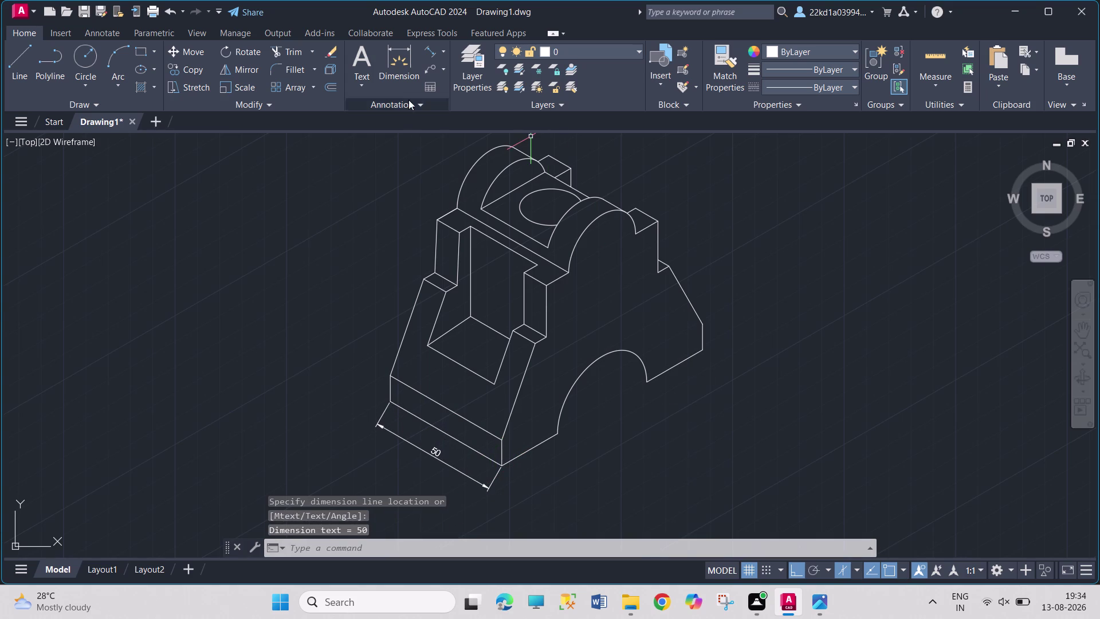
Add a 90 aligned dimension along the right base edge.
click(431, 50)
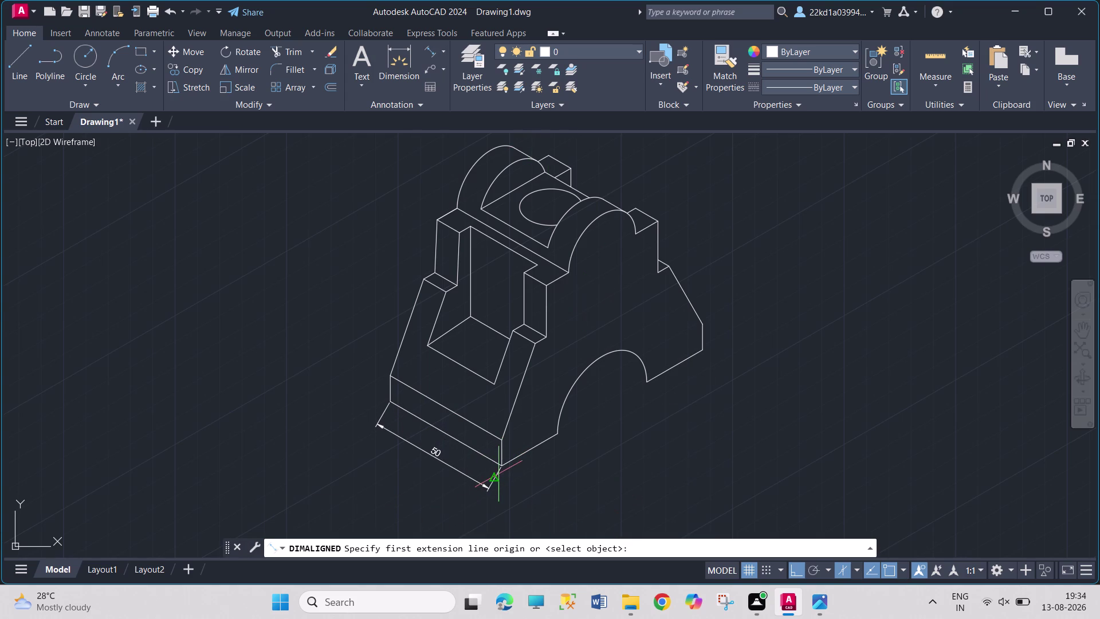
click(497, 464)
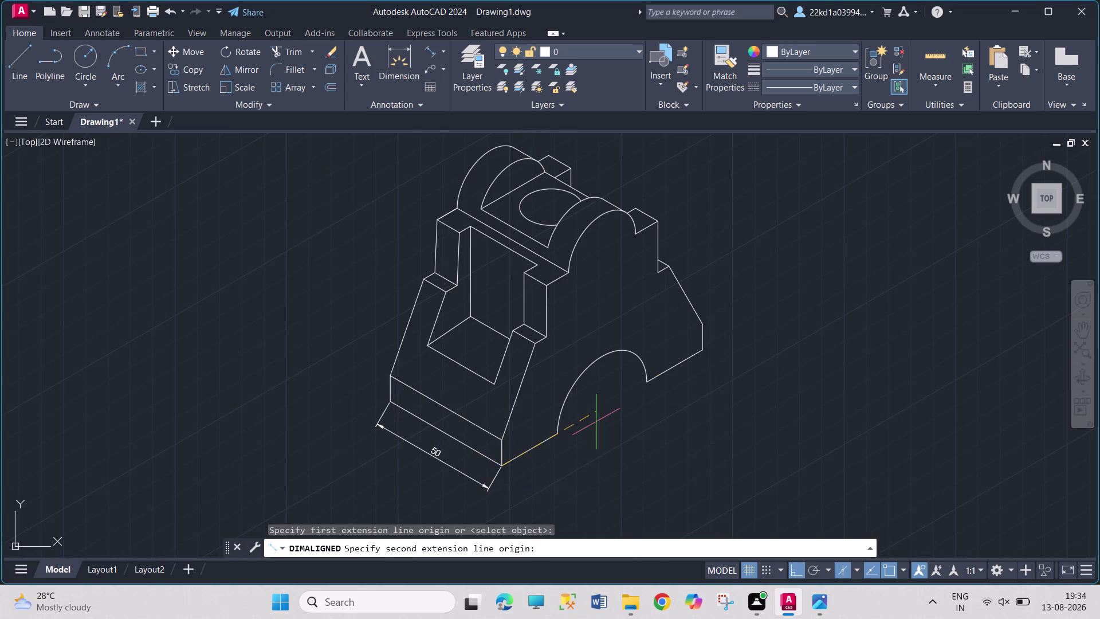
click(702, 347)
click(639, 416)
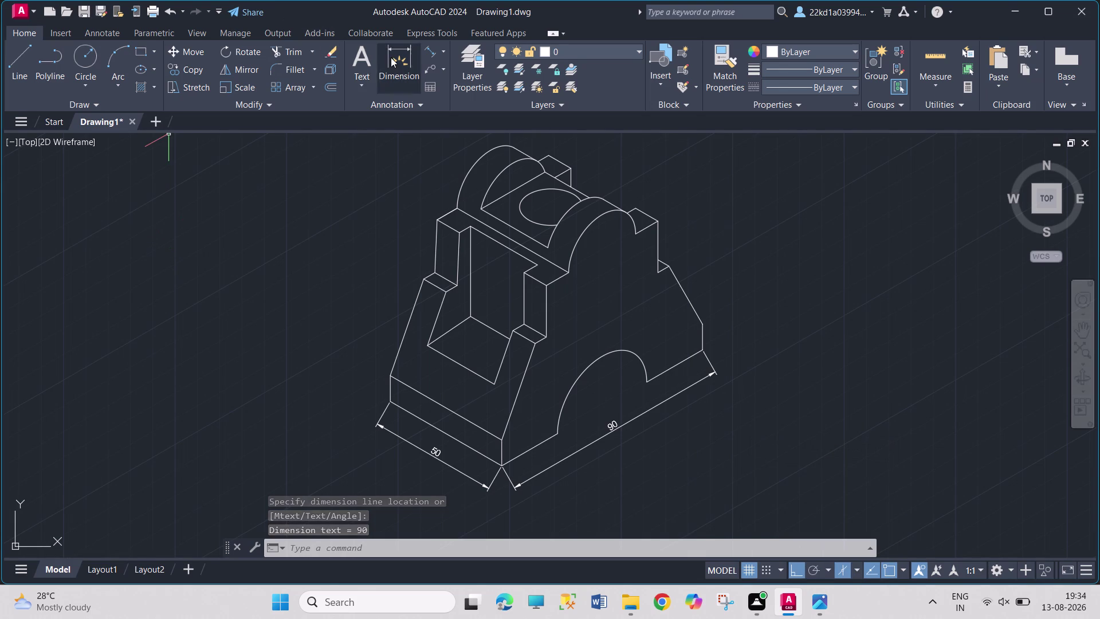
click(431, 56)
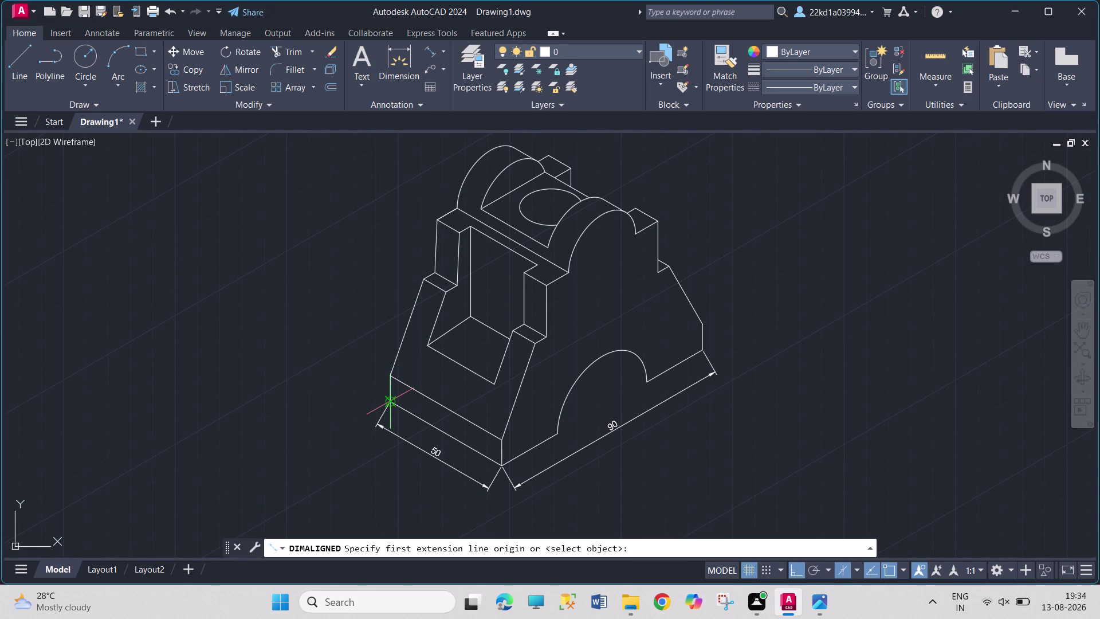
Place a 10 aligned dimension on the base's left-end thickness.
click(388, 402)
click(392, 378)
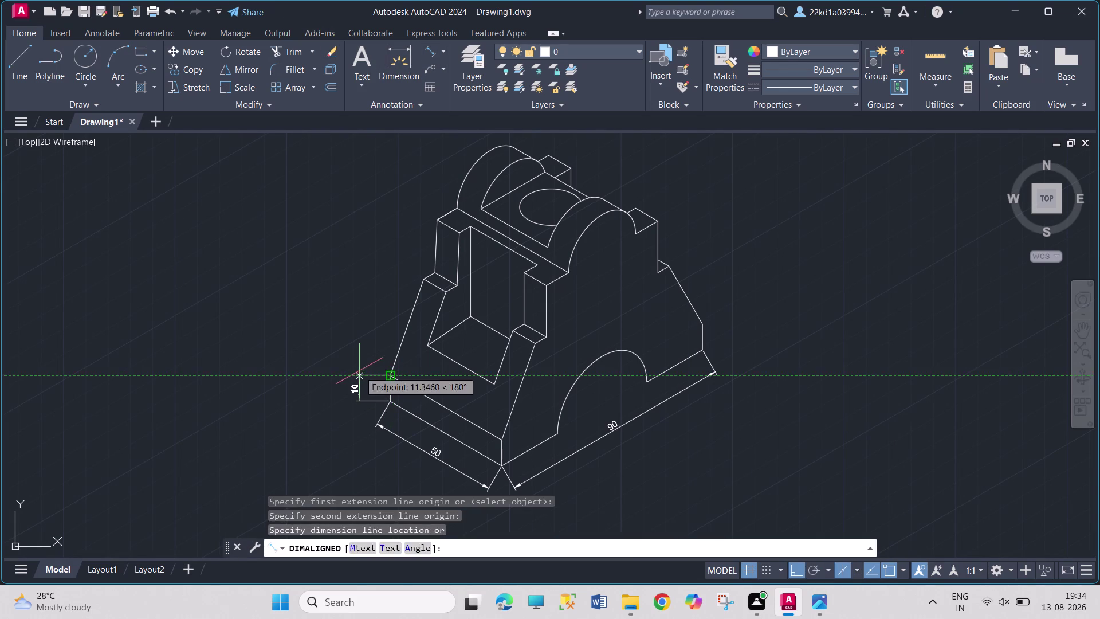
click(359, 371)
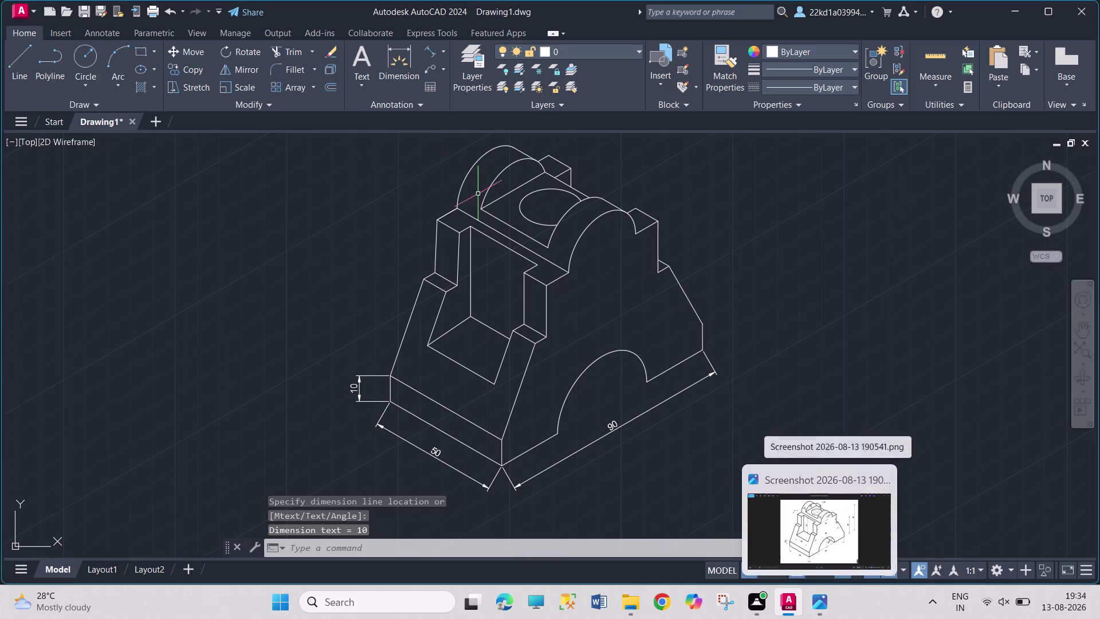
Start a right-side dimension and cancel the unwanted 33.78 measurement.
click(435, 47)
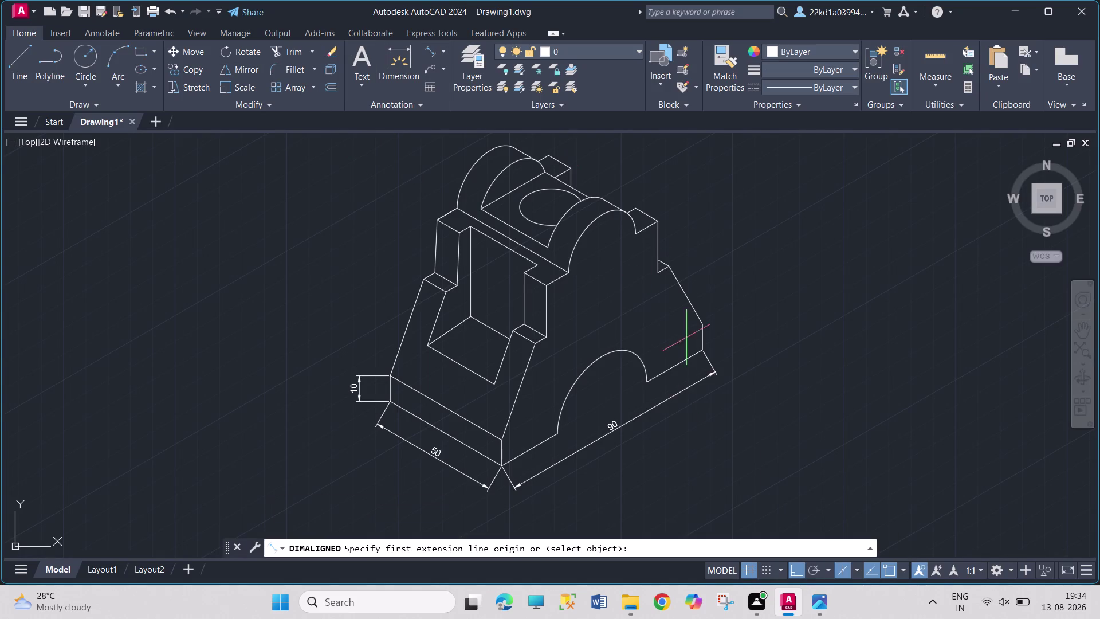
click(702, 349)
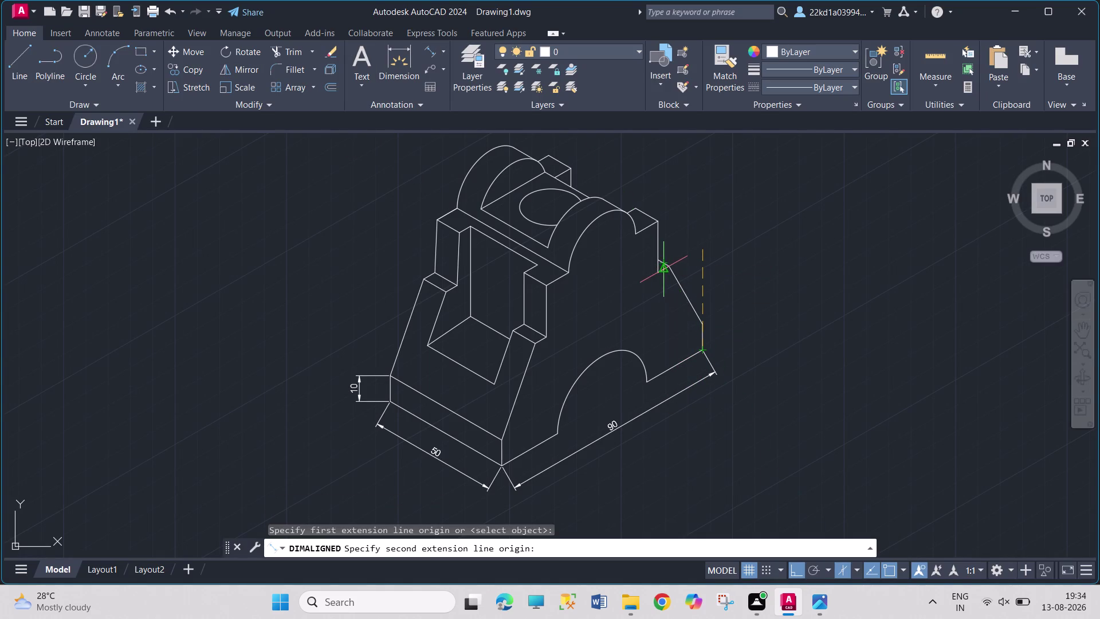
click(703, 262)
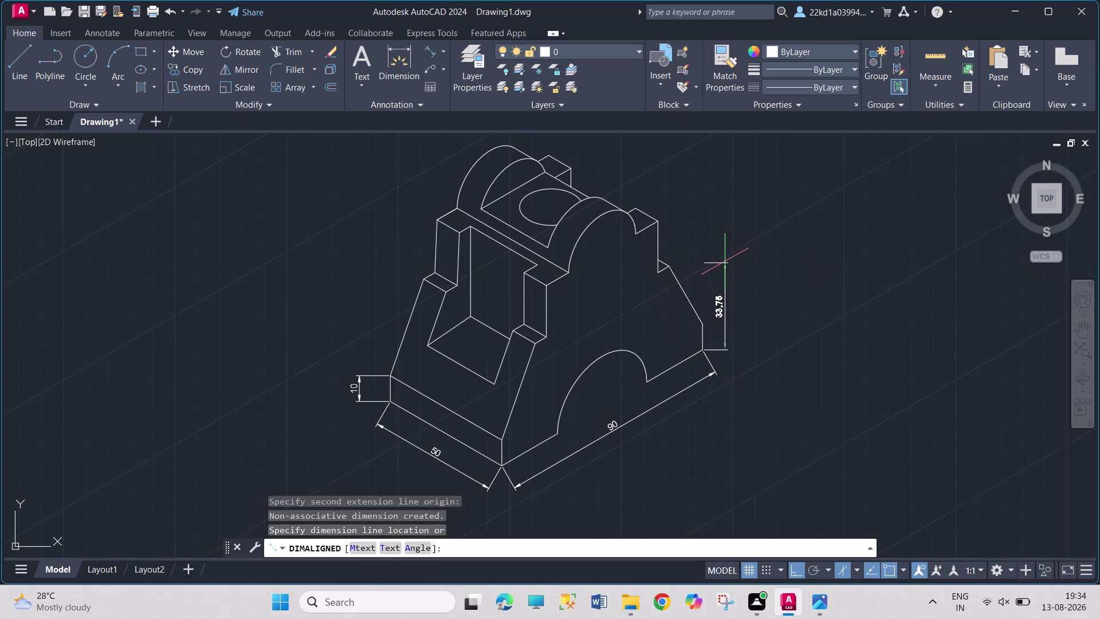
key(Escape)
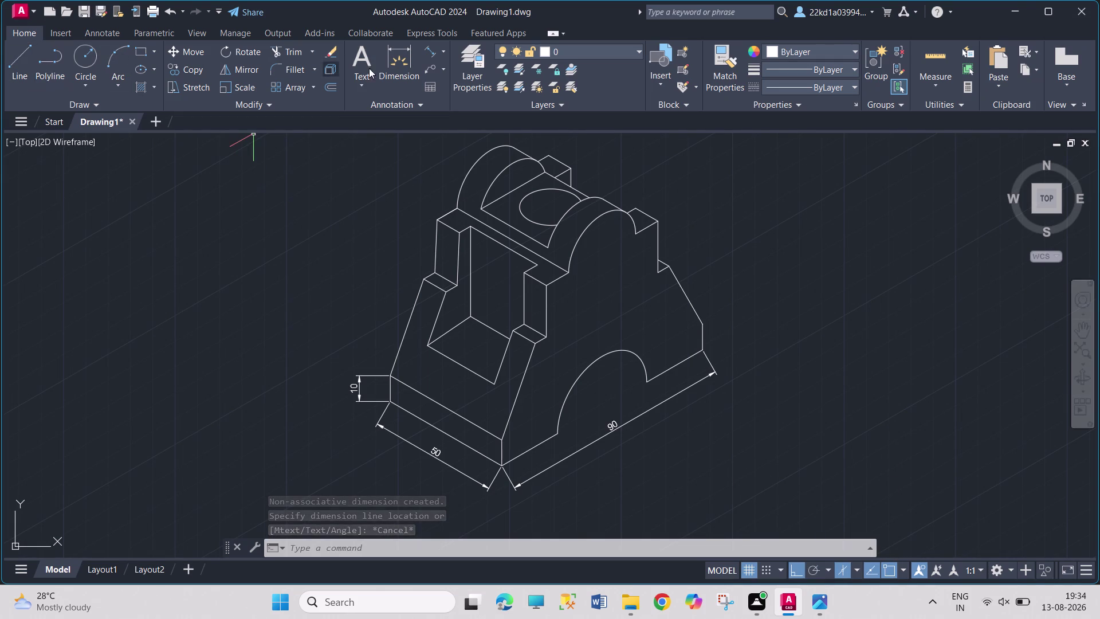
click(429, 49)
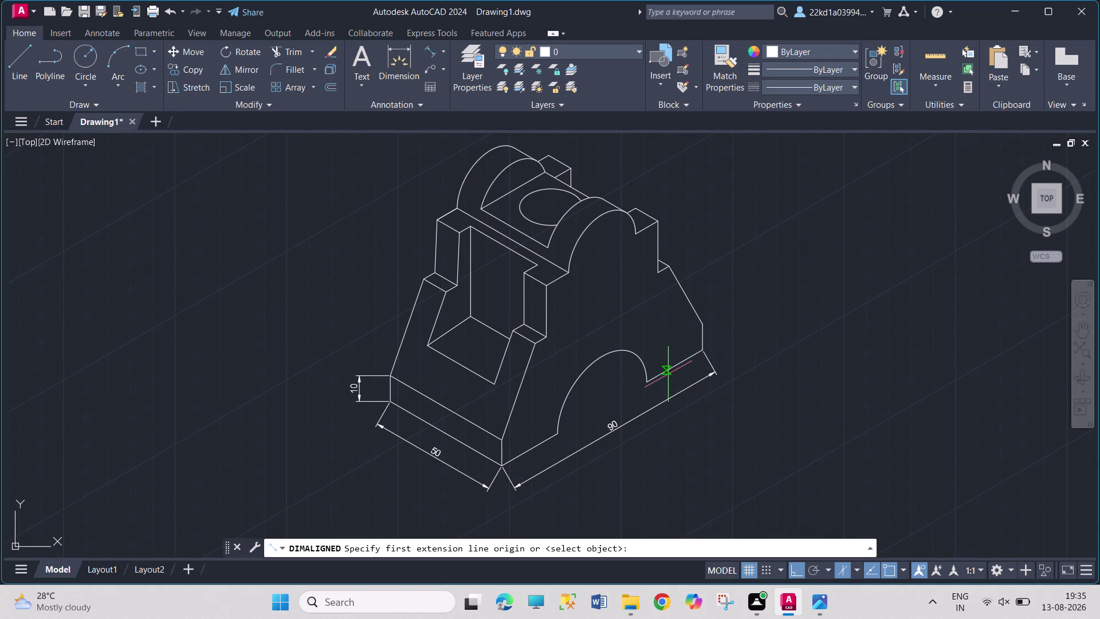
Add the 60 and 40 right-side height dimensions, discarding a stray 60.2 attempt.
click(657, 219)
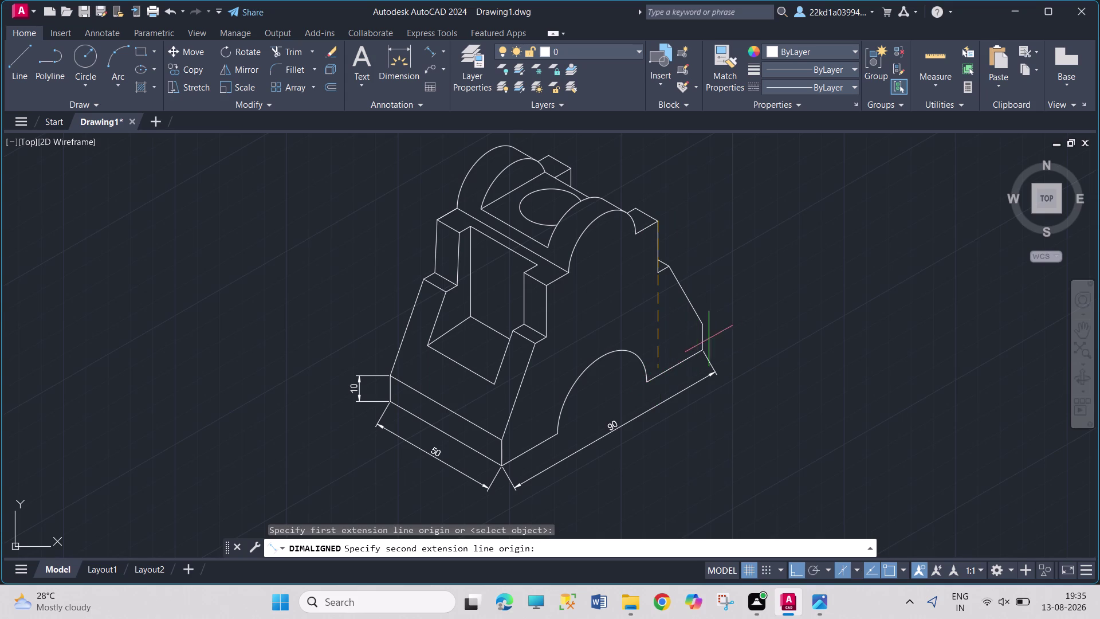
click(656, 375)
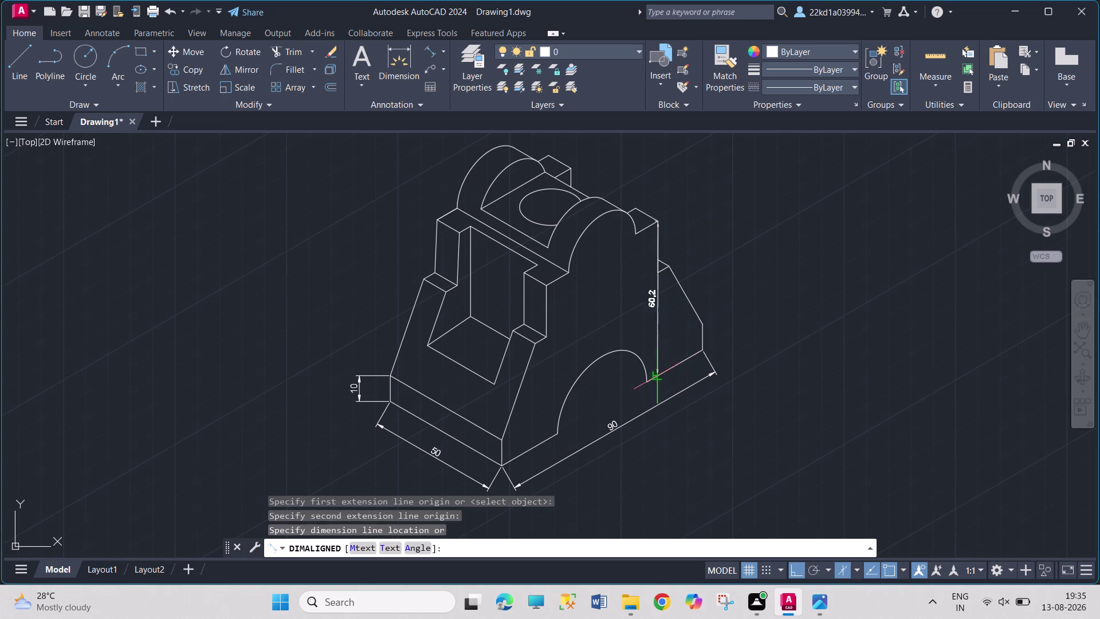
key(Escape)
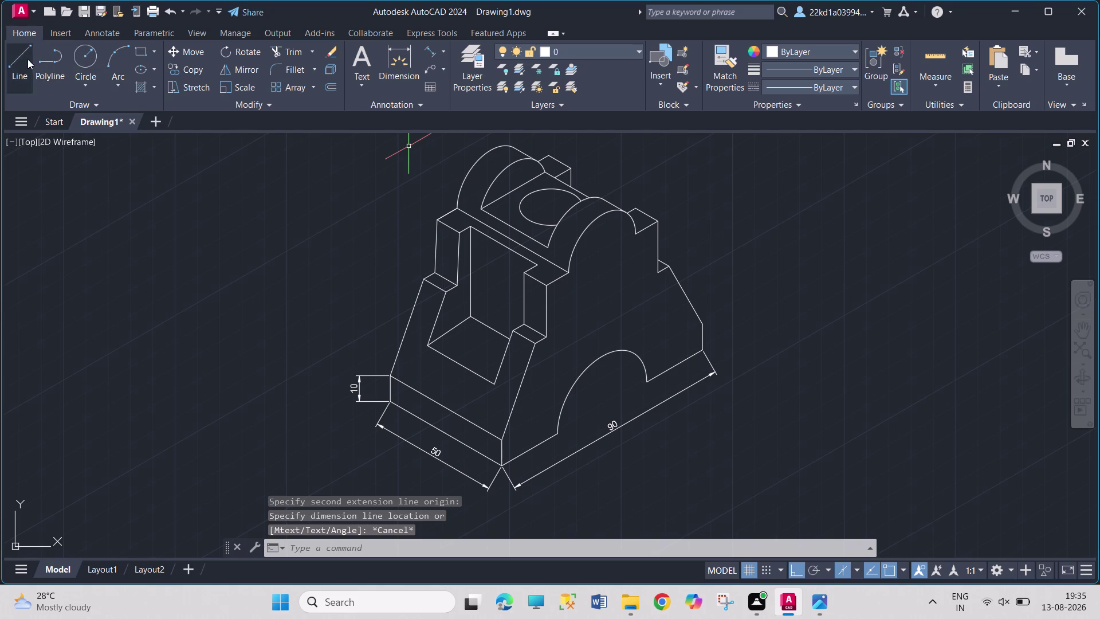
click(429, 50)
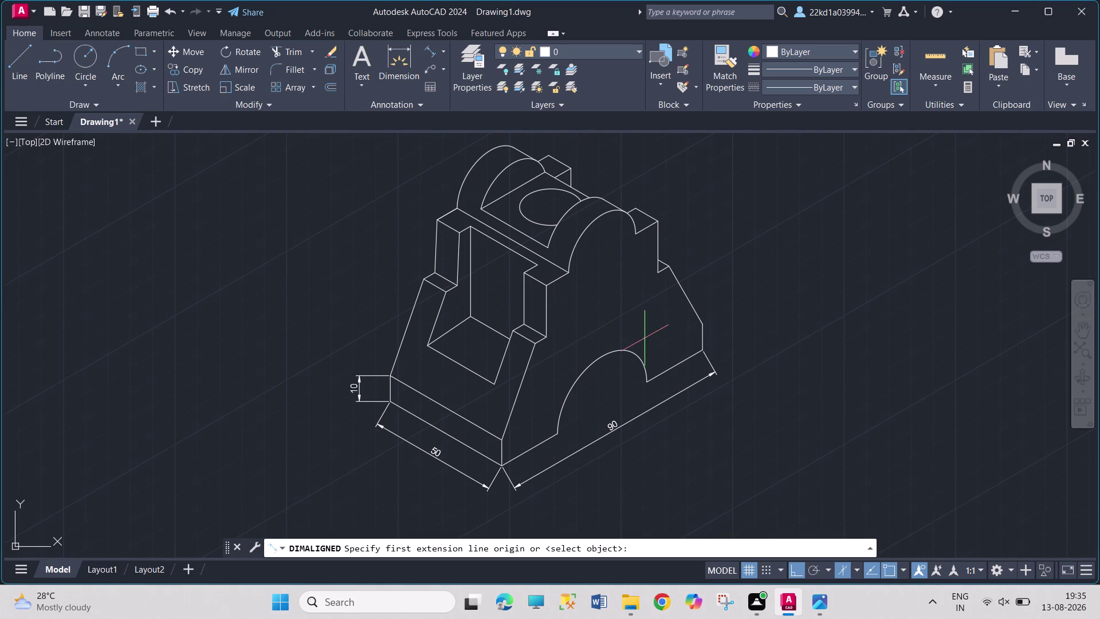
click(700, 348)
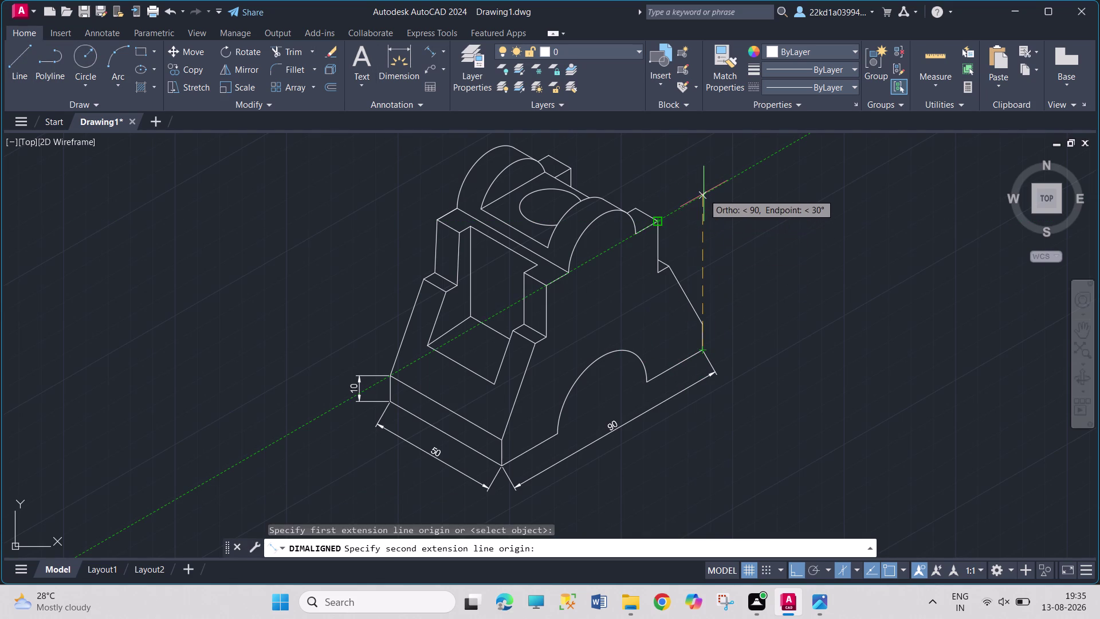
click(704, 194)
click(772, 195)
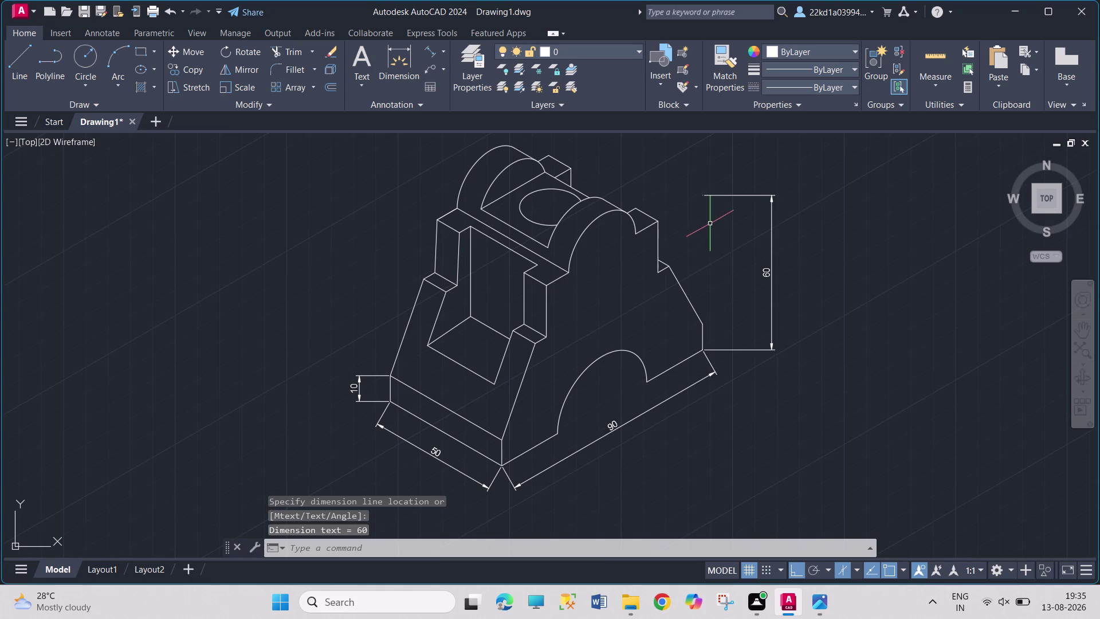
click(433, 49)
click(701, 348)
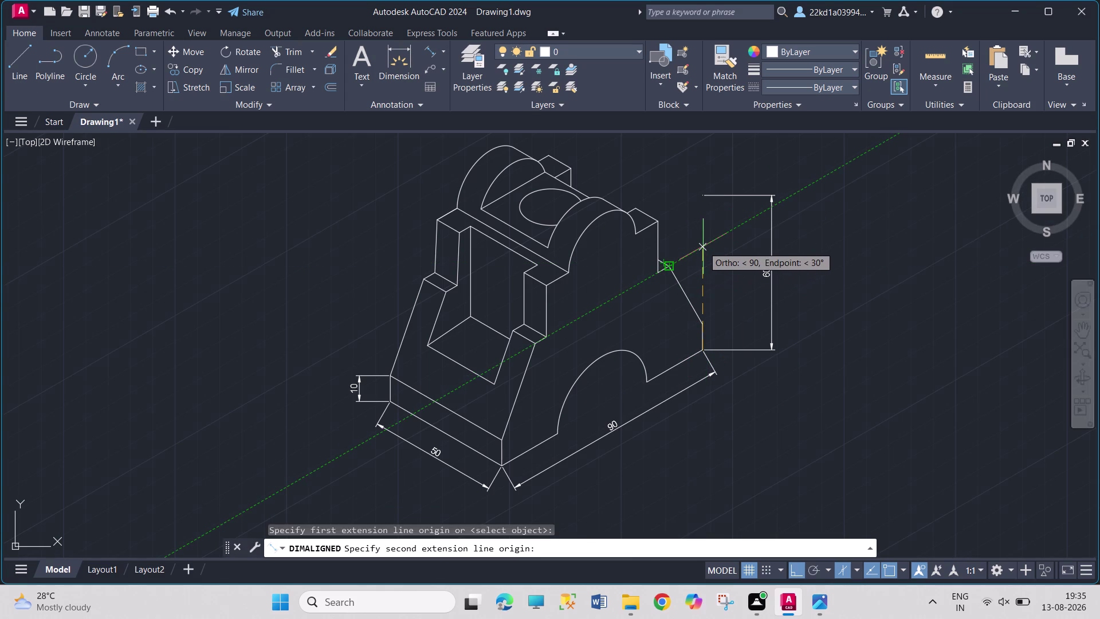
click(703, 246)
click(731, 248)
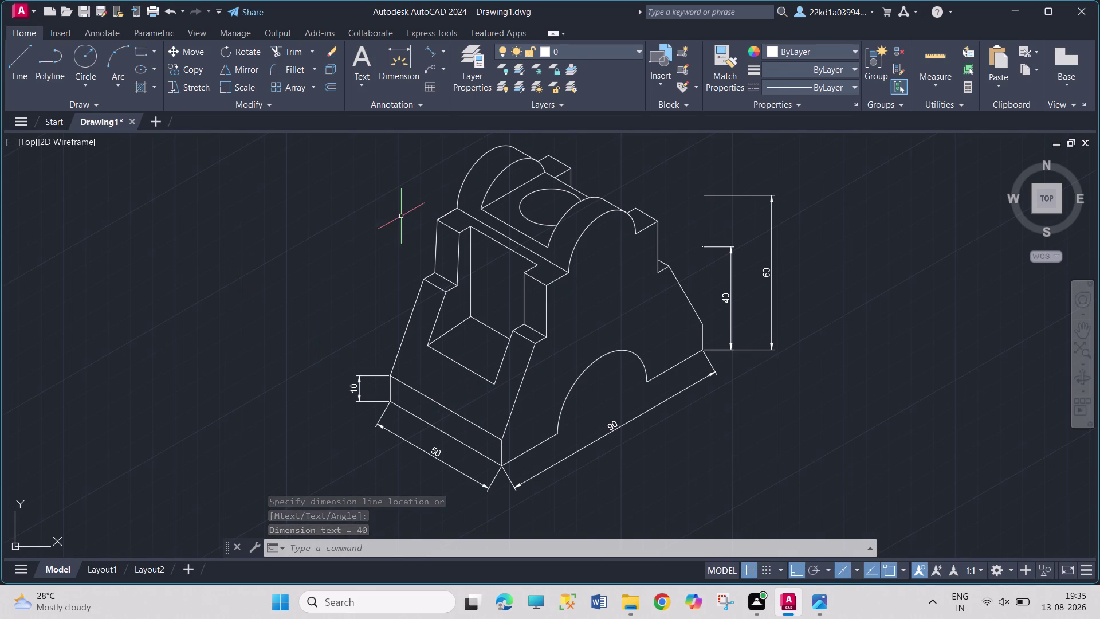
Add a 60 aligned dimension along the sloped face.
click(429, 55)
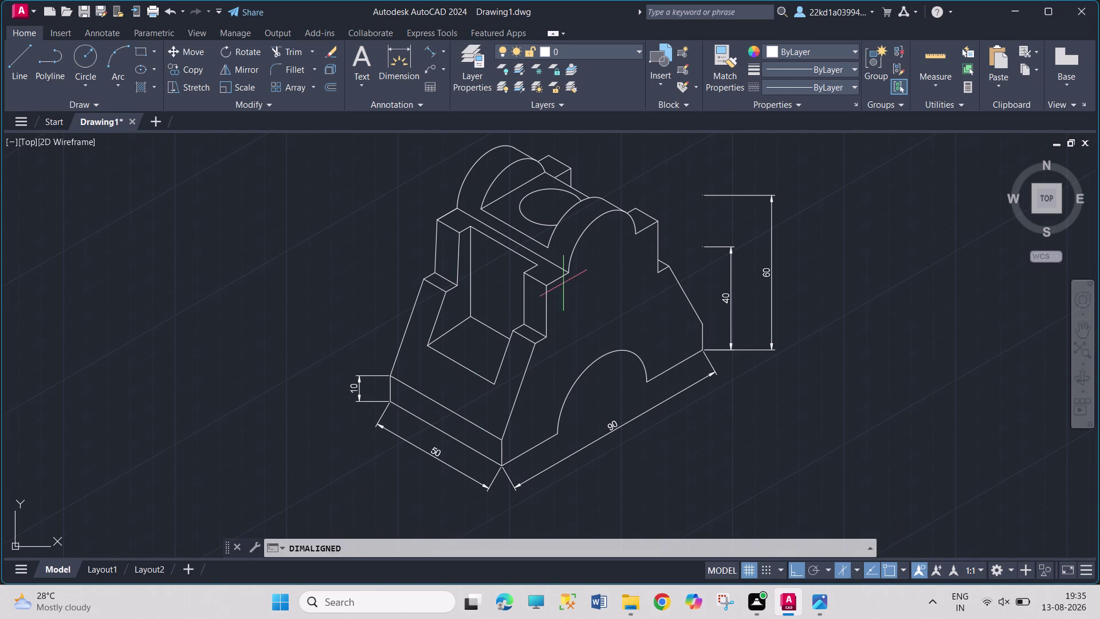
click(534, 344)
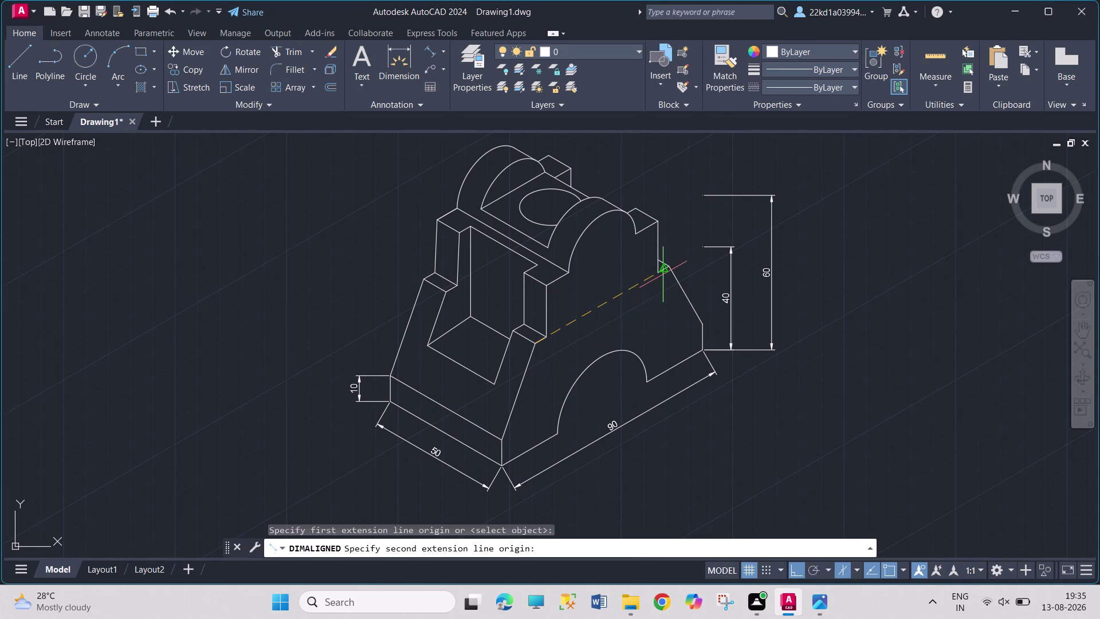
click(671, 266)
click(643, 309)
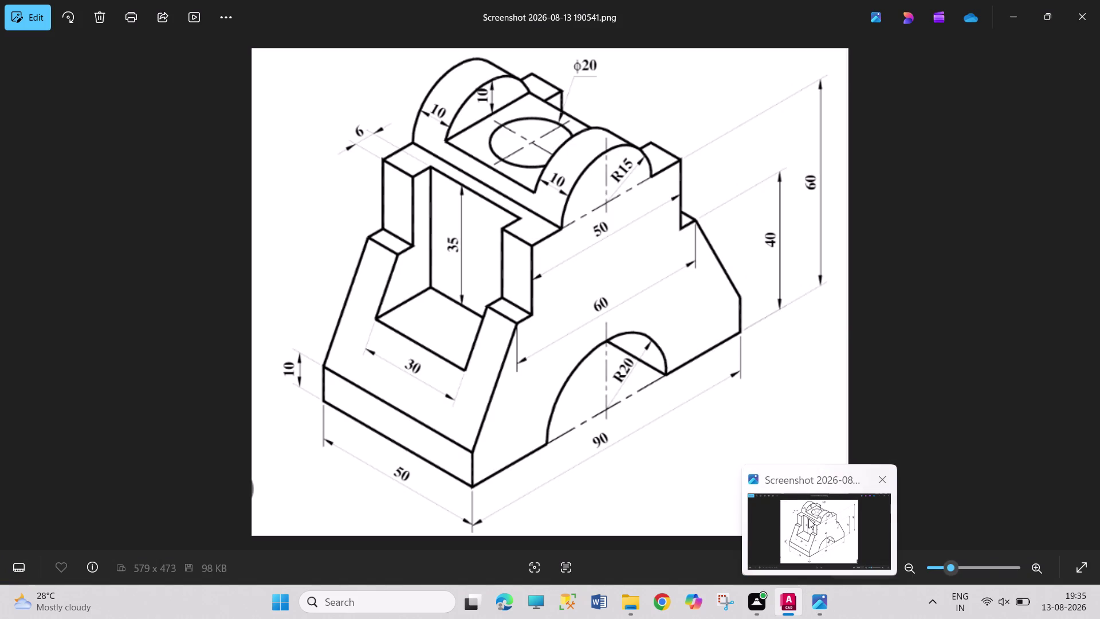
click(429, 49)
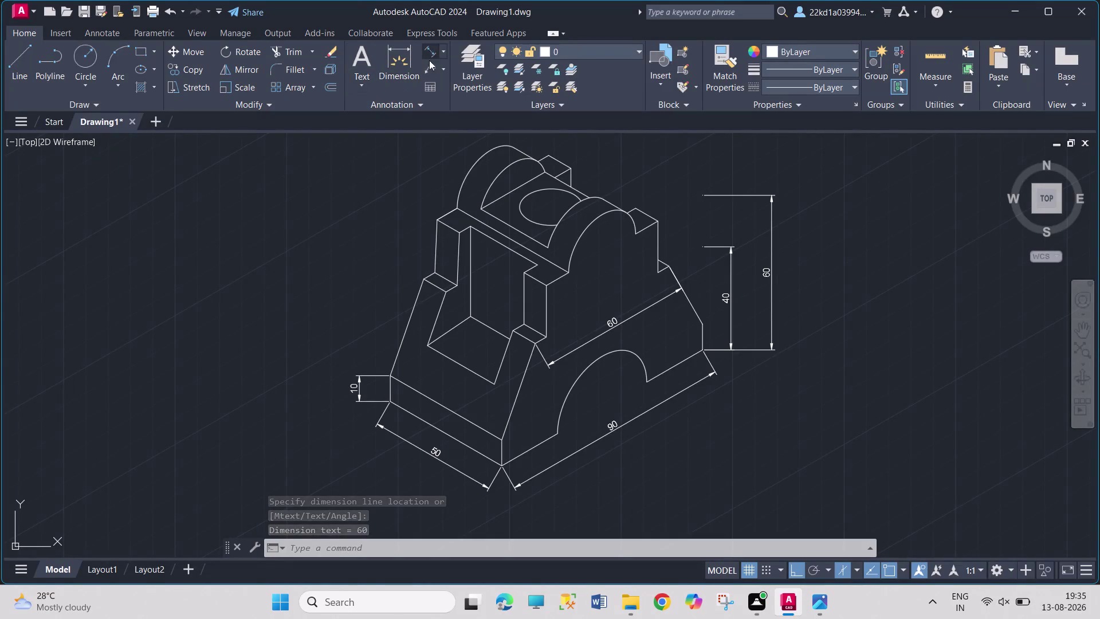
drag(549, 284, 564, 278)
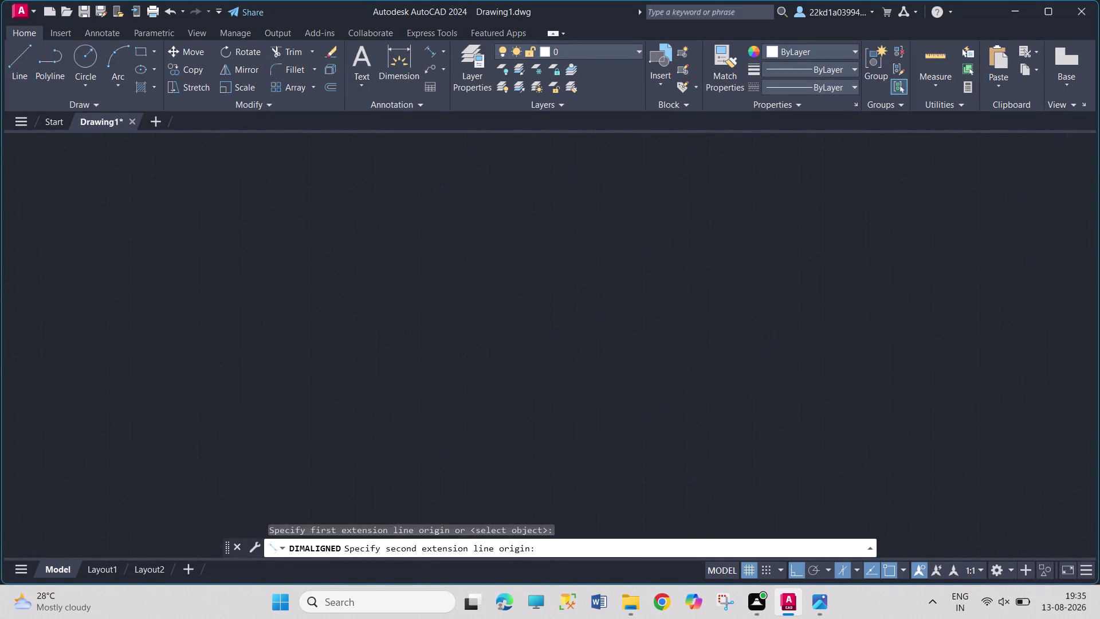
Dimension the upper slope edge as 50 and the small top-left ledge as 5.
click(660, 222)
click(614, 274)
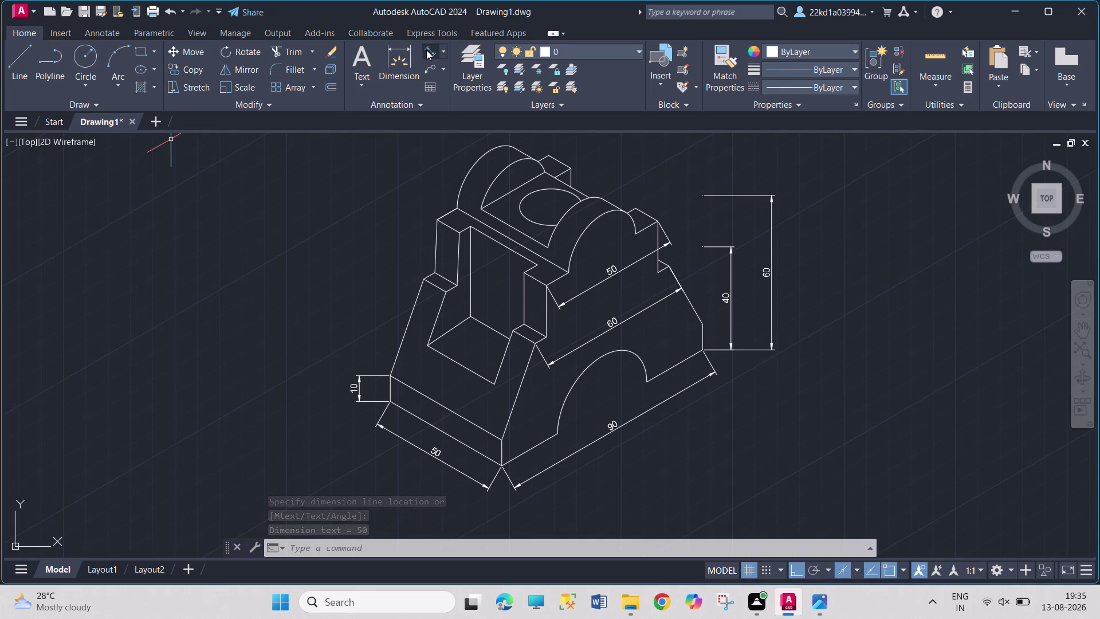
click(426, 50)
scroll(up, 3)
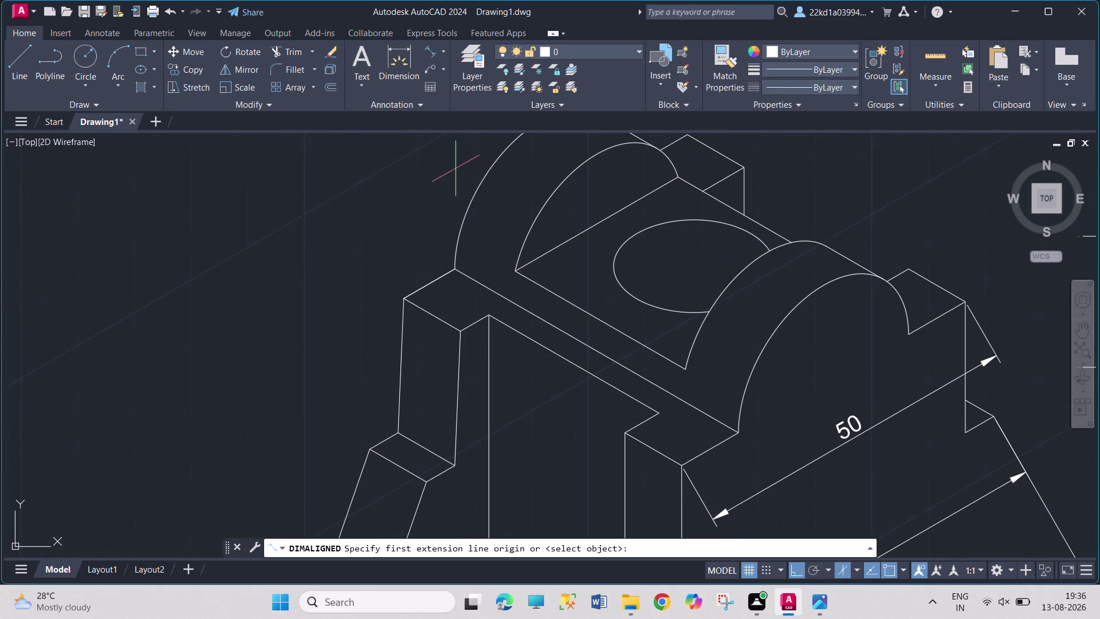
click(460, 330)
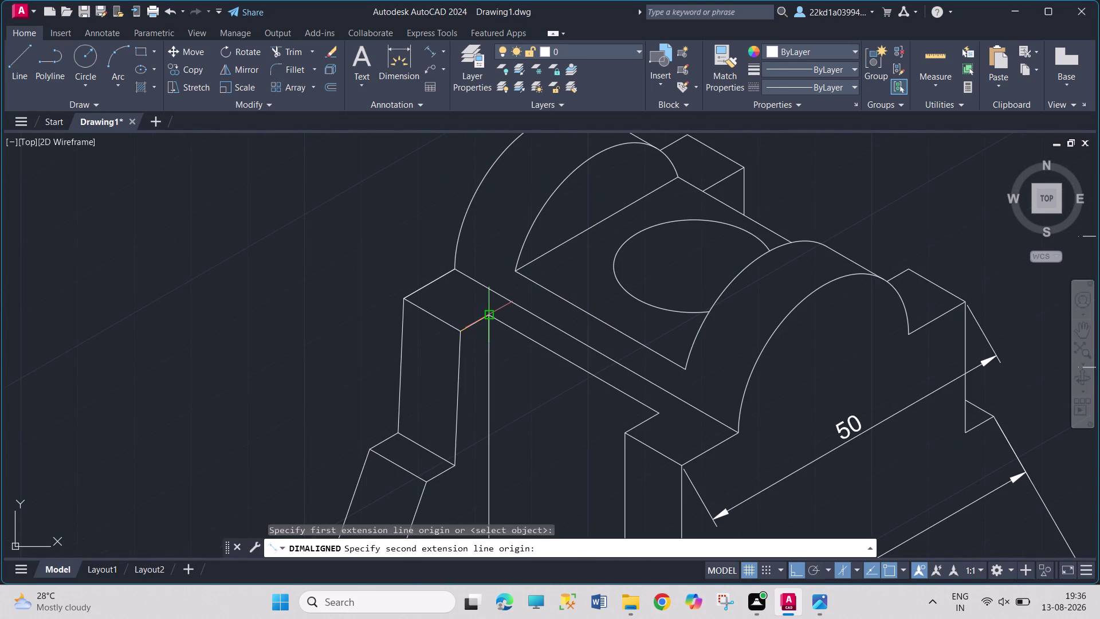
click(491, 318)
click(407, 245)
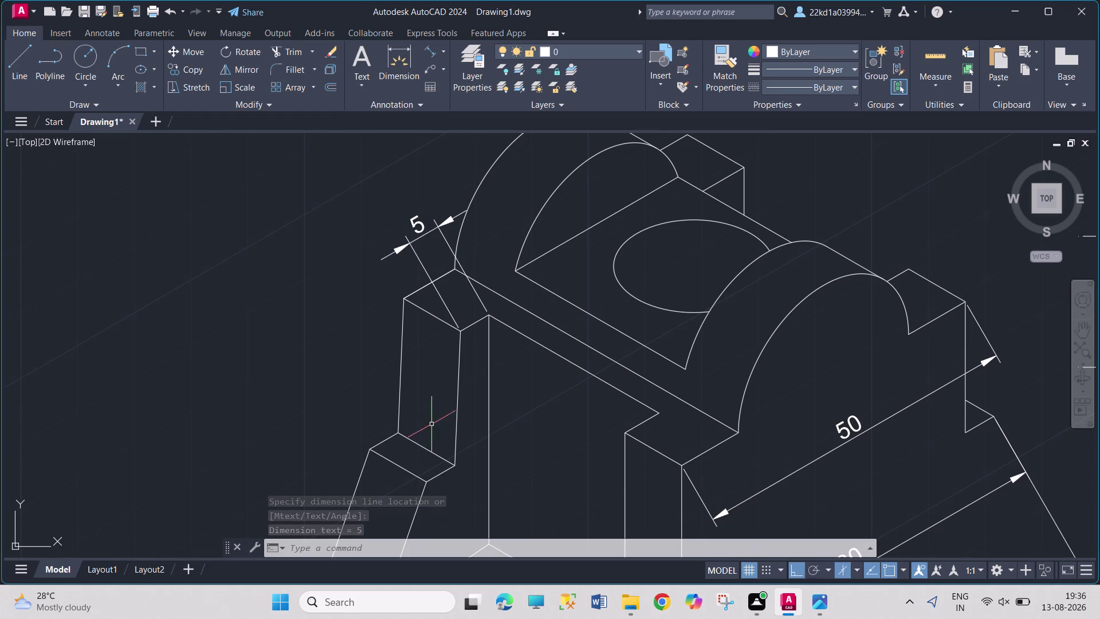
scroll(down, 3)
middle_click(568, 496)
middle_drag(569, 495, 582, 371)
scroll(up, 3)
scroll(down, 3)
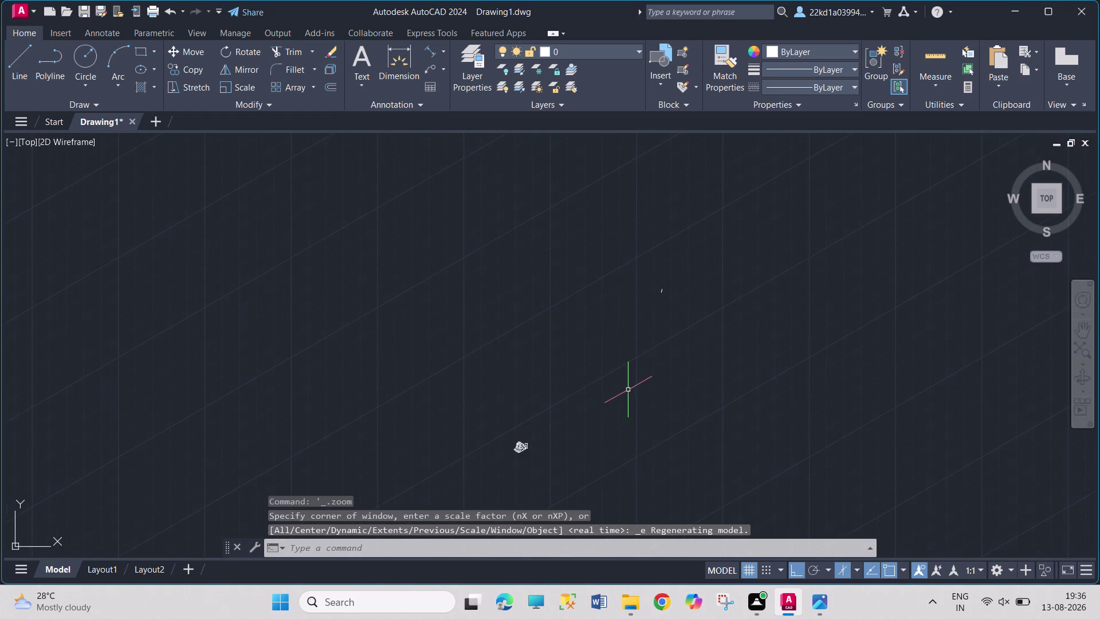
Select and delete the stray line lying off to the side of the bracket.
scroll(down, 3)
scroll(up, 3)
scroll(up, 3)
scroll(down, 3)
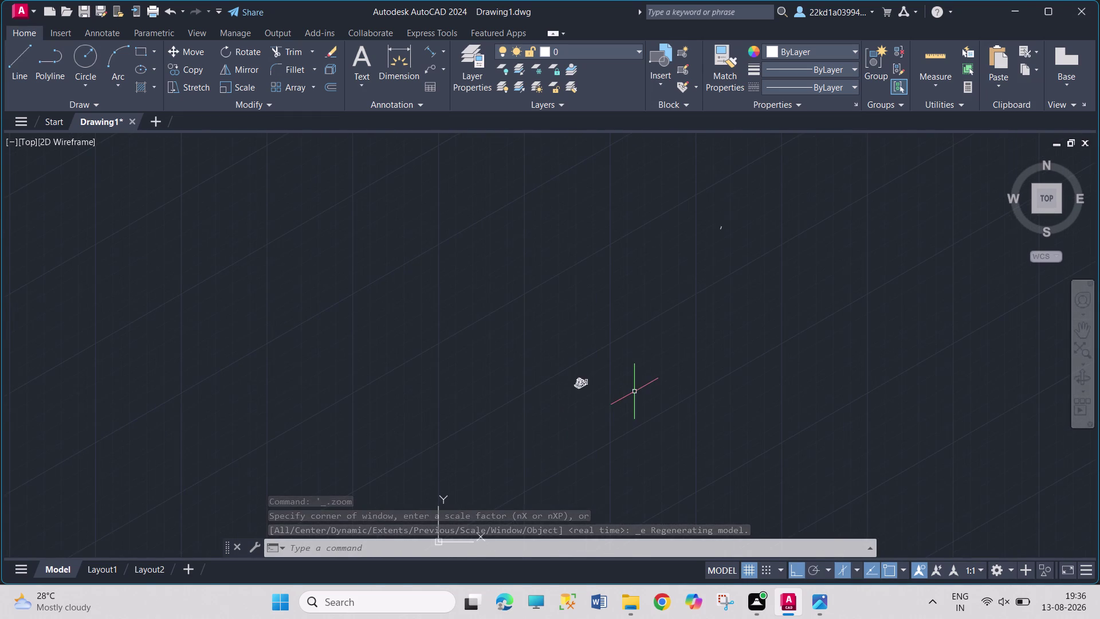
scroll(up, 3)
scroll(up, 3)
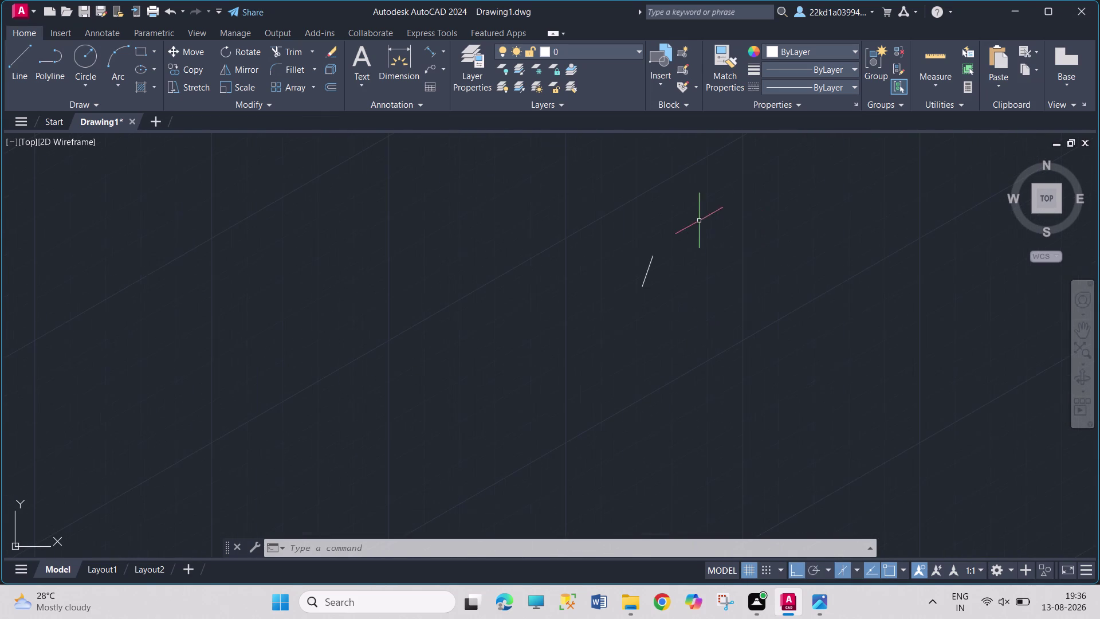
scroll(up, 3)
drag(688, 219, 541, 270)
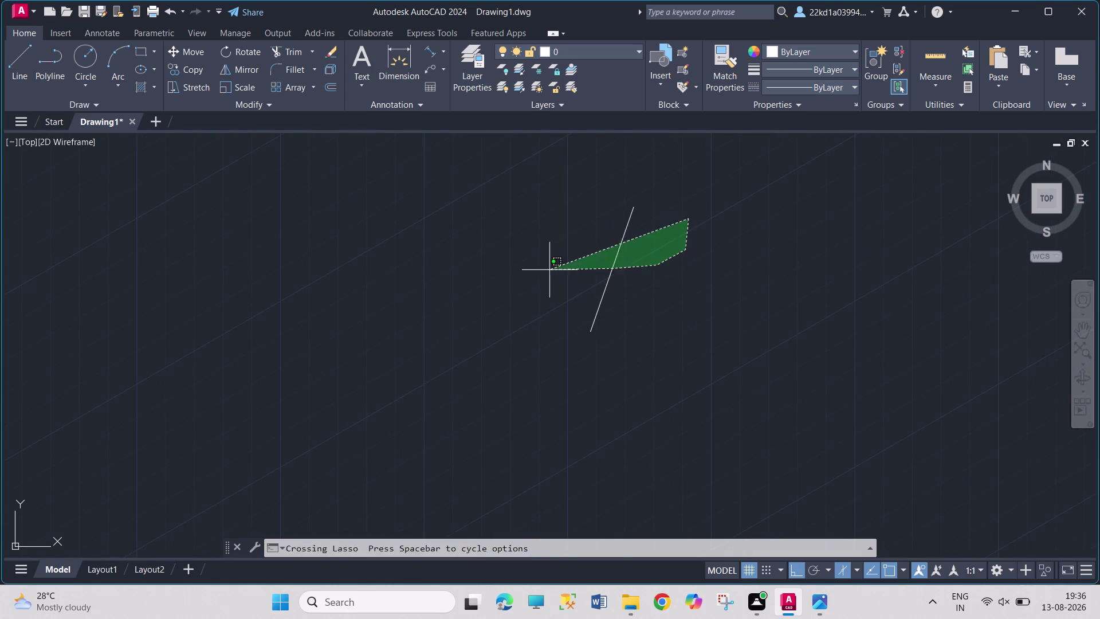
drag(541, 269, 540, 270)
key(Delete)
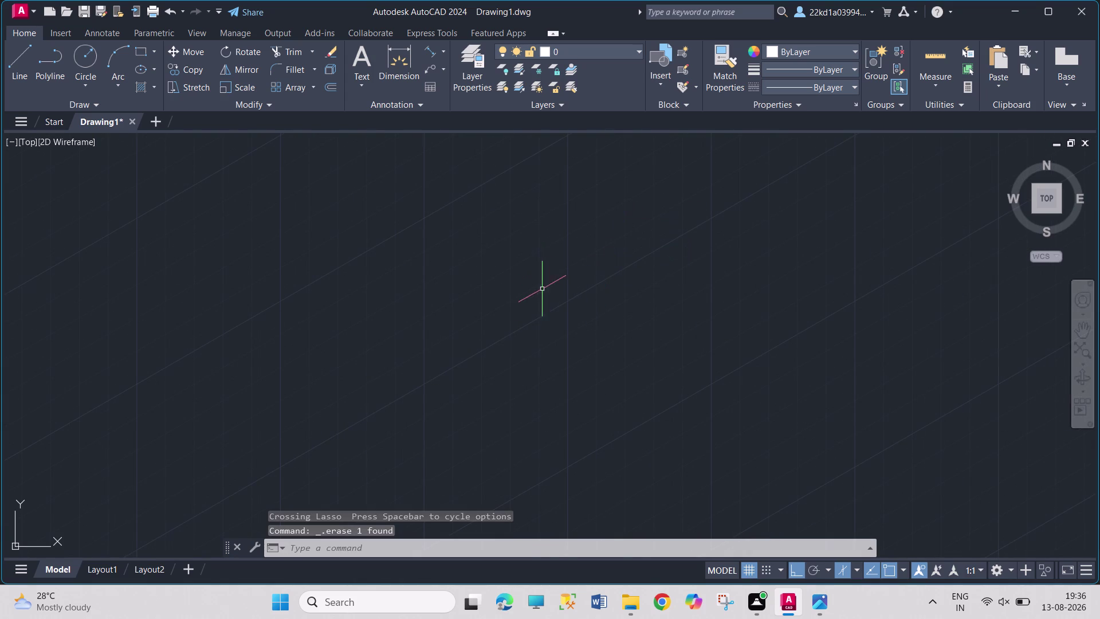
scroll(down, 3)
scroll(down, 3)
scroll(down, 3)
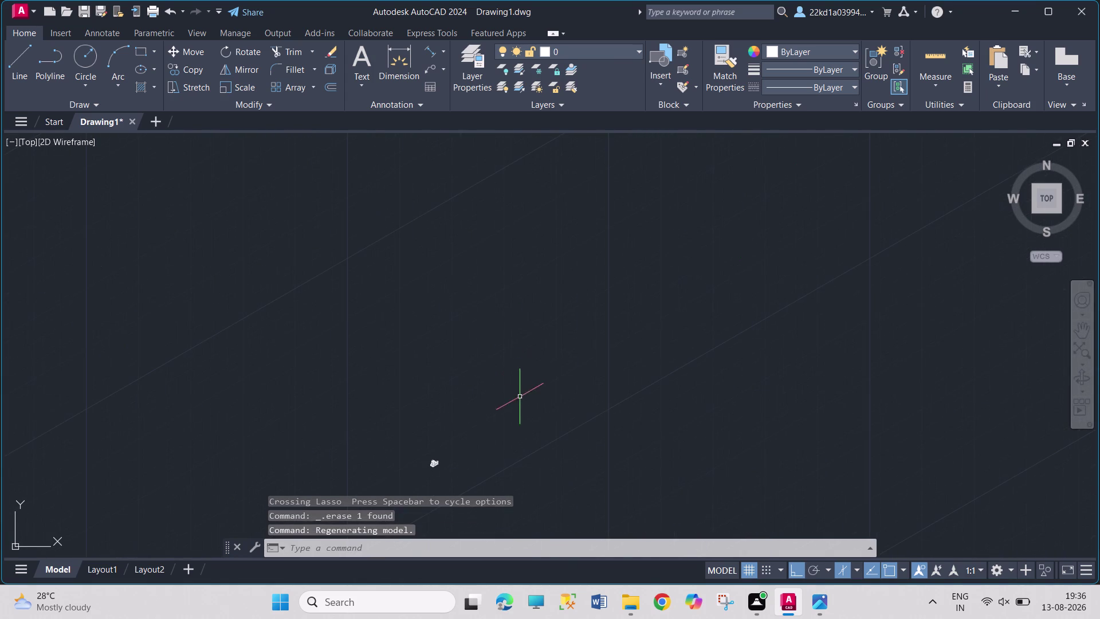
scroll(up, 3)
scroll(up, 3)
scroll(up, 3)
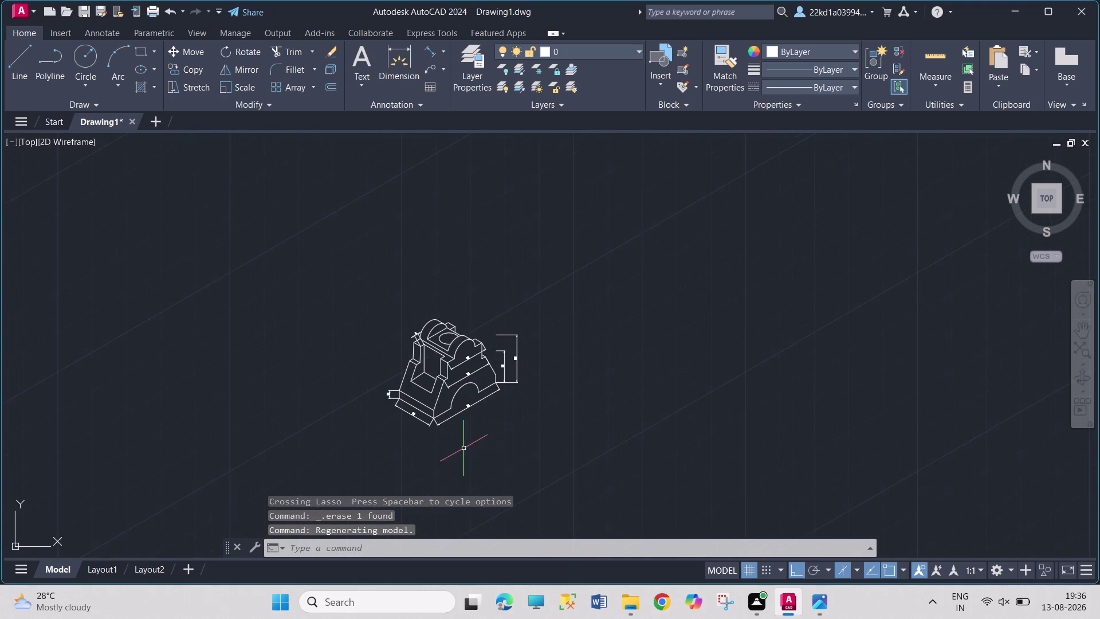
scroll(up, 3)
scroll(up, 3)
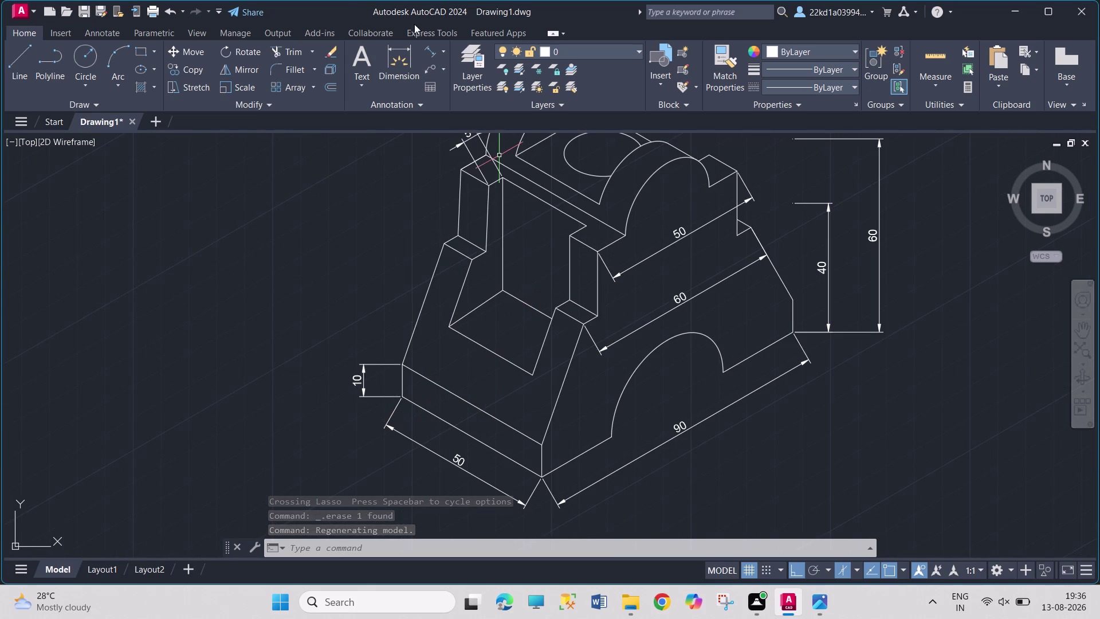
Add a 35 aligned dimension on the slot's inner vertical wall.
click(431, 53)
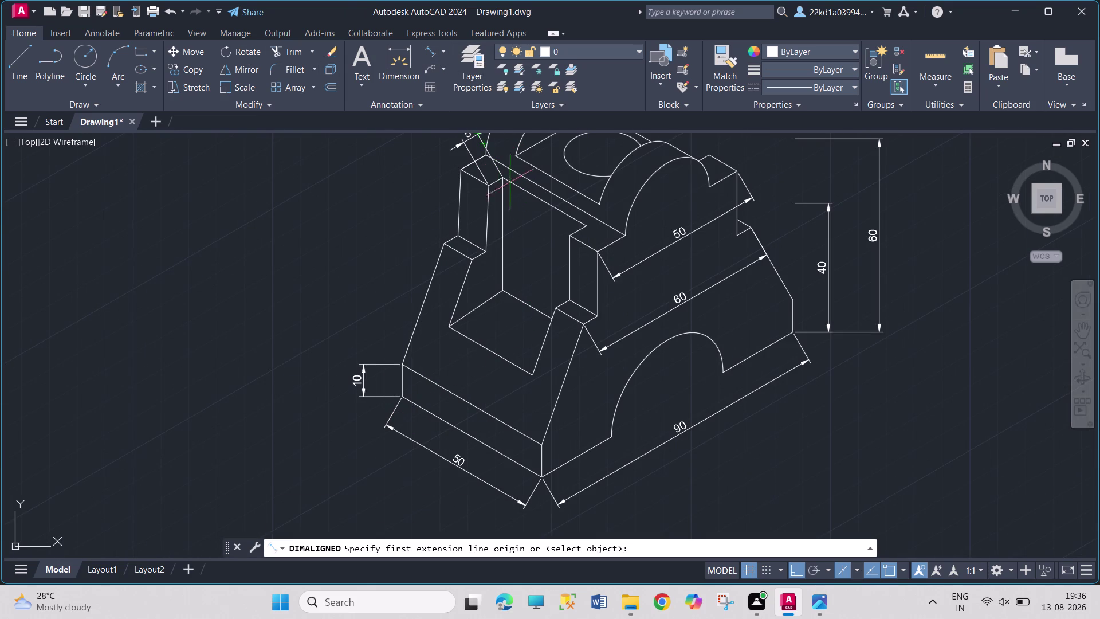
click(501, 177)
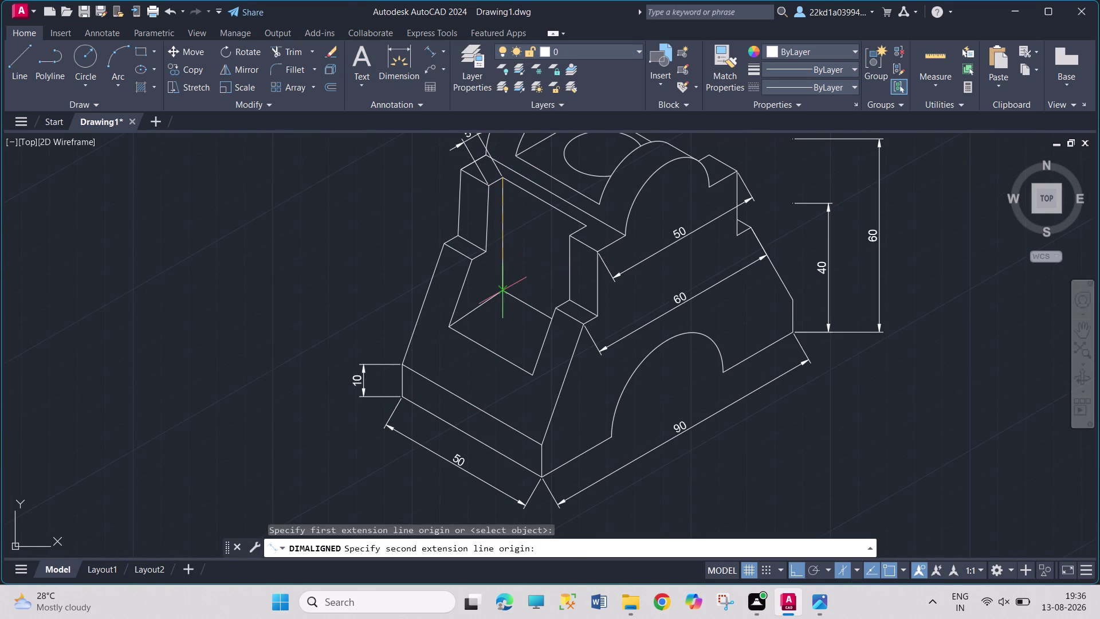
click(505, 289)
click(530, 265)
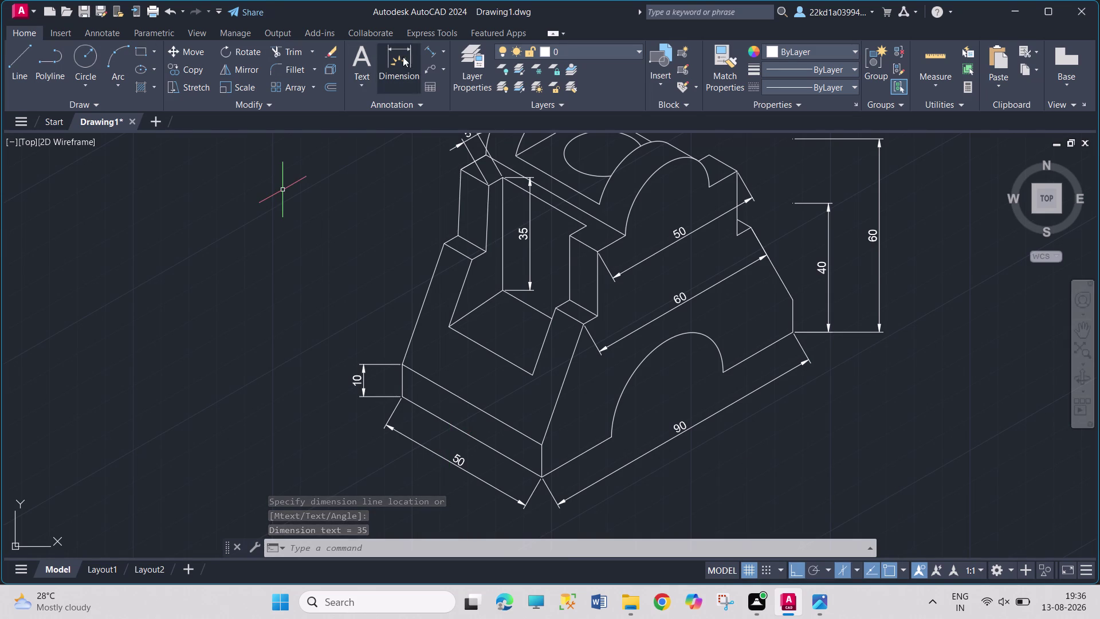
Add a 30 aligned dimension along the slot floor.
click(425, 51)
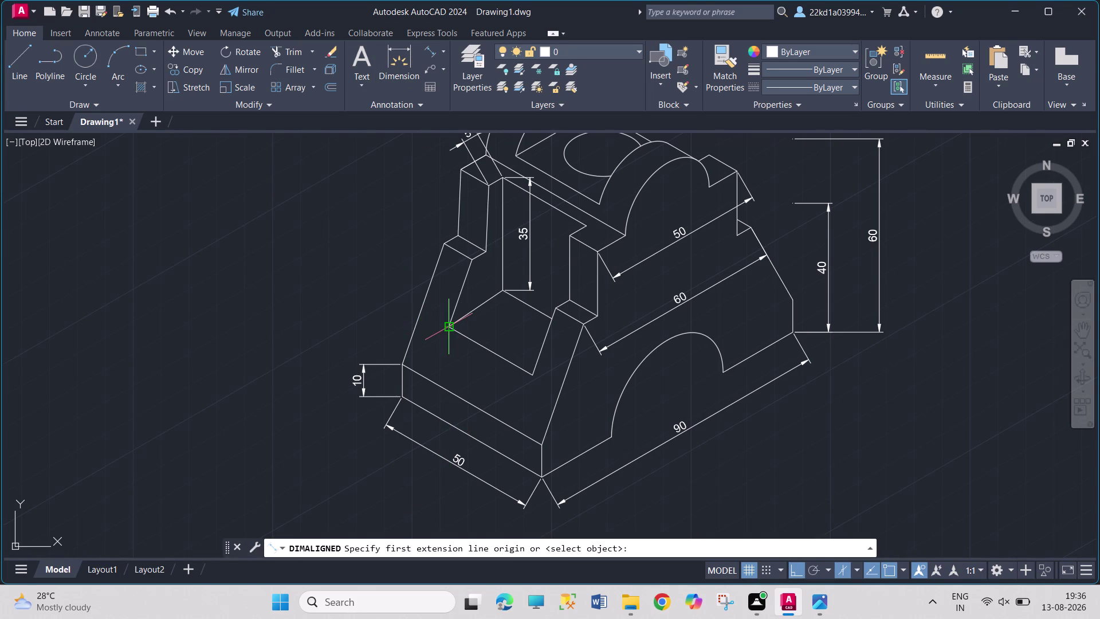
click(451, 326)
click(535, 371)
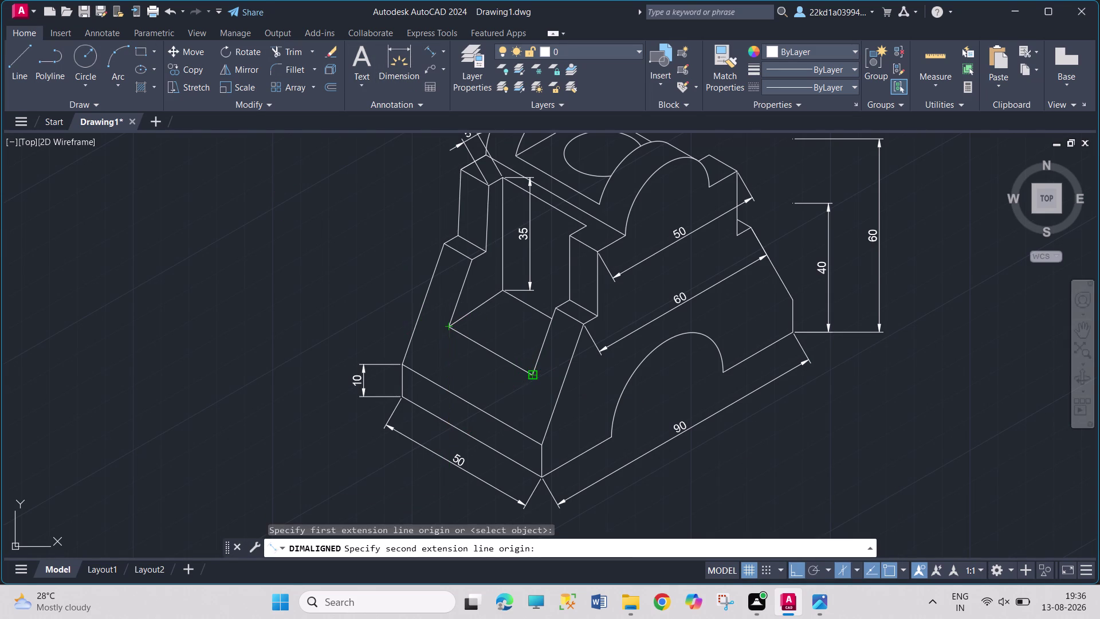
click(506, 386)
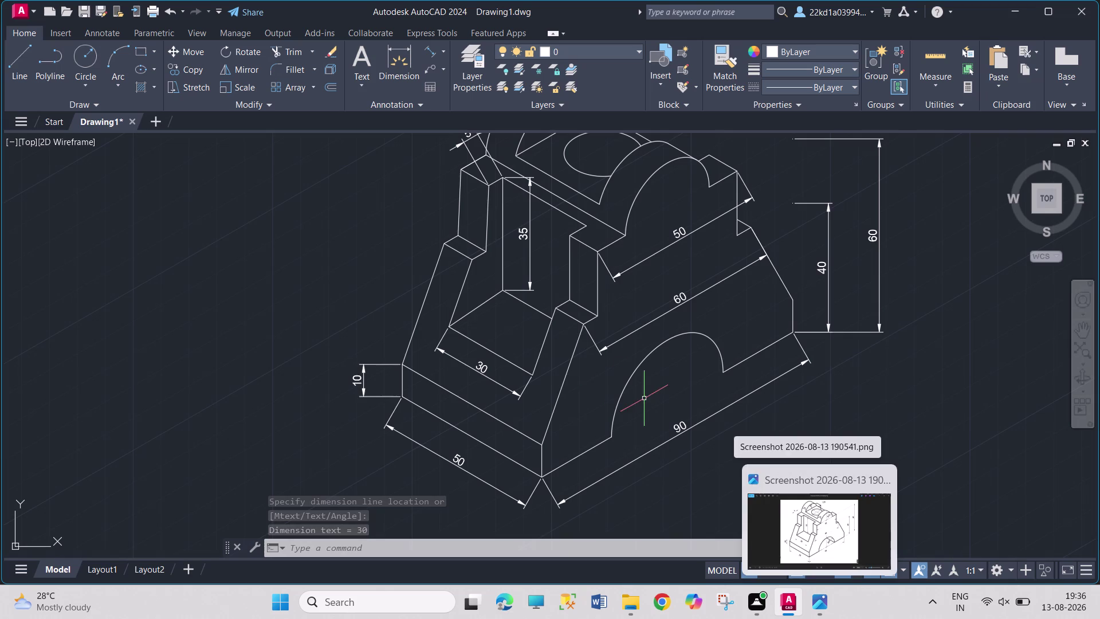
middle_drag(612, 237, 613, 246)
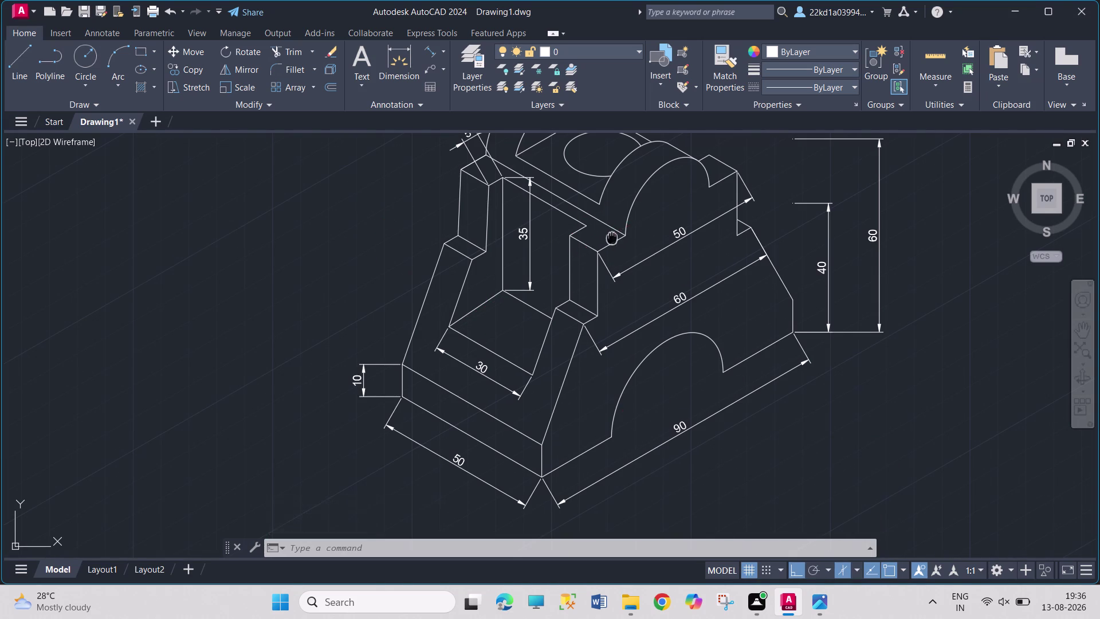
middle_drag(613, 246, 608, 264)
middle_drag(608, 267, 576, 374)
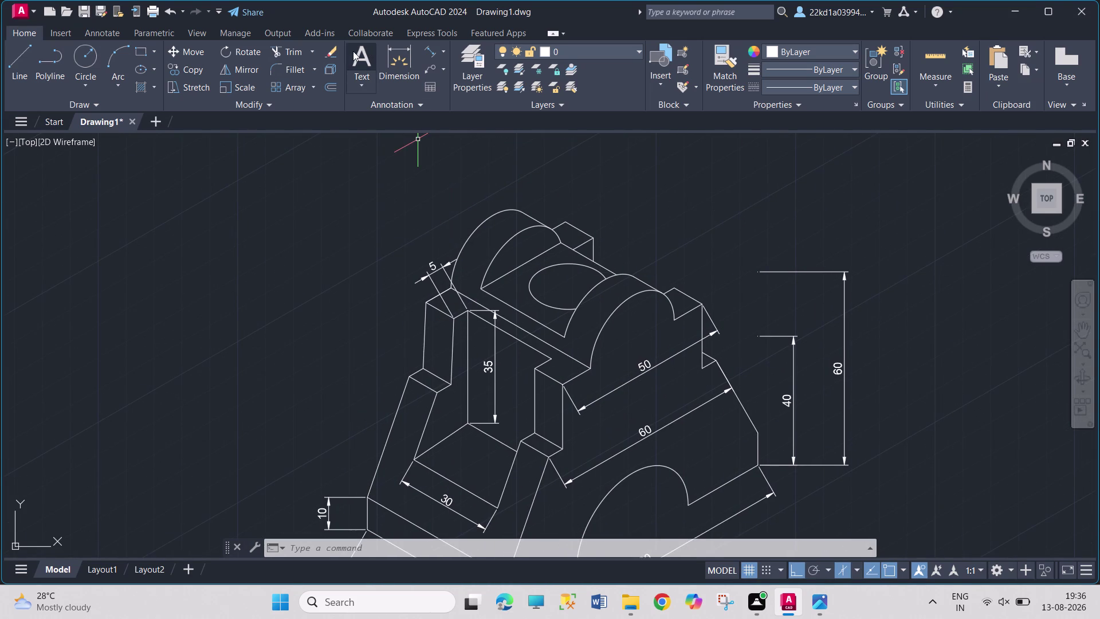
Begin an aligned dimension on the top arch, then cancel it.
click(428, 54)
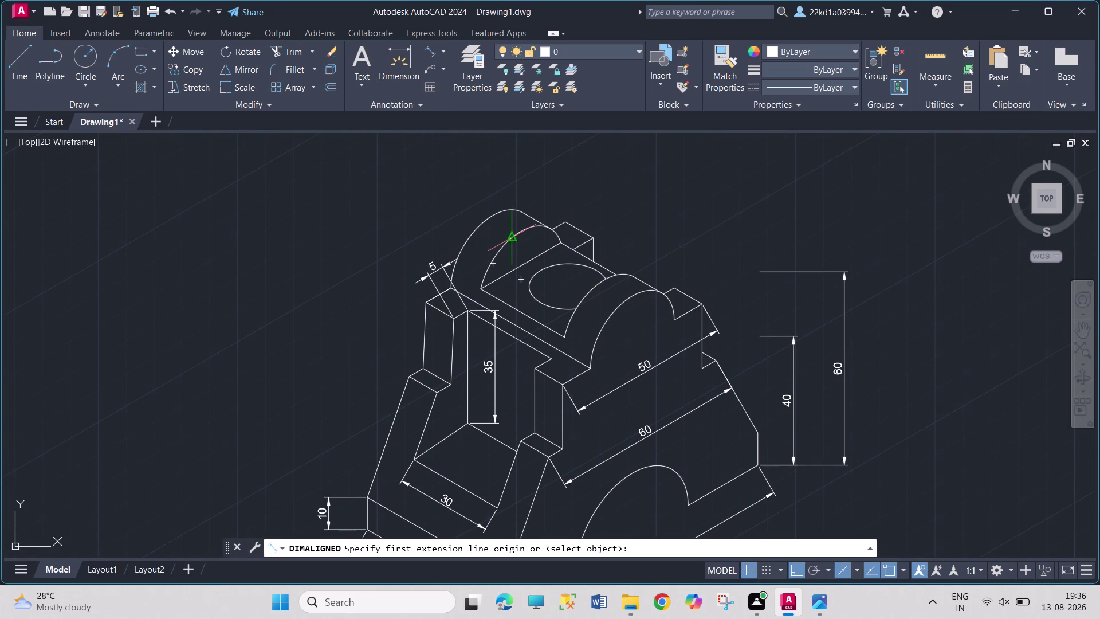
click(512, 239)
click(489, 218)
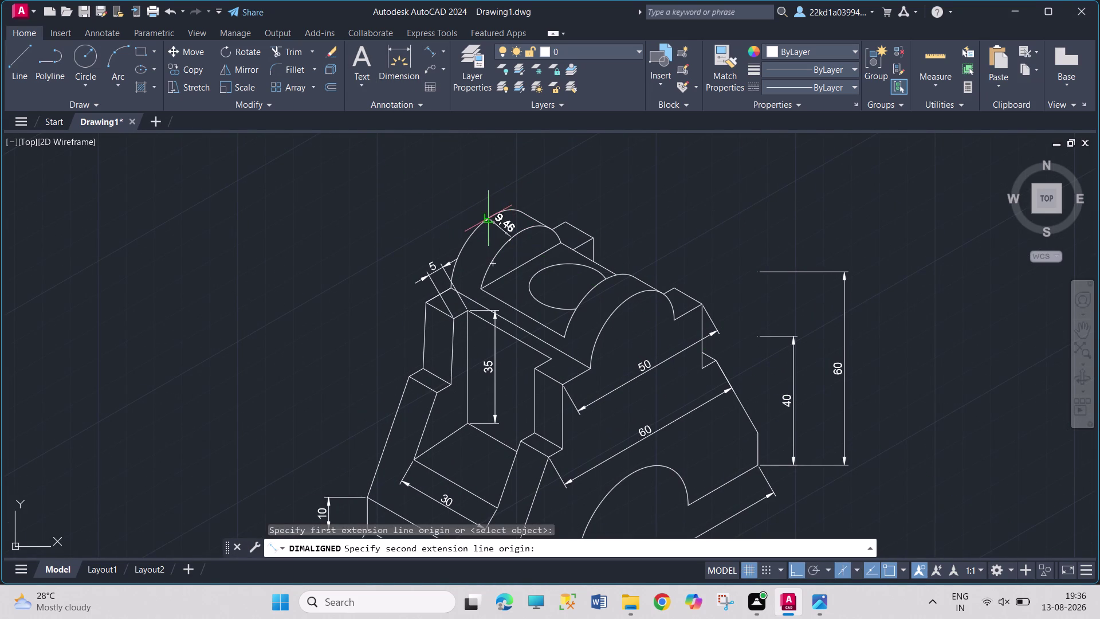
key(Escape)
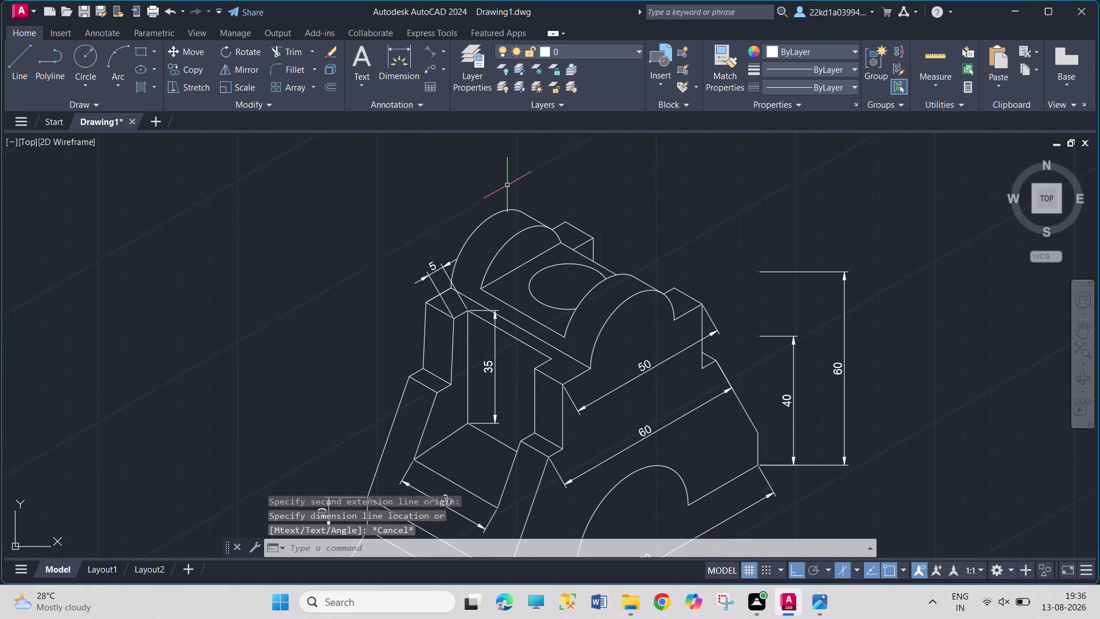
Dimension the top boss thickness as 10 above the boss, then select and delete the 35 dimension.
click(427, 53)
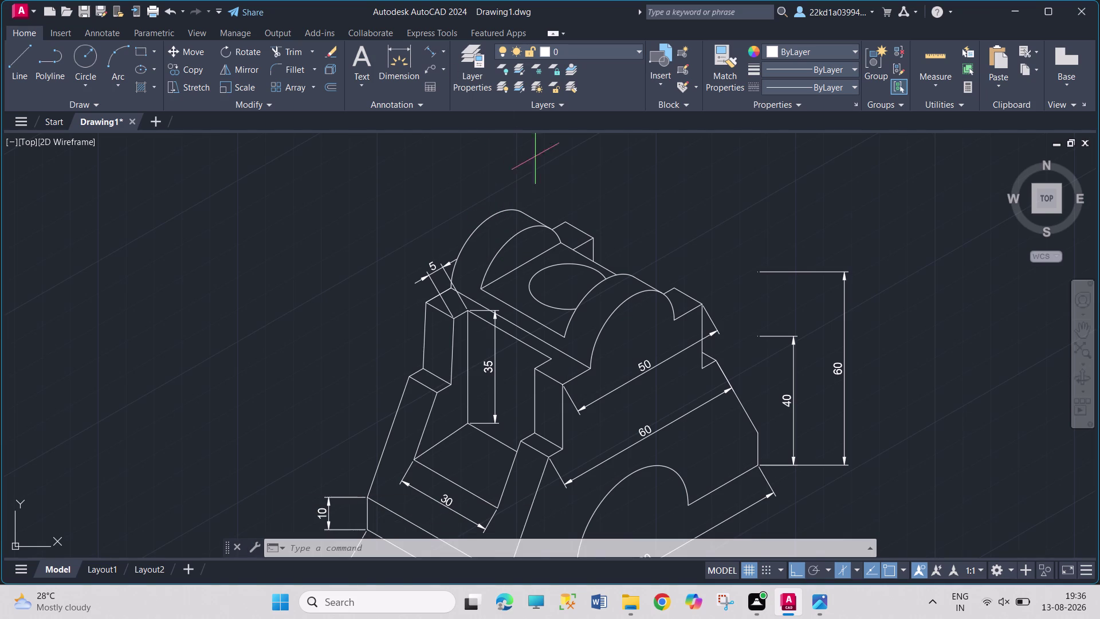
click(550, 228)
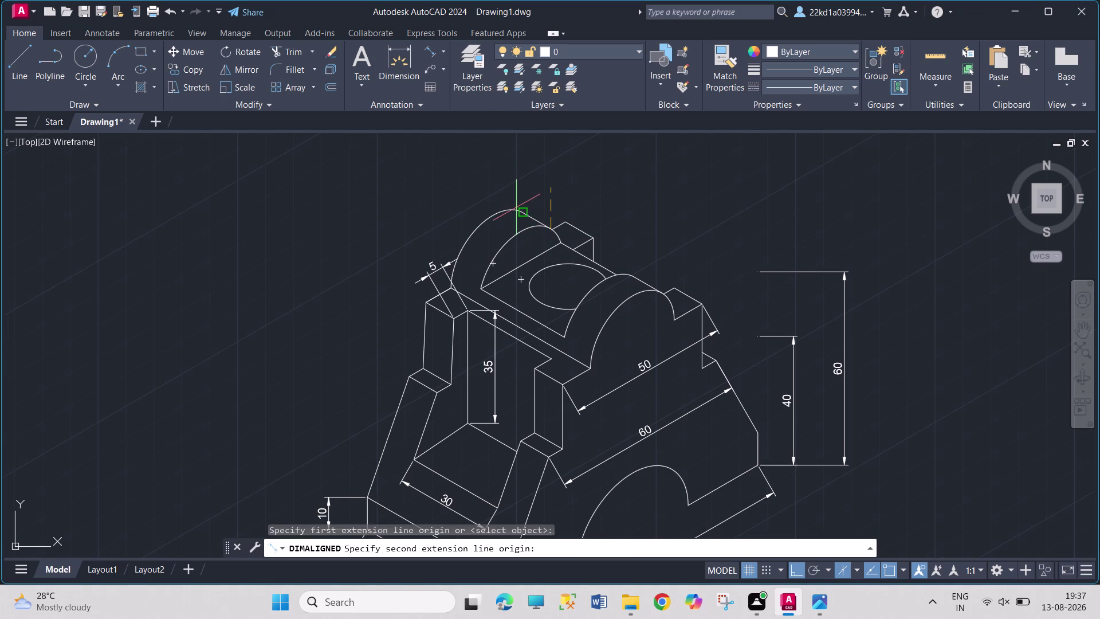
click(521, 212)
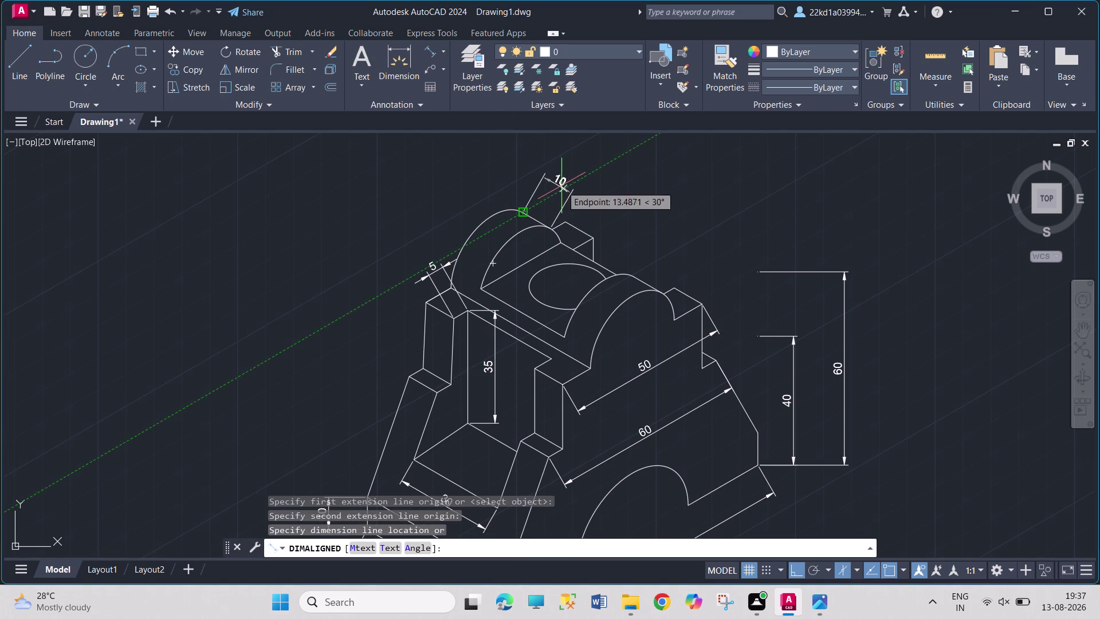
click(563, 181)
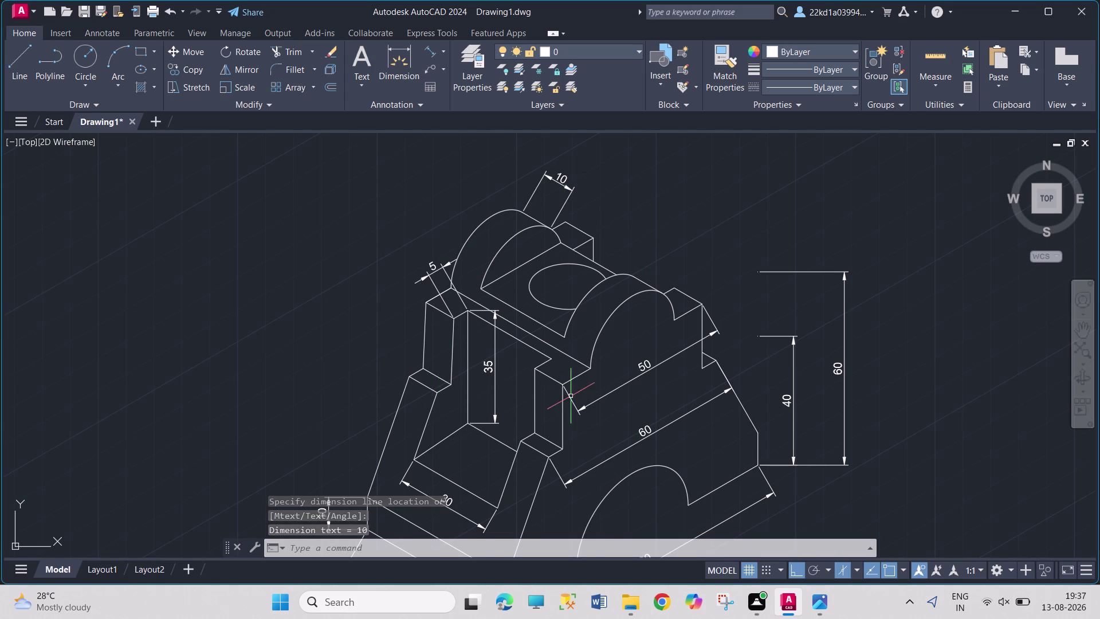
click(490, 369)
key(Delete)
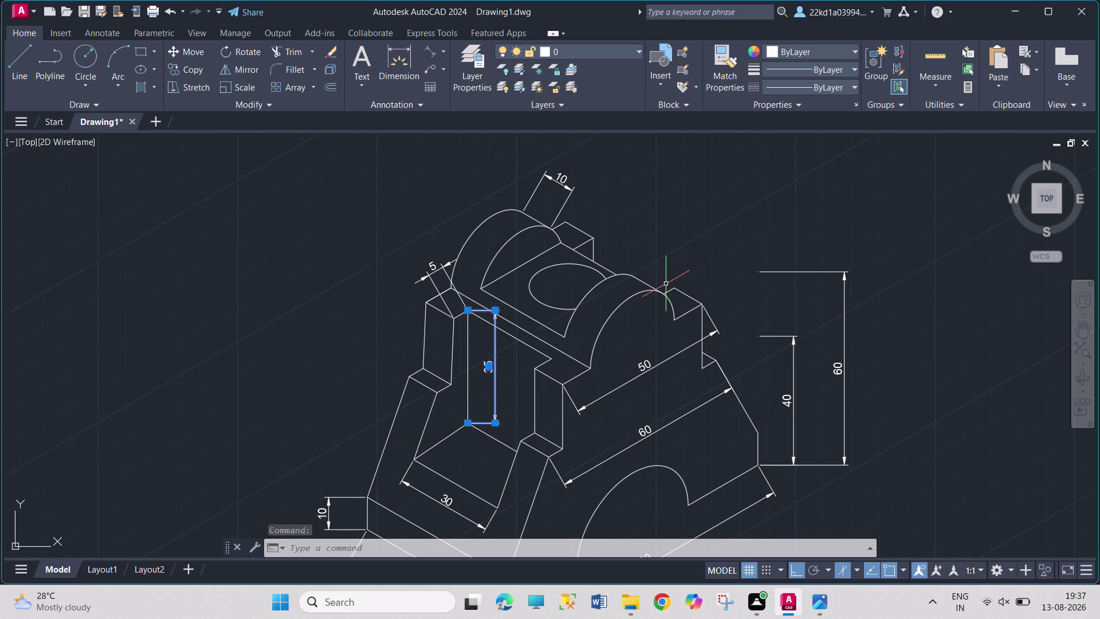
Erase the 35 height dimension and redraw it aligned along the inner wall edge.
key(Delete)
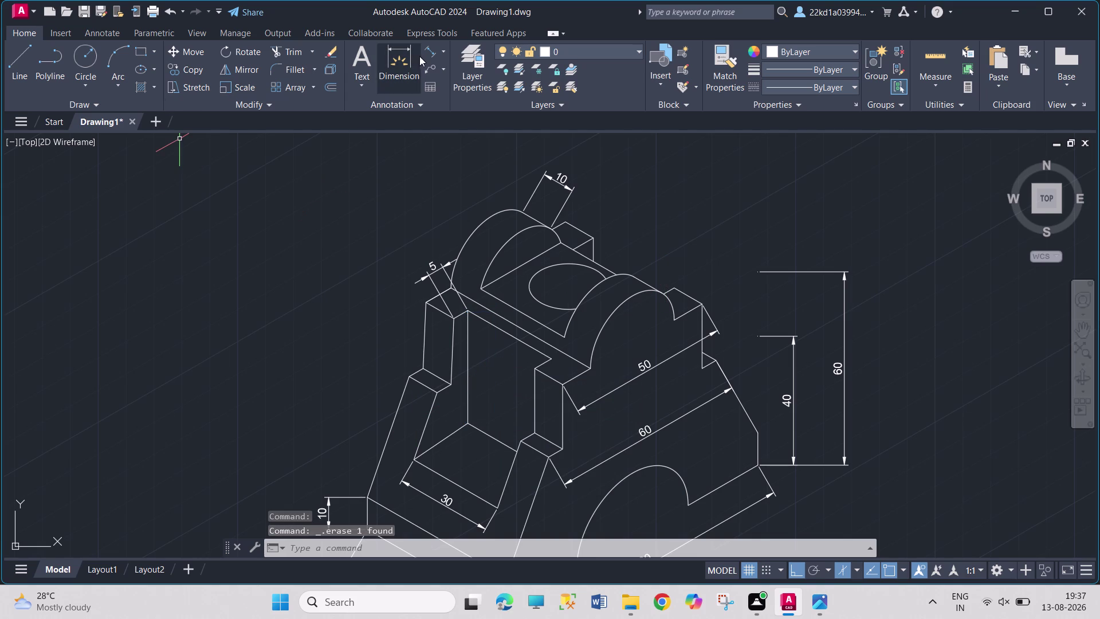
click(426, 57)
click(468, 422)
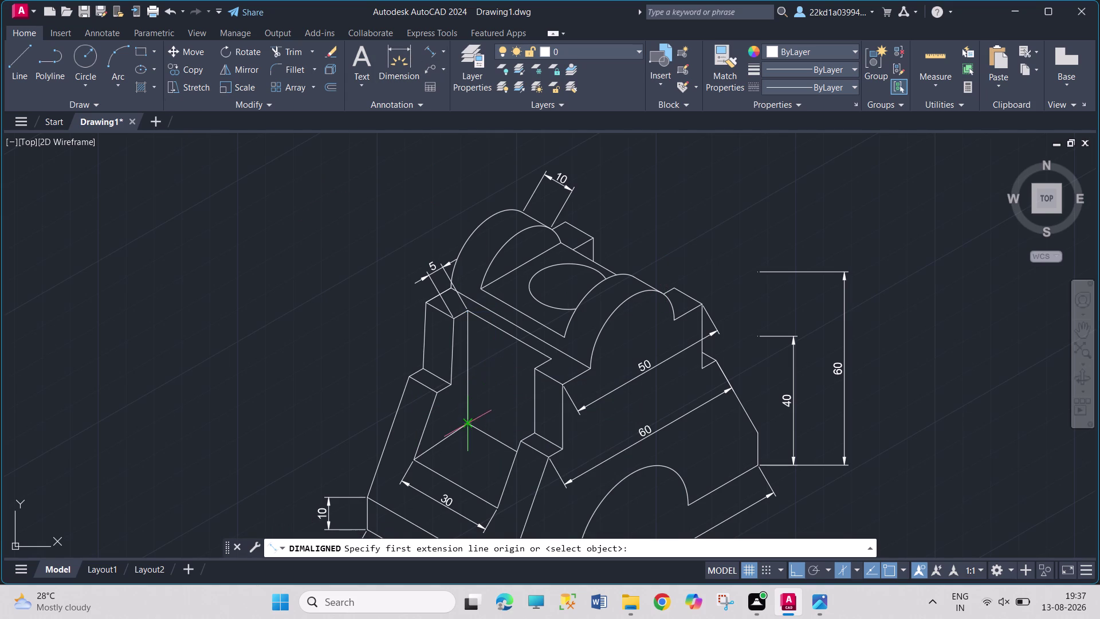
click(468, 312)
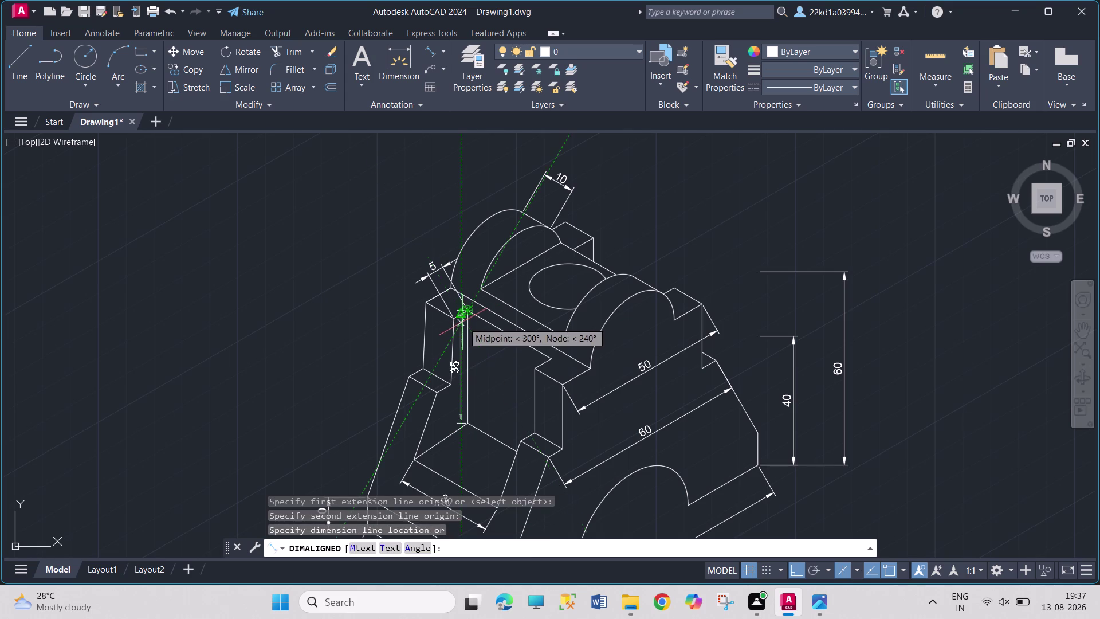
click(462, 322)
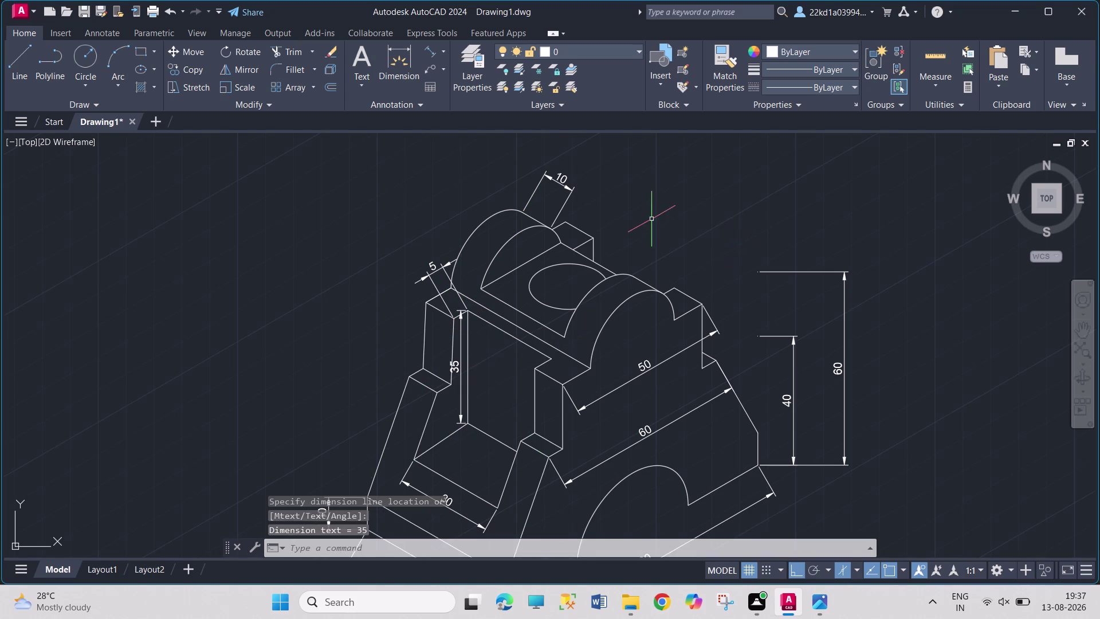
click(433, 55)
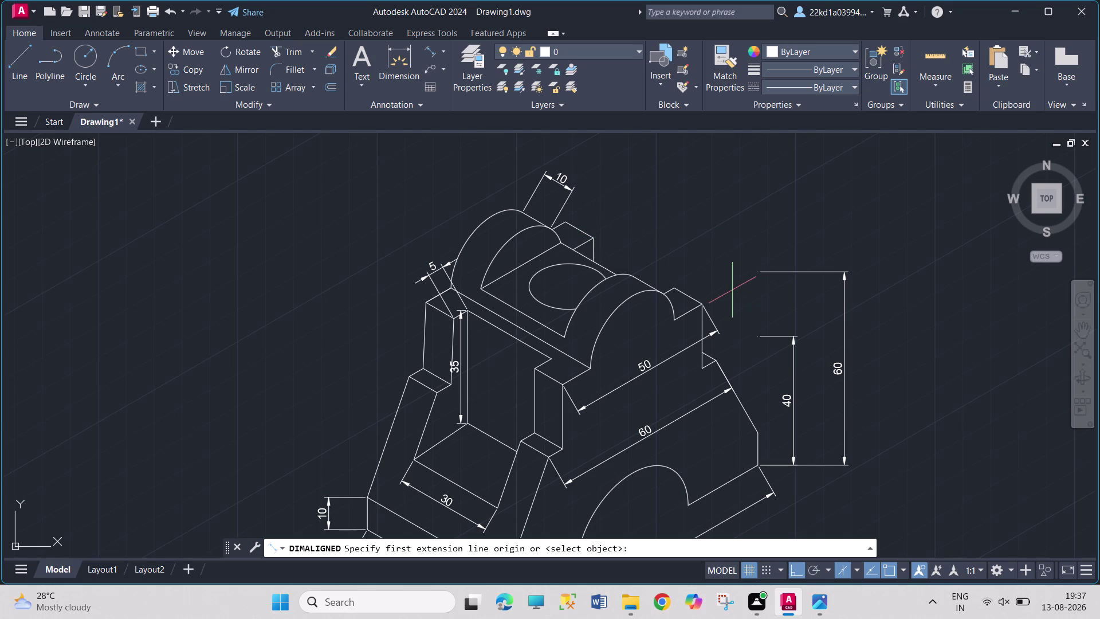
Zoom in and add a 10 aligned dimension across the small left step.
scroll(down, 3)
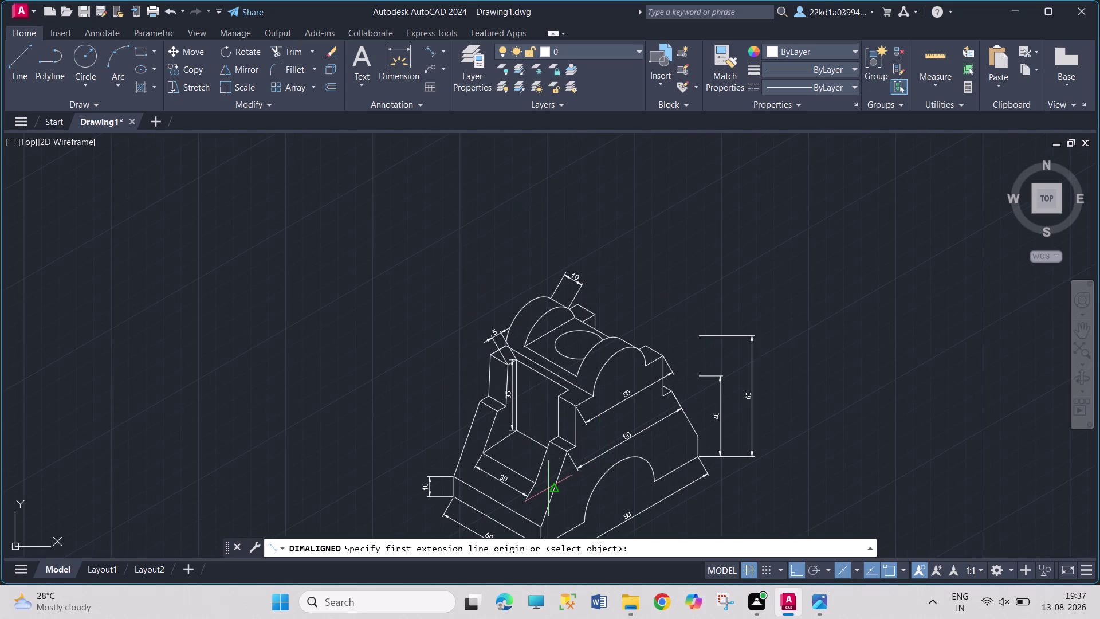
scroll(up, 3)
scroll(up, 3)
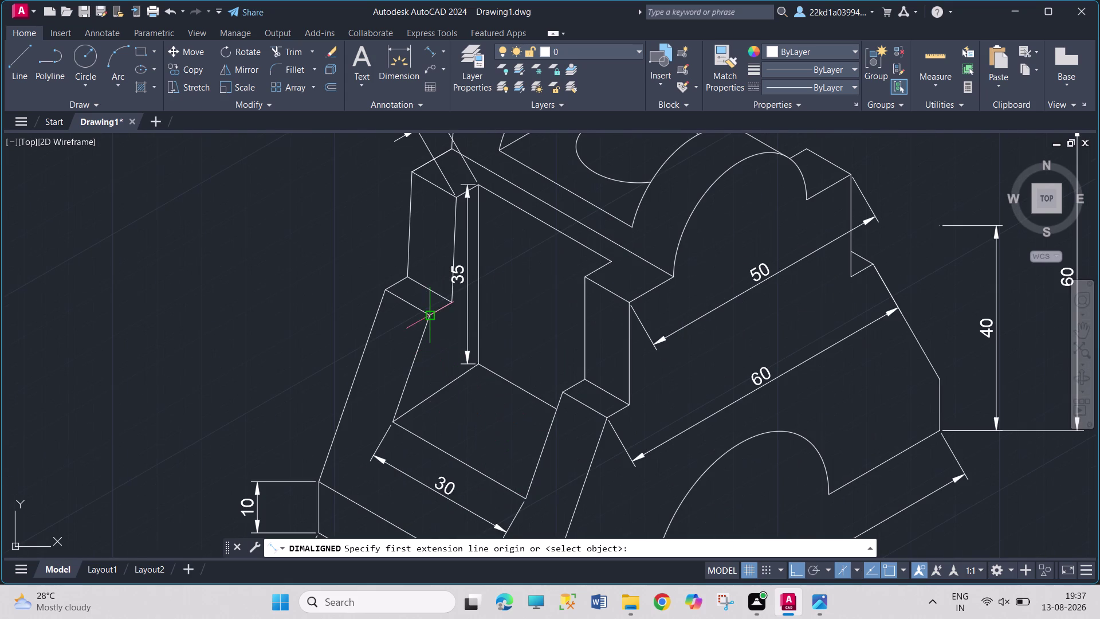
click(426, 317)
click(386, 289)
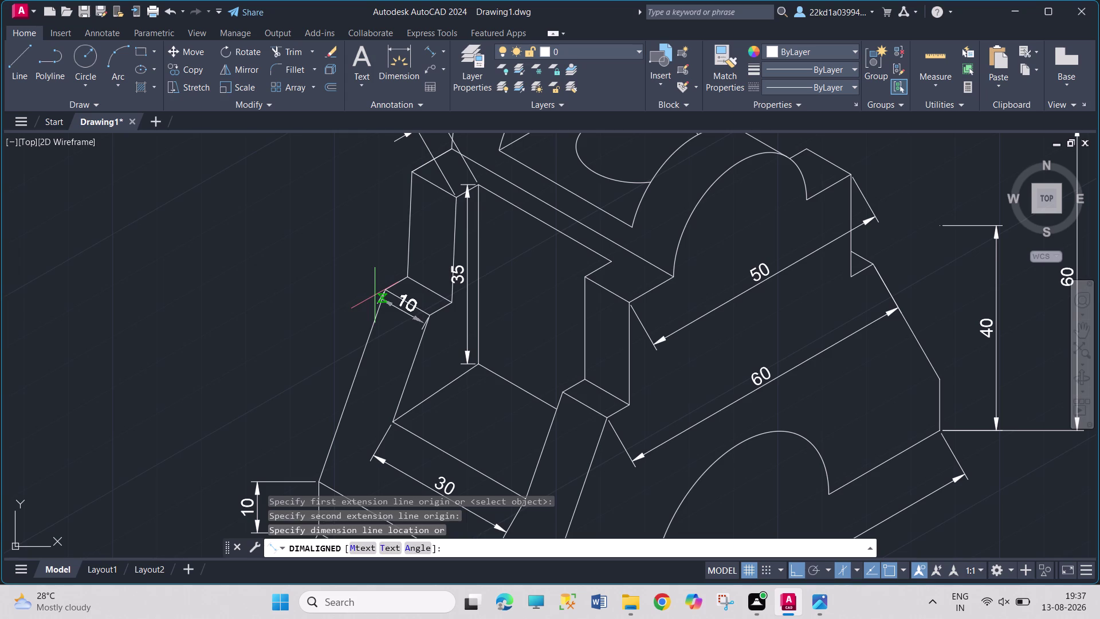
click(364, 308)
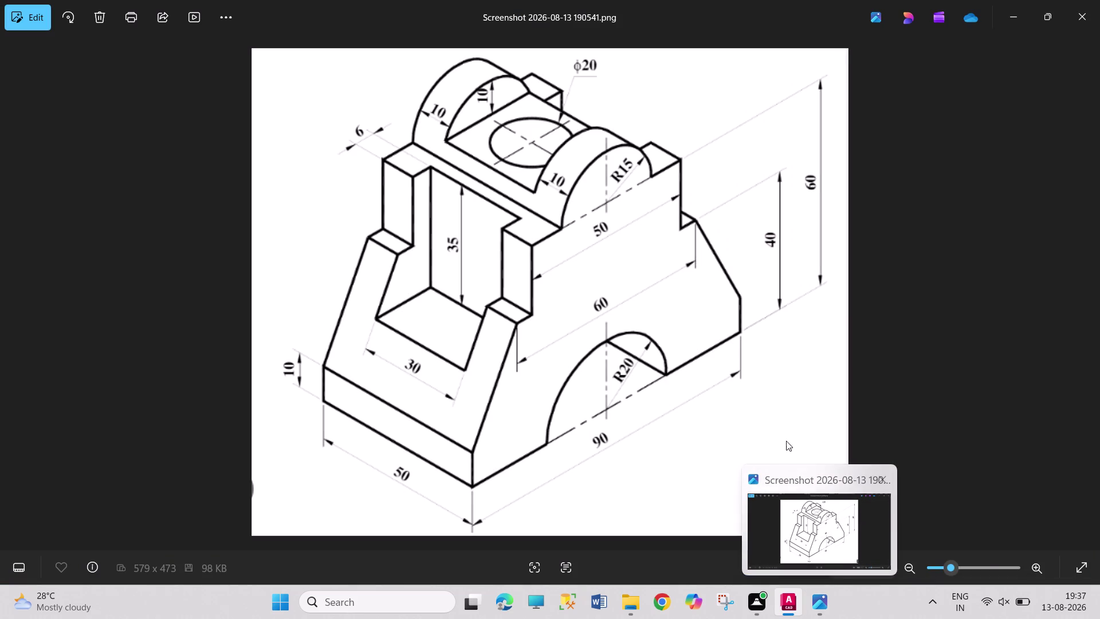
Pan to the bracket top and start an aligned dimension at the boss arc.
middle_drag(621, 271, 597, 458)
click(430, 53)
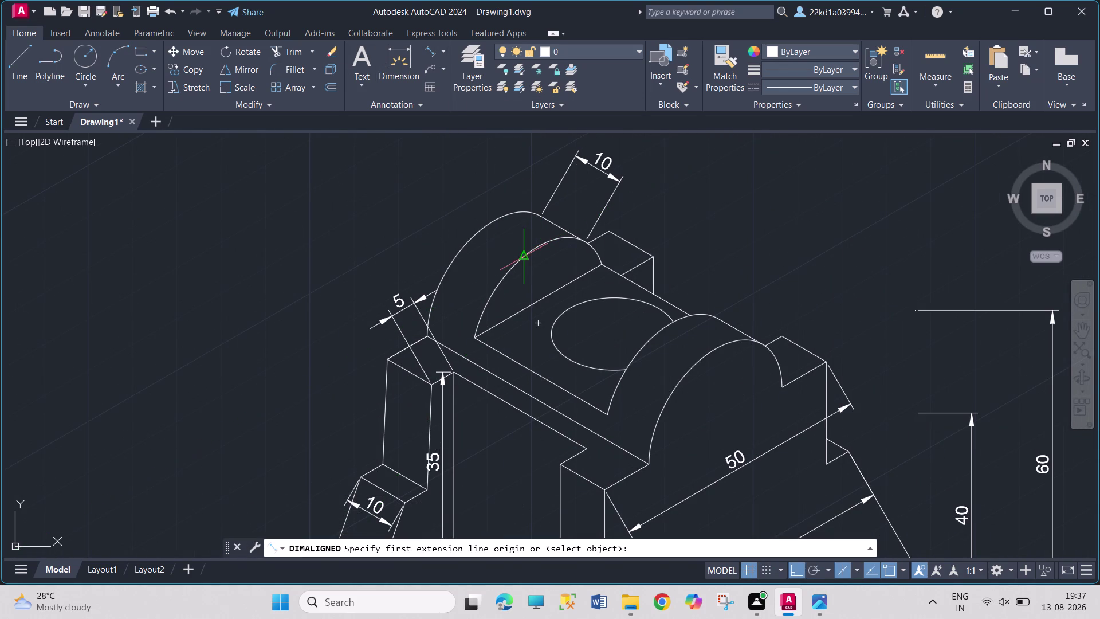
click(539, 298)
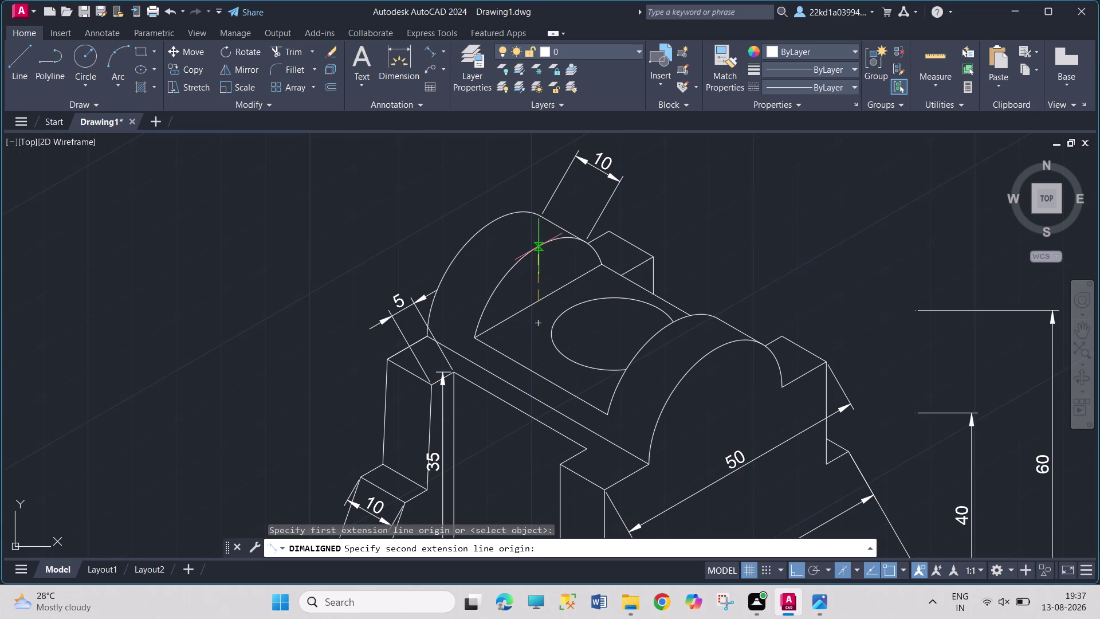
click(538, 245)
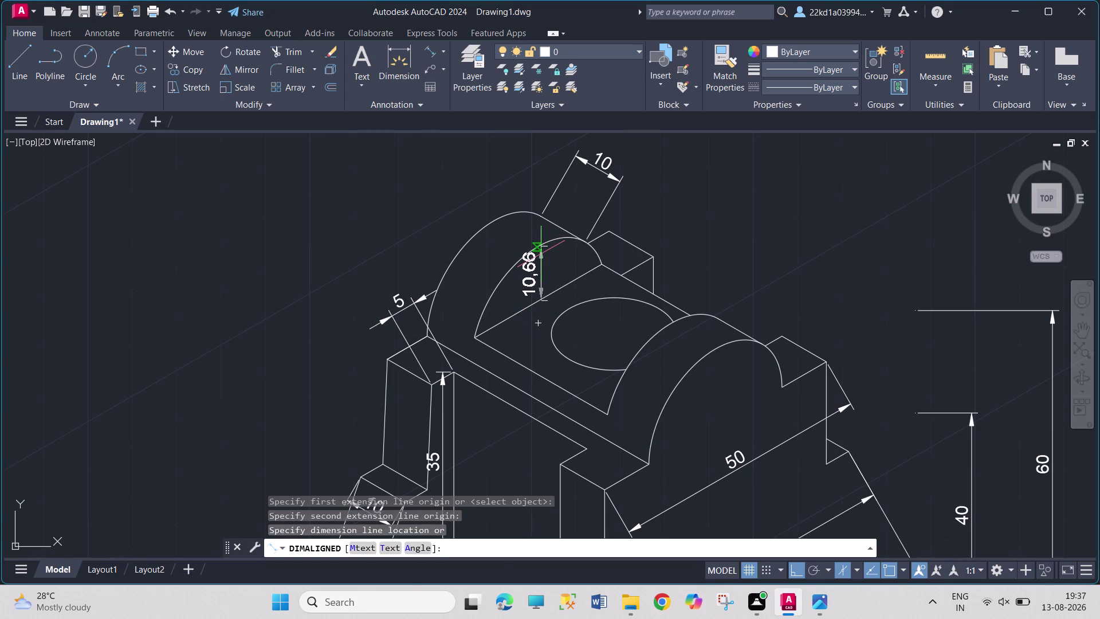
key(Escape)
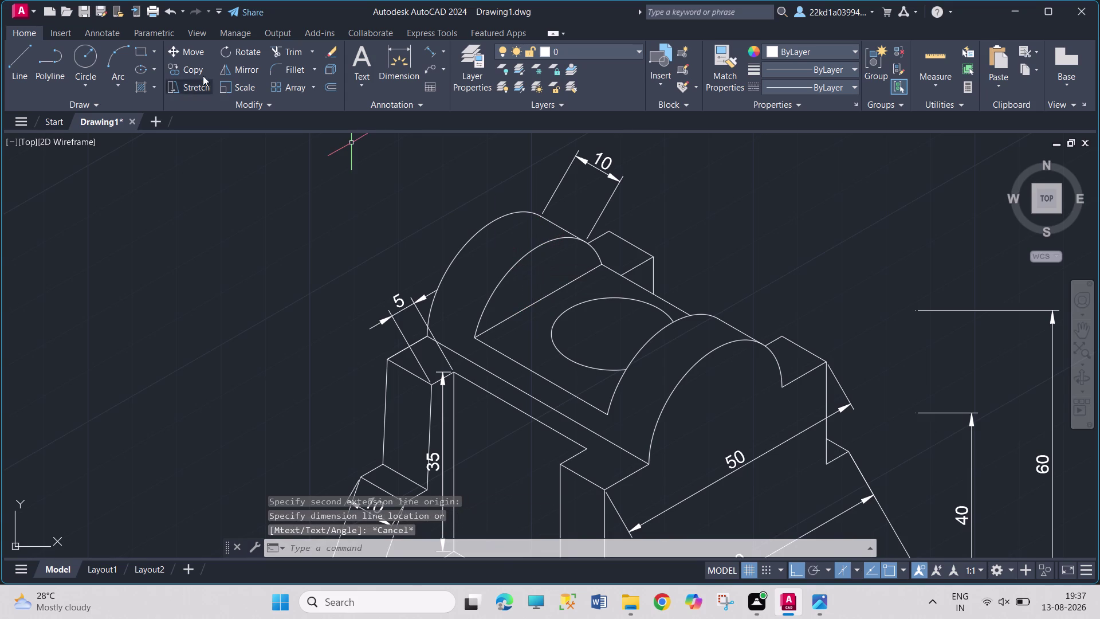
click(20, 63)
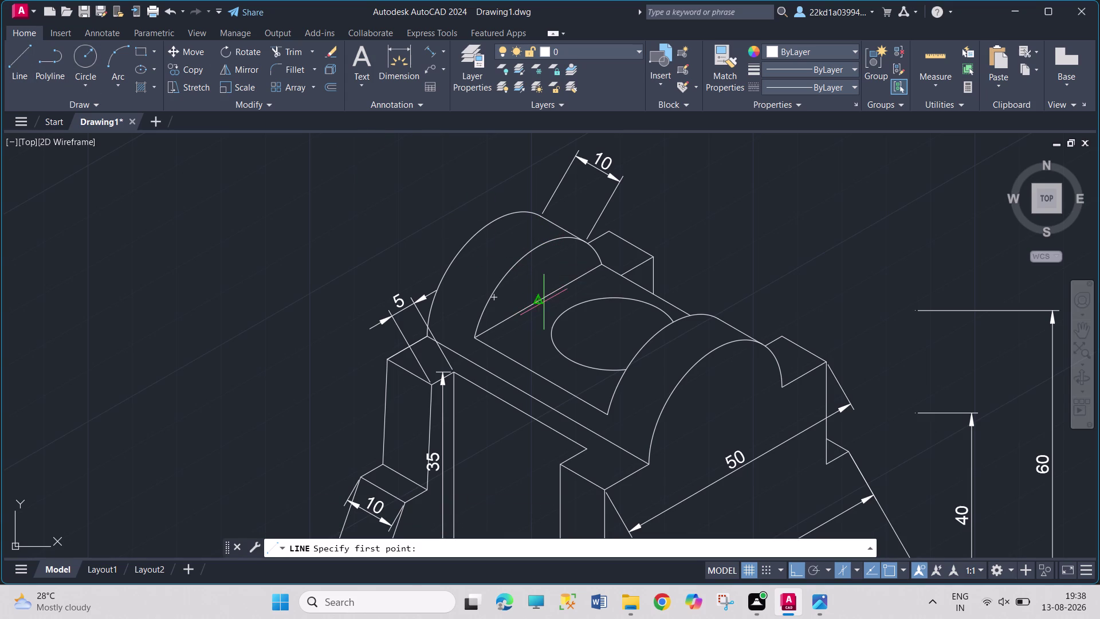
click(539, 301)
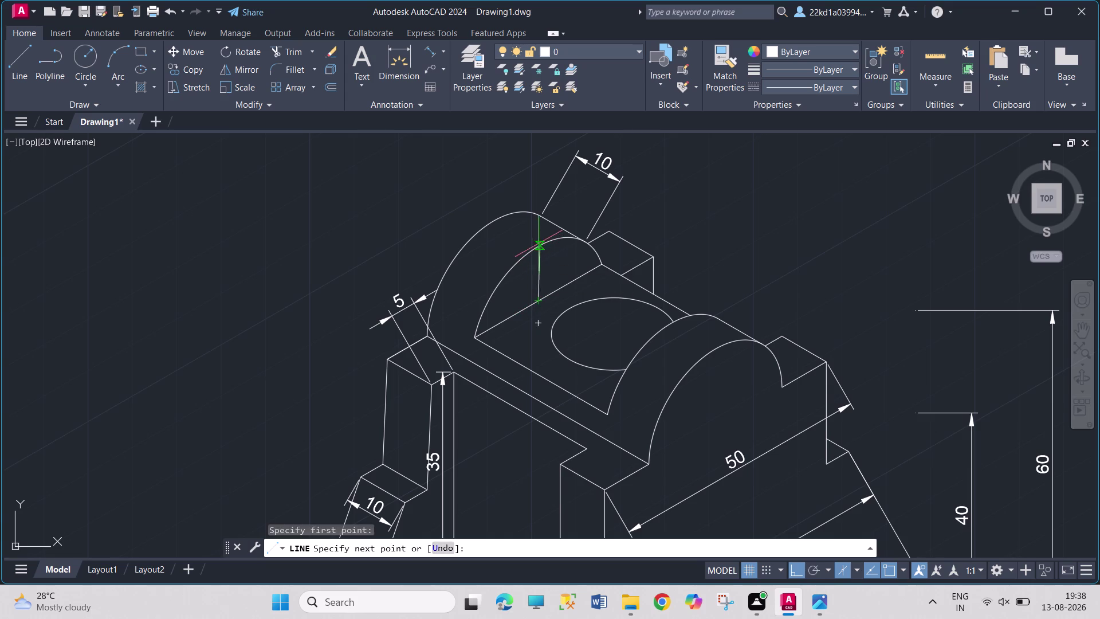
click(522, 166)
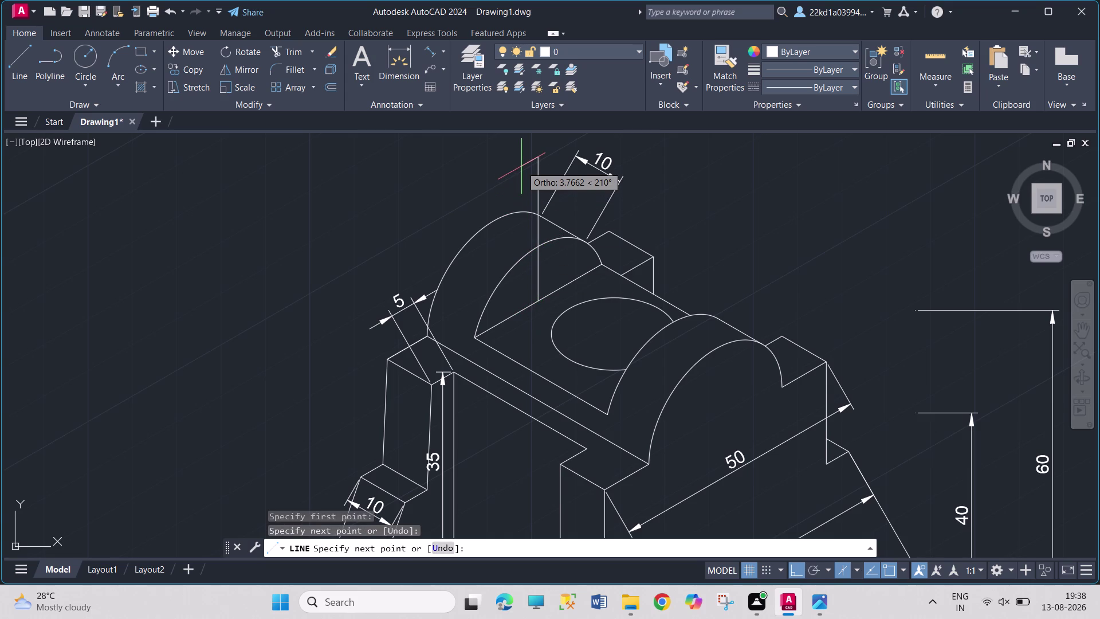
key(Escape)
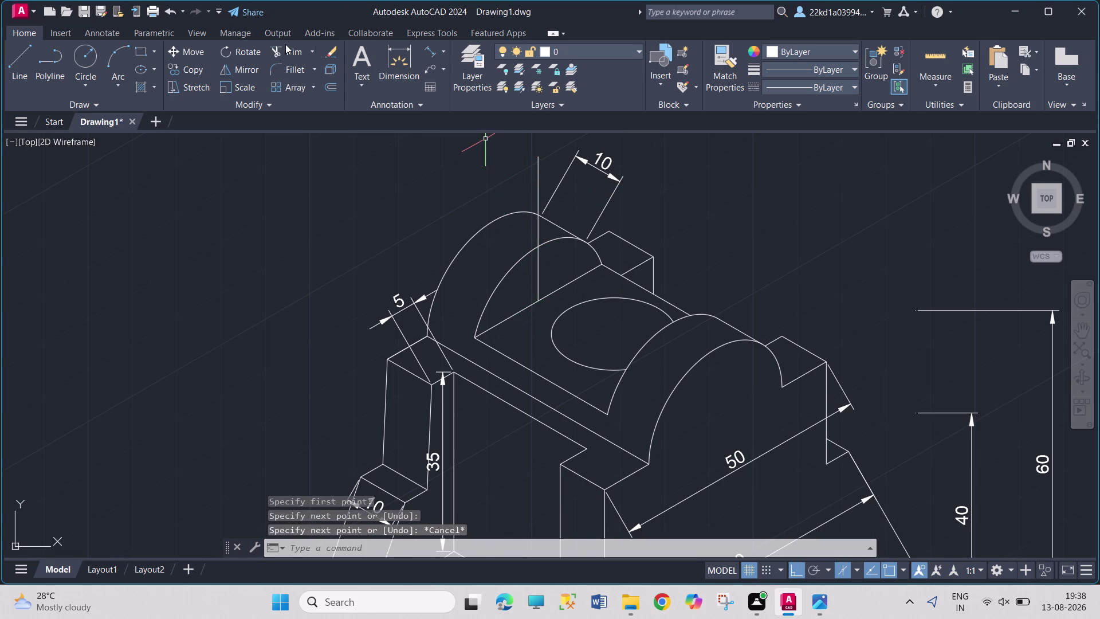
click(285, 56)
click(539, 174)
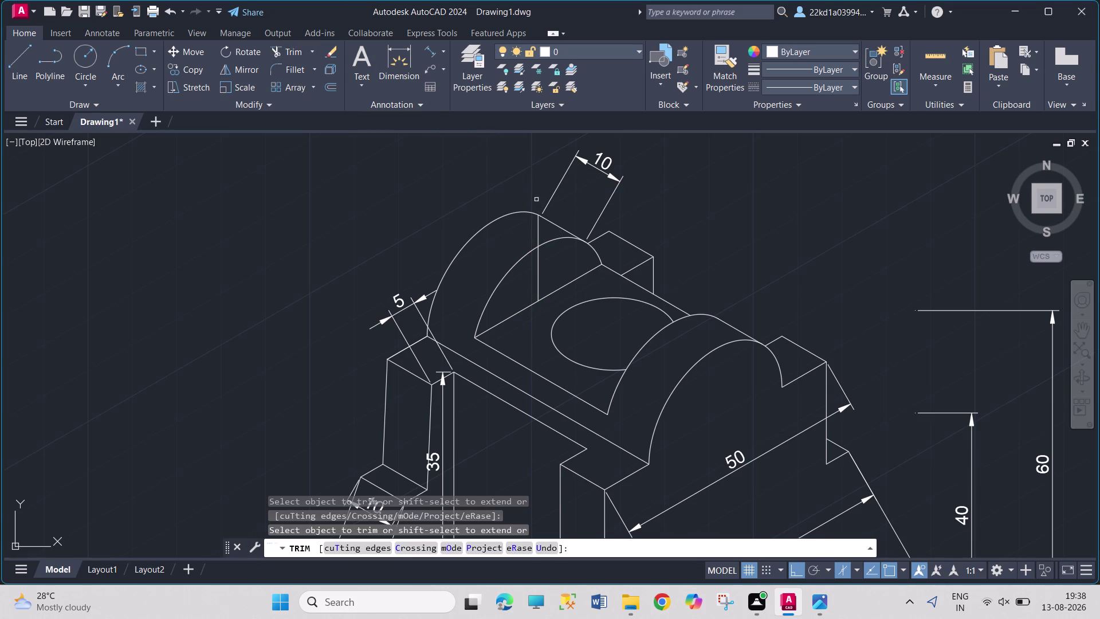
click(537, 232)
click(431, 44)
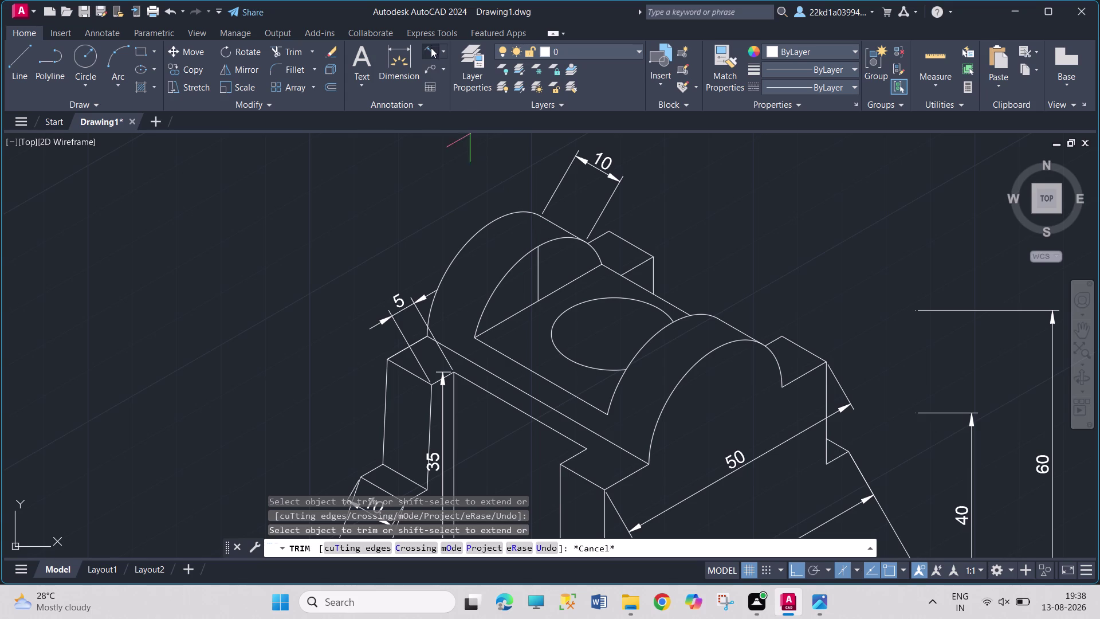
click(539, 299)
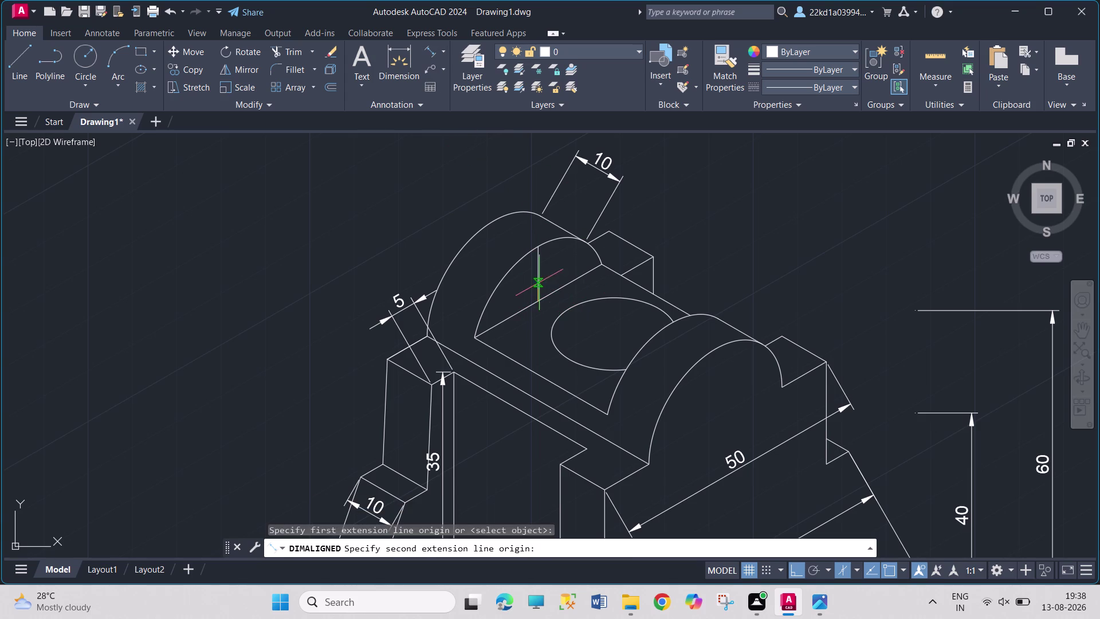
click(538, 248)
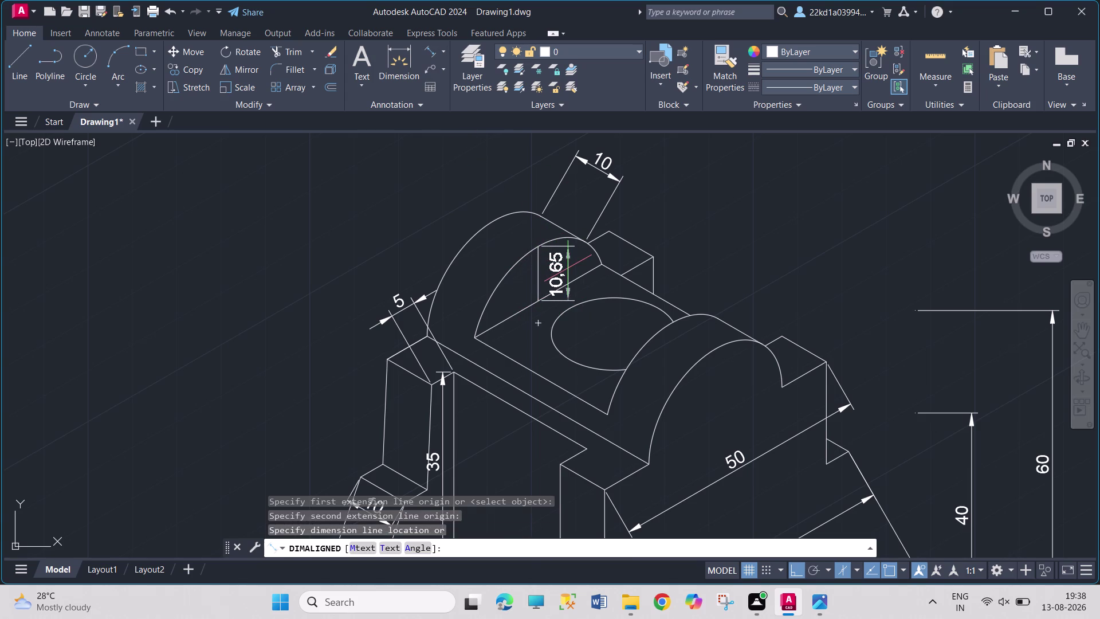
key(Escape)
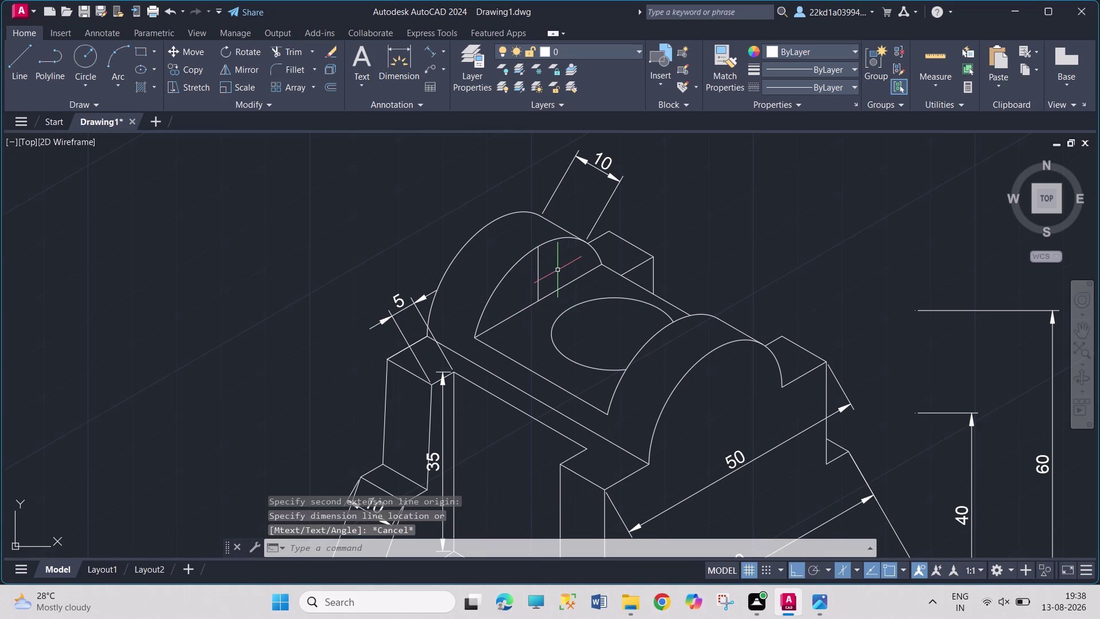
click(537, 276)
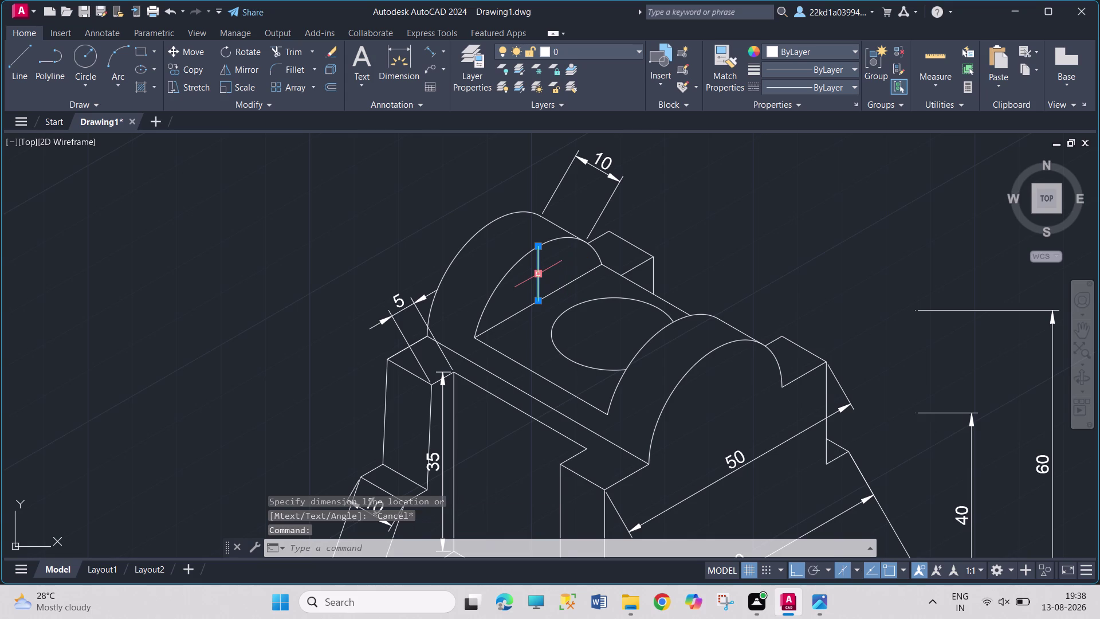
key(Delete)
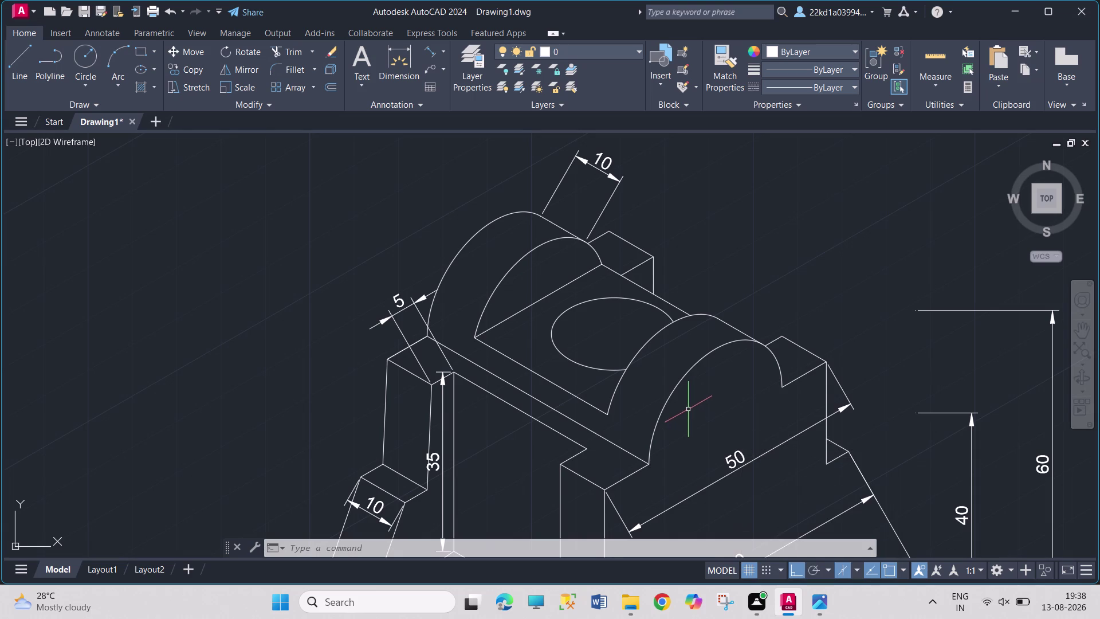
Create a Ø20 multileader pointing at the top hole, with its landing up and right.
scroll(down, 3)
scroll(down, 3)
scroll(up, 3)
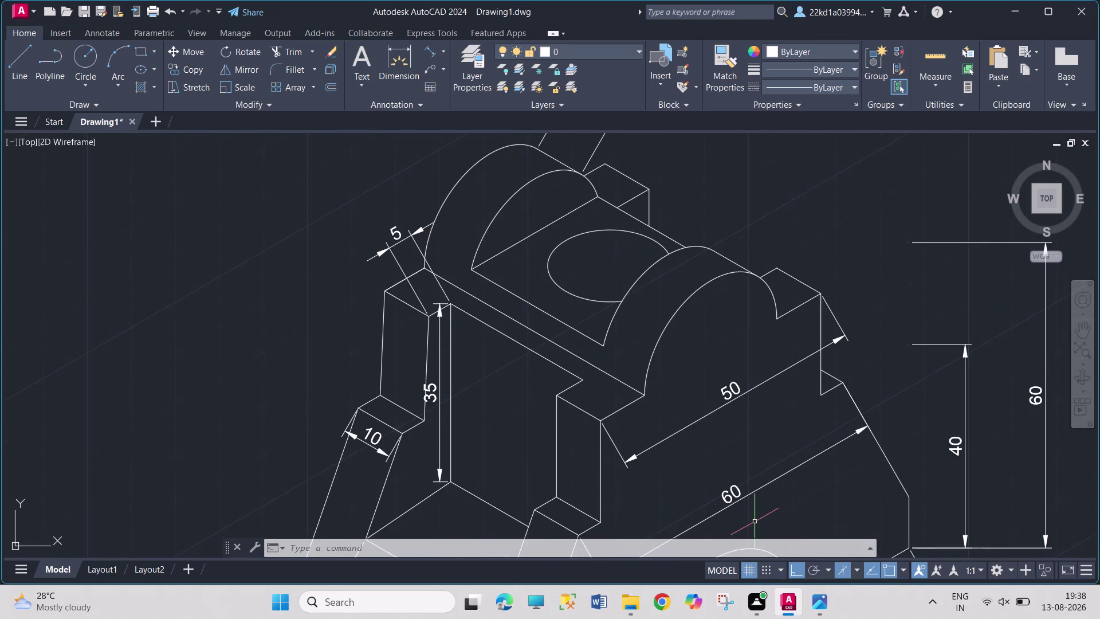
scroll(down, 3)
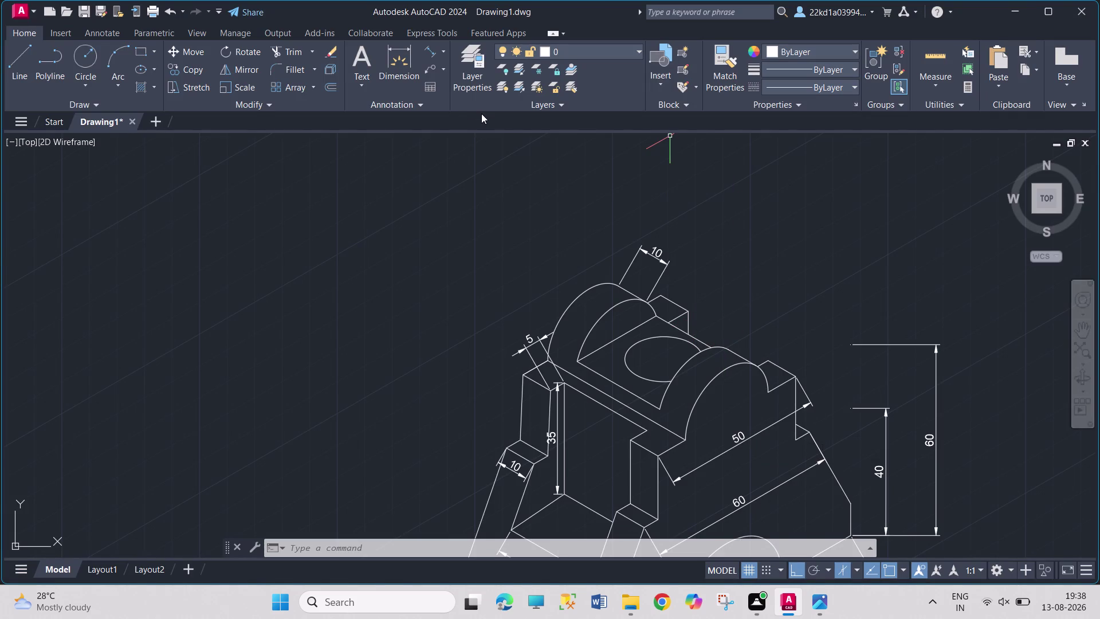
text(MLD)
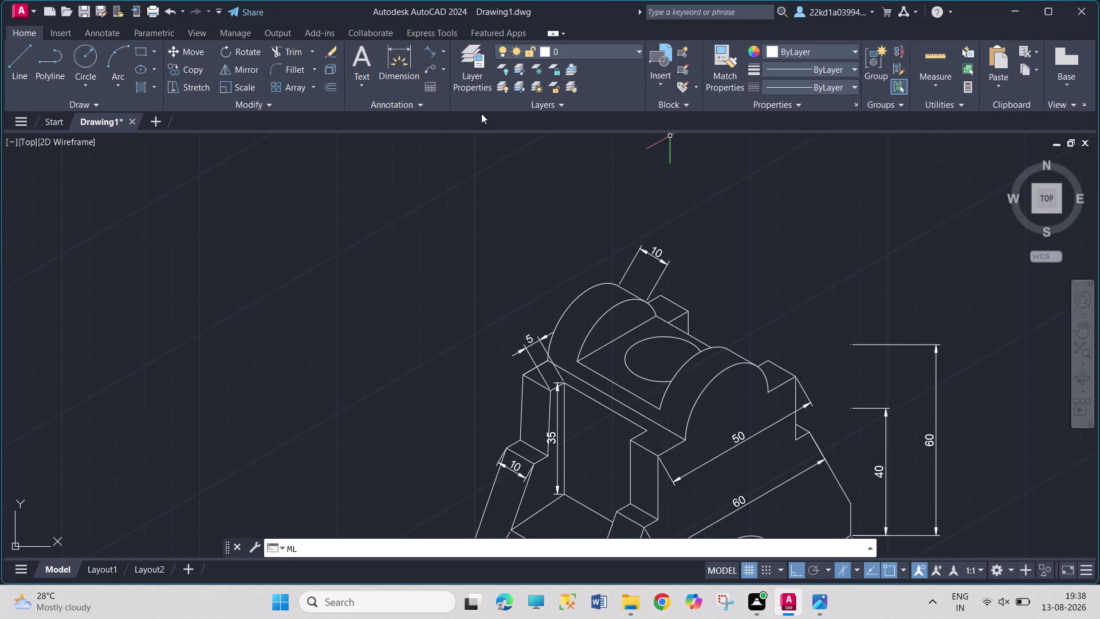
key(Return)
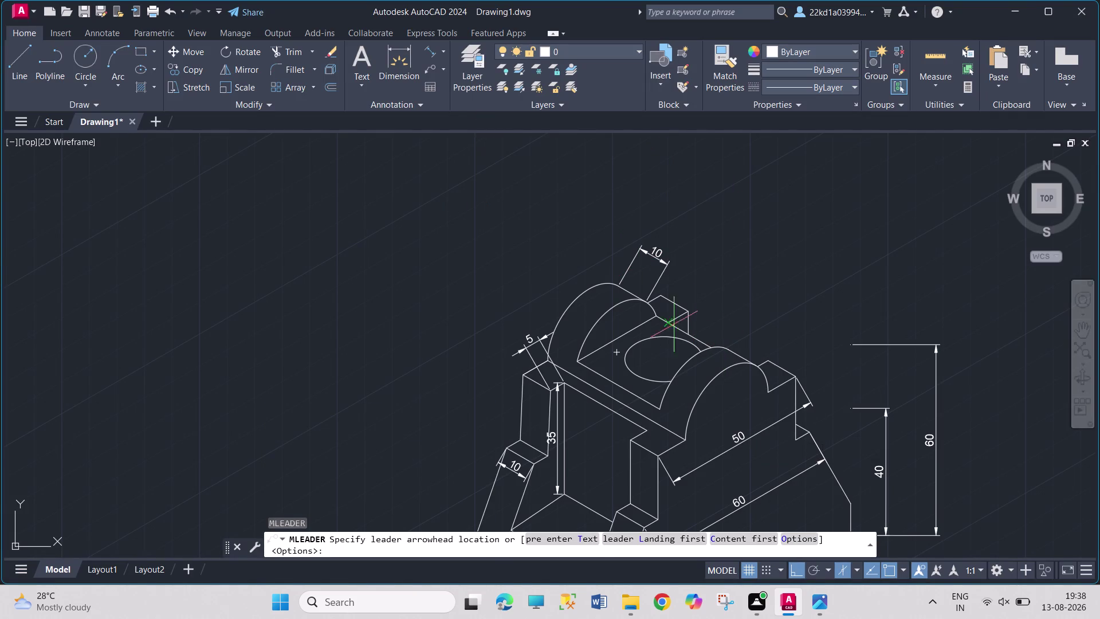
click(663, 360)
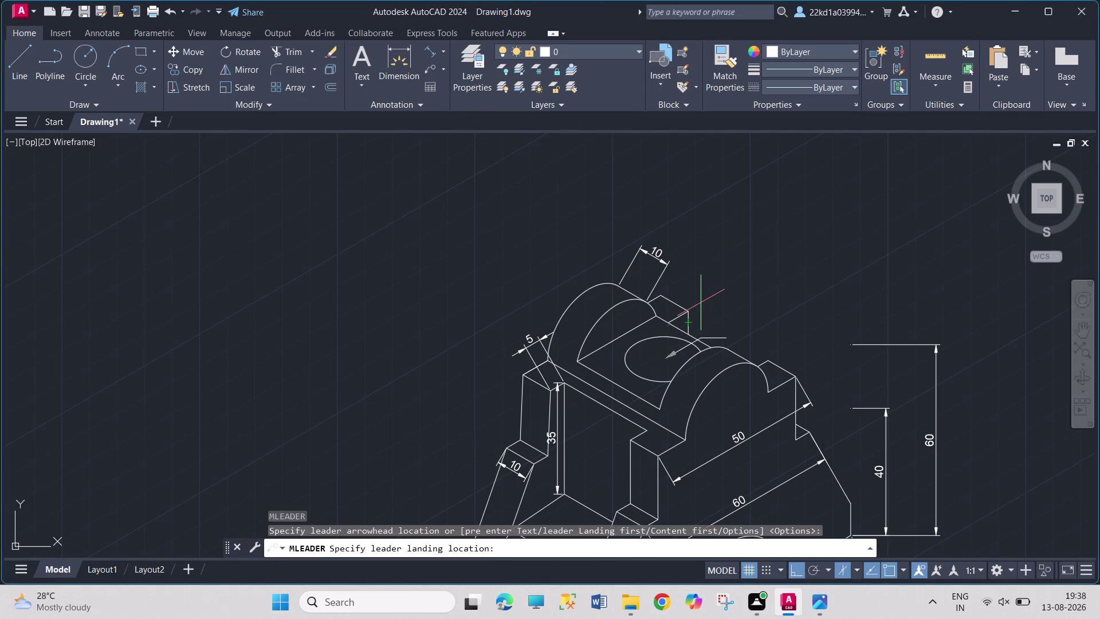
click(767, 244)
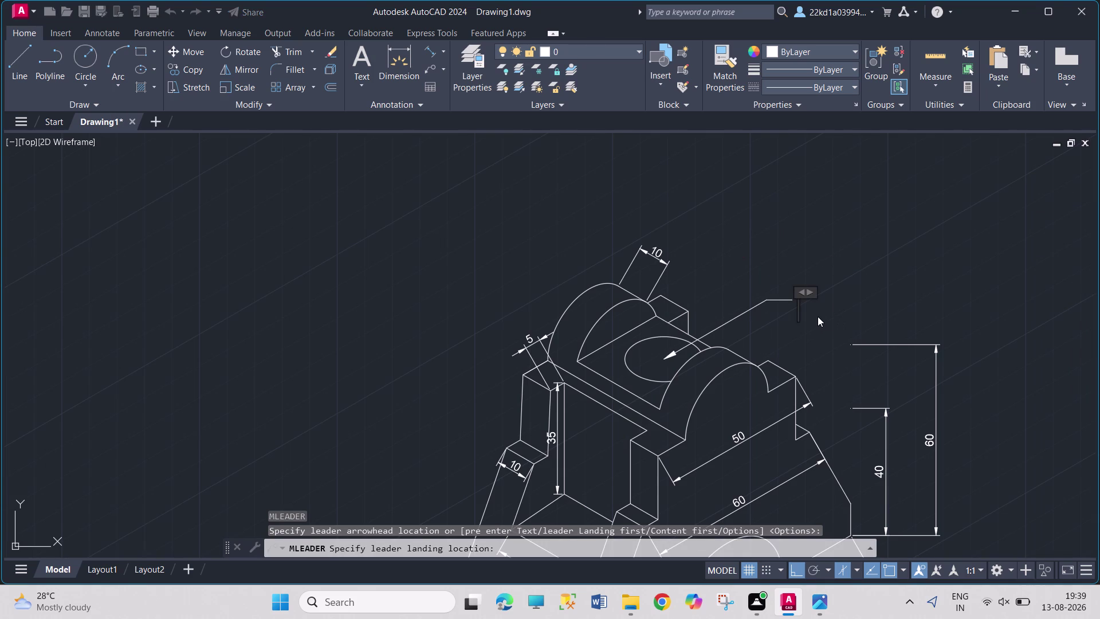
text(%%)
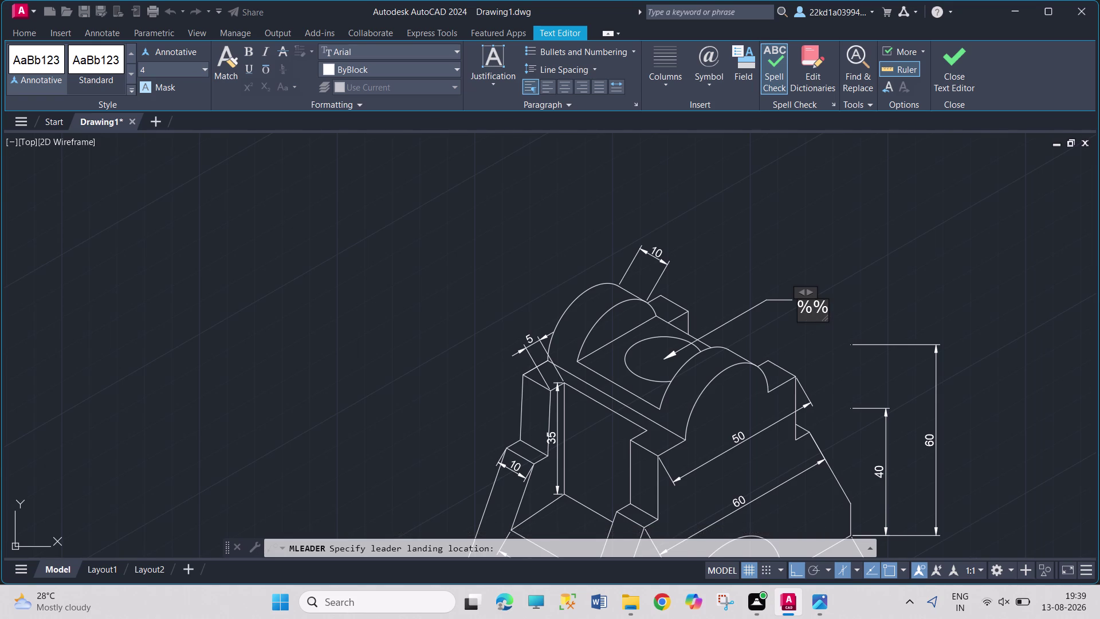
key(c)
text(20)
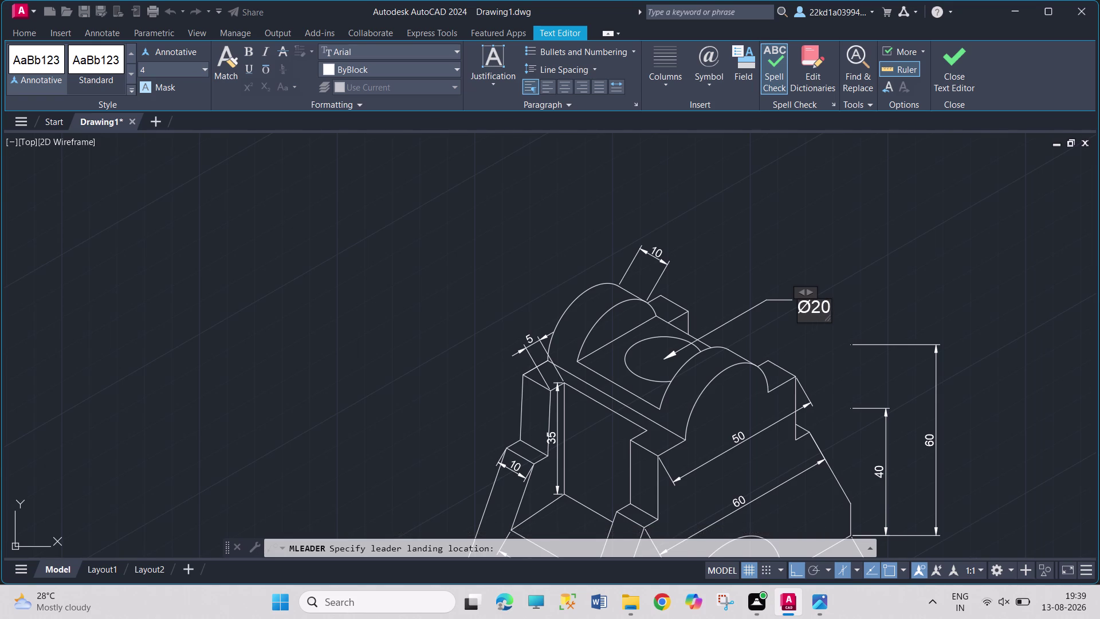
click(949, 66)
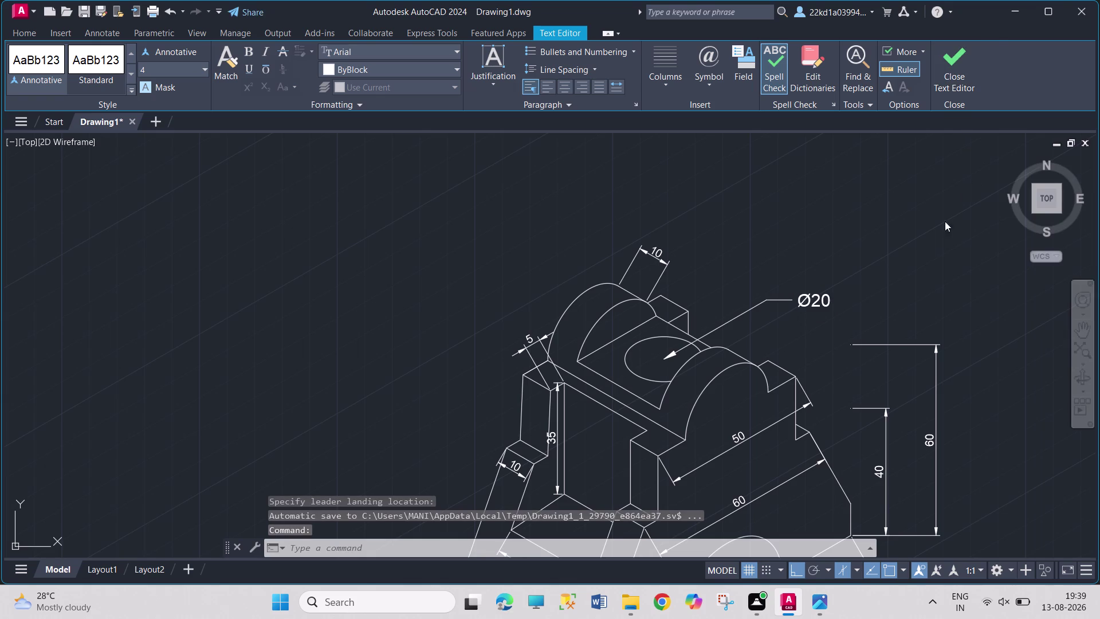
Move the Ø20 leader's arrowhead onto the hole edge, then bring up the reference drawing.
click(669, 356)
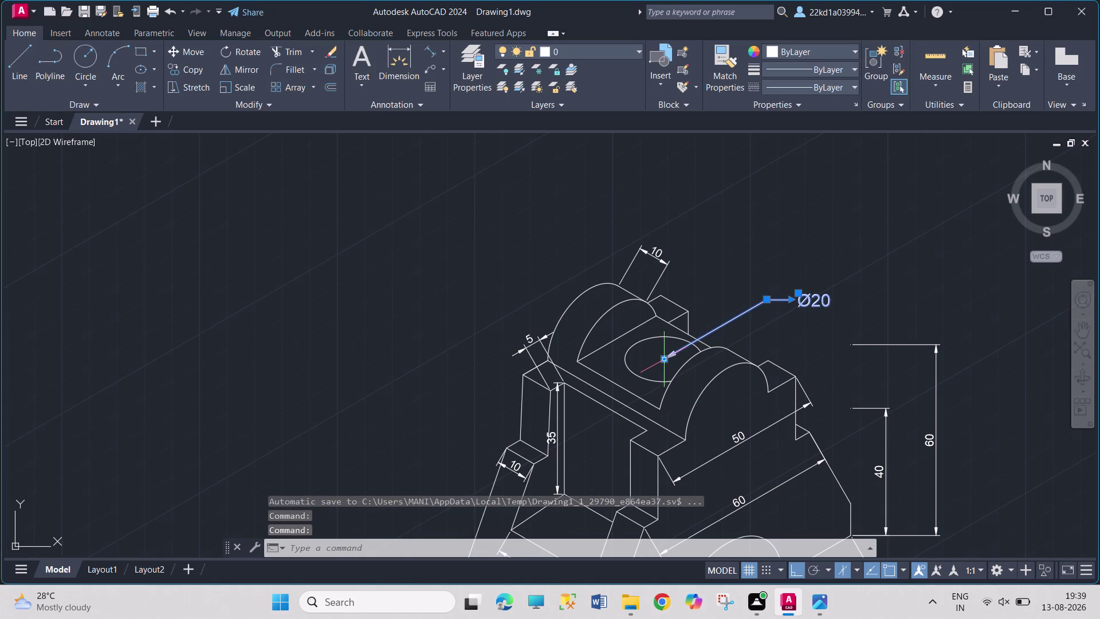
click(664, 362)
click(668, 339)
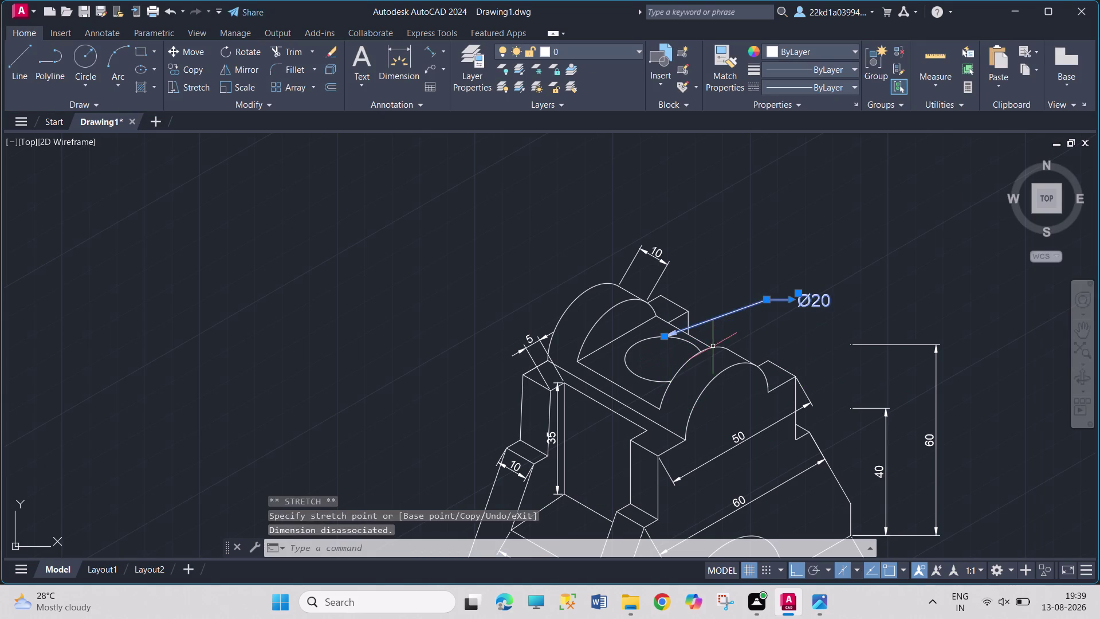
key(Escape)
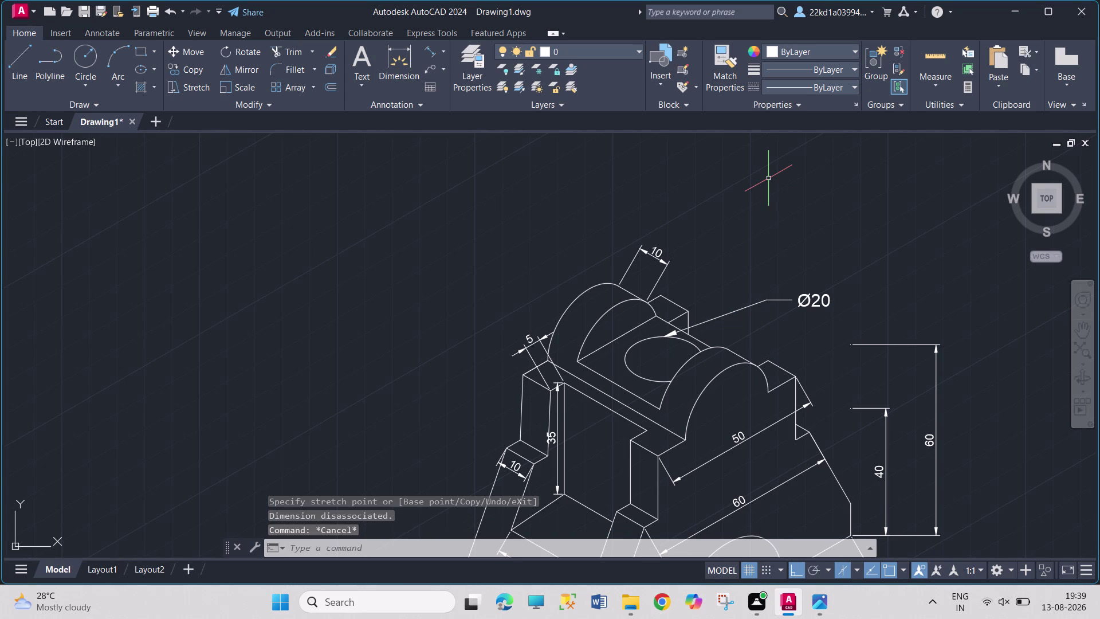
click(816, 609)
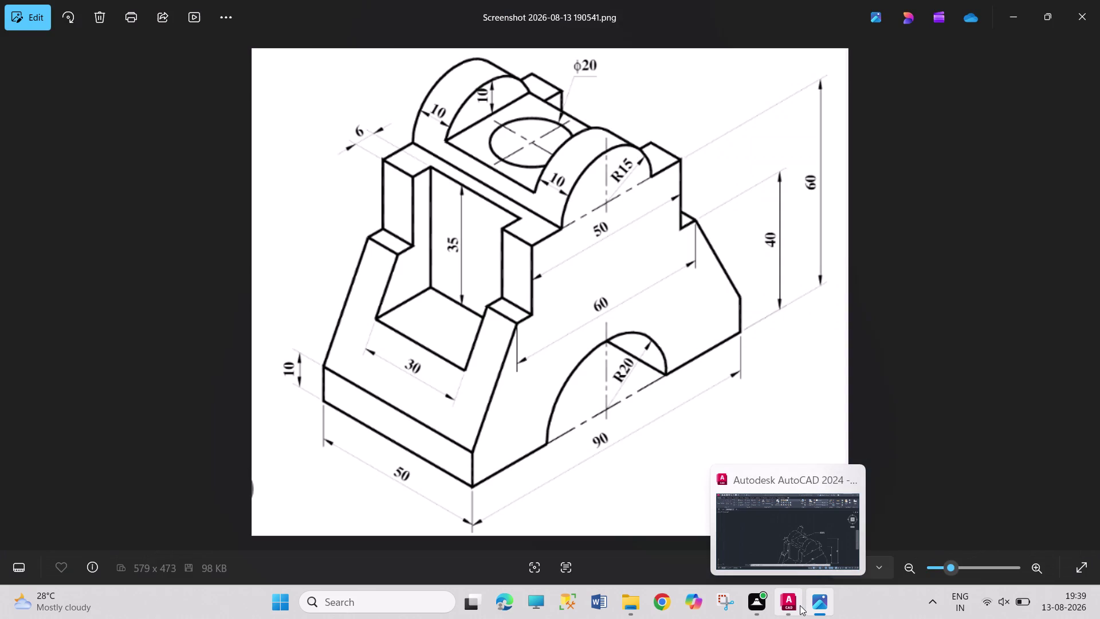
Switch back from the reference image to AutoCAD and pan to show the whole bracket.
click(795, 554)
middle_drag(795, 507, 752, 395)
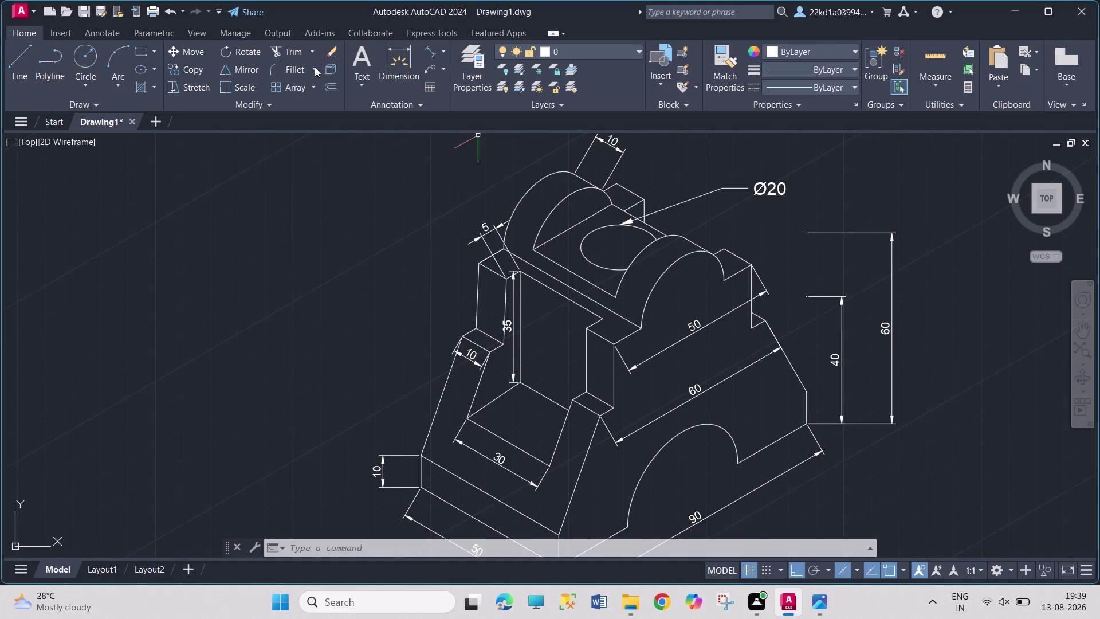
Add an R15 multileader to the right semicircle, landing just below the Ø20 note.
text(MLD)
key(Return)
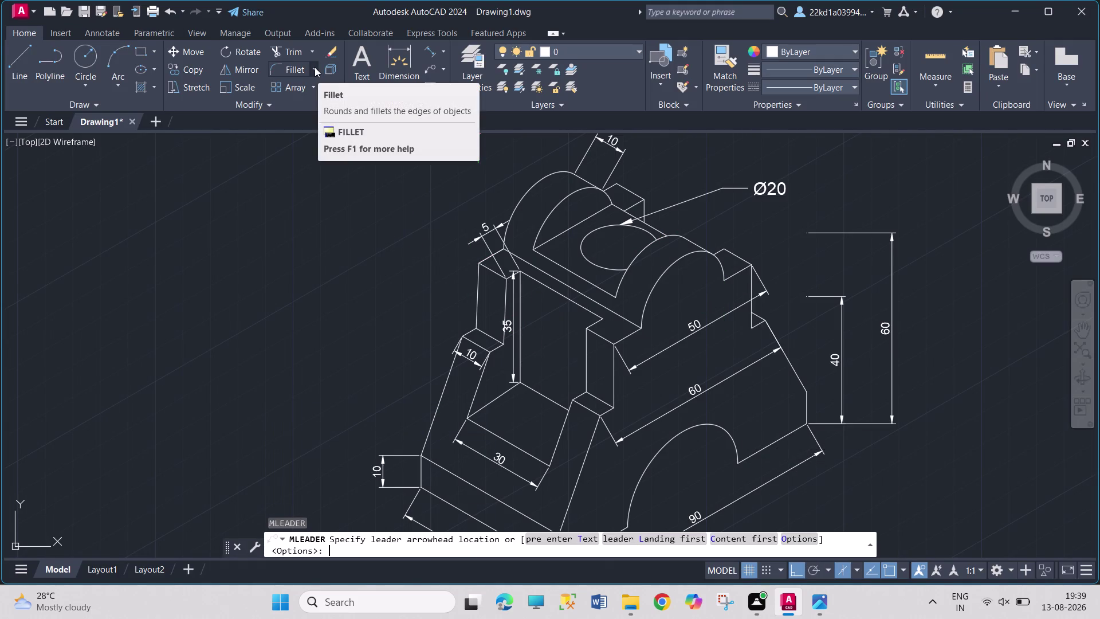
click(707, 249)
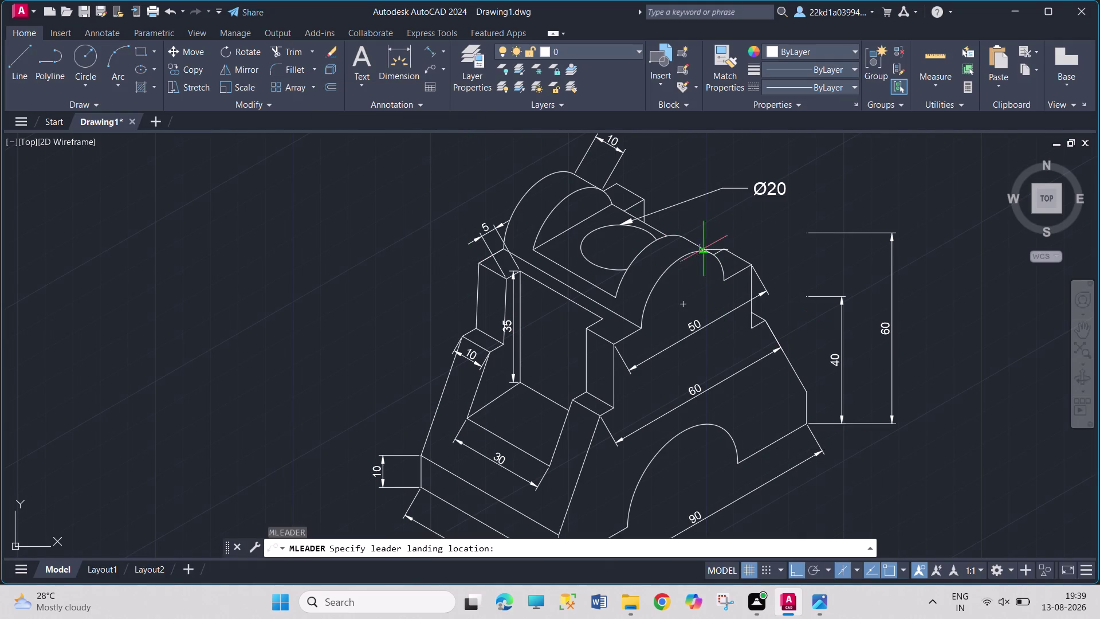
click(749, 229)
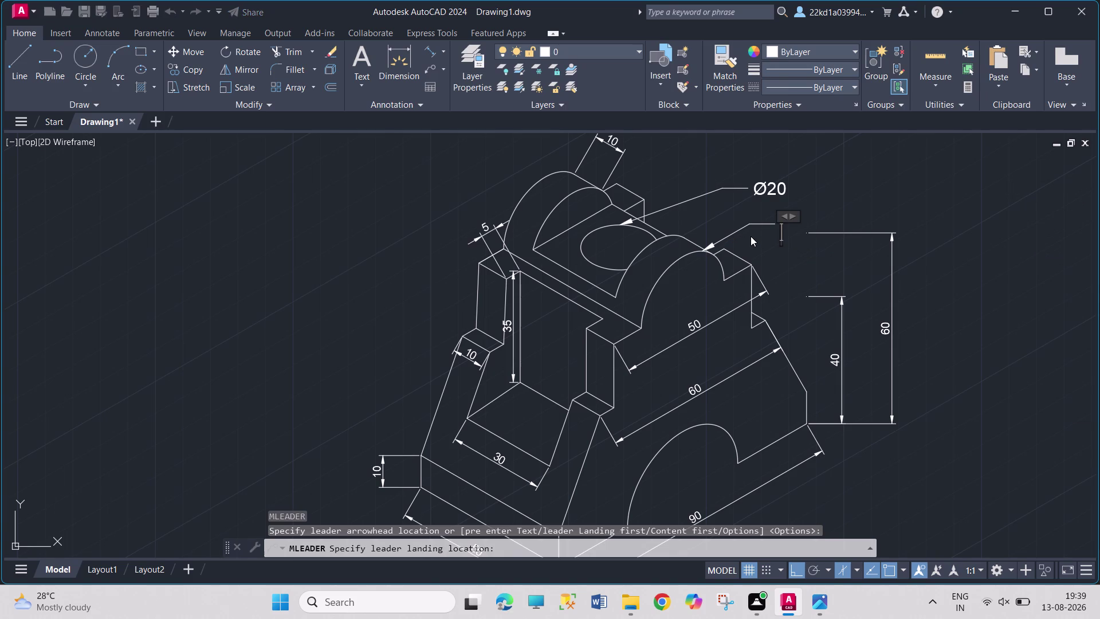
text(R1)
key(5)
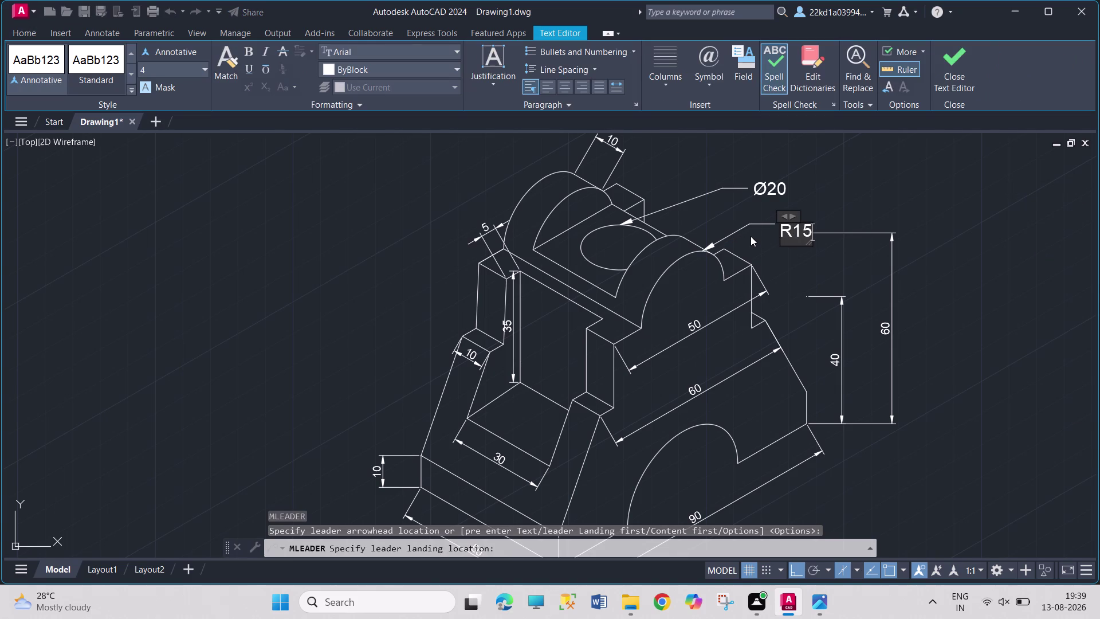
click(953, 89)
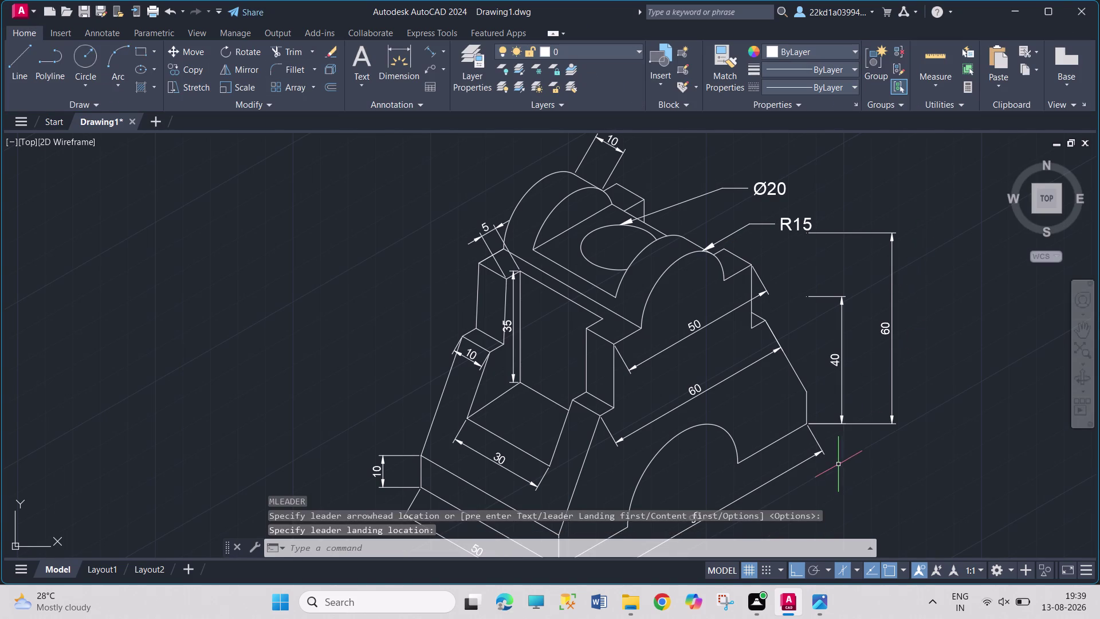
Pan to the lower arch and add an R20 multileader landing beside the 40 dimension.
middle_click(821, 396)
middle_drag(837, 460, 803, 370)
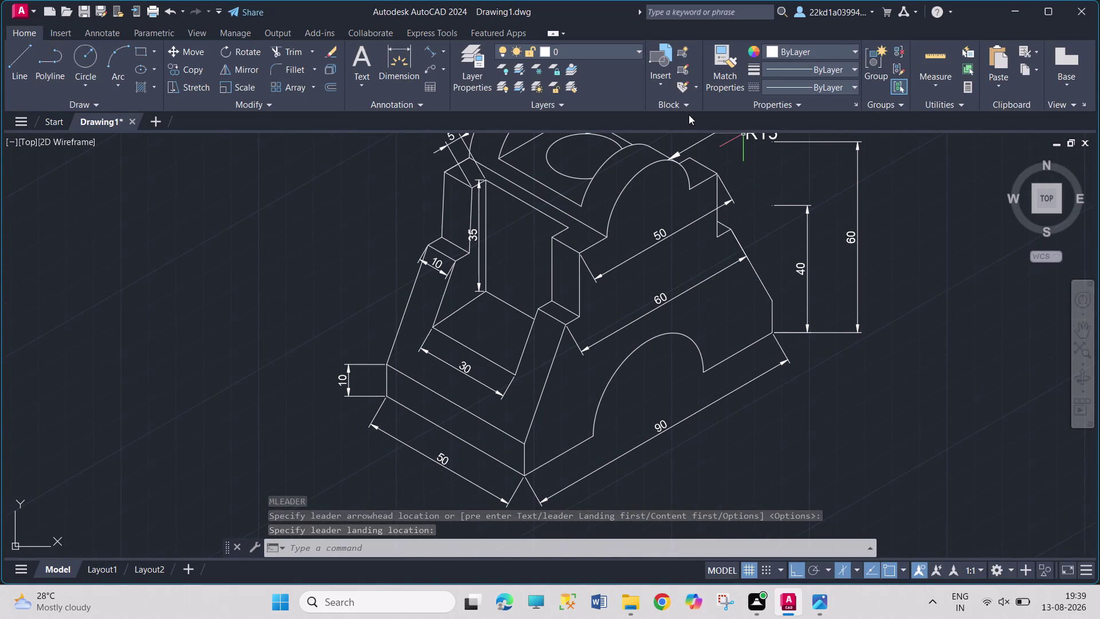
text(MLD)
key(Return)
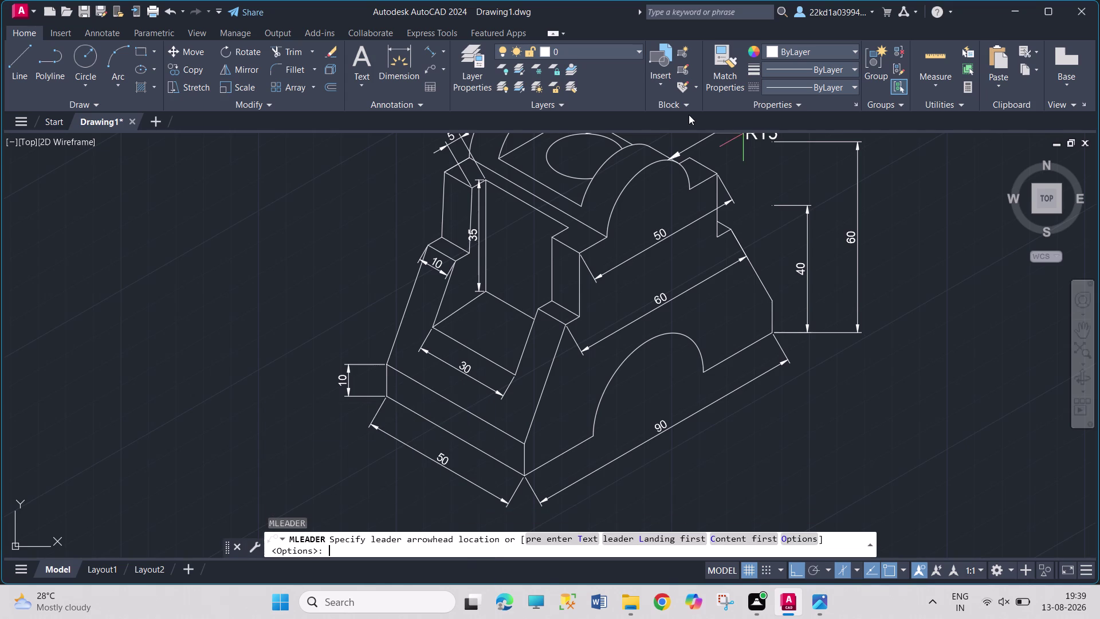
click(697, 342)
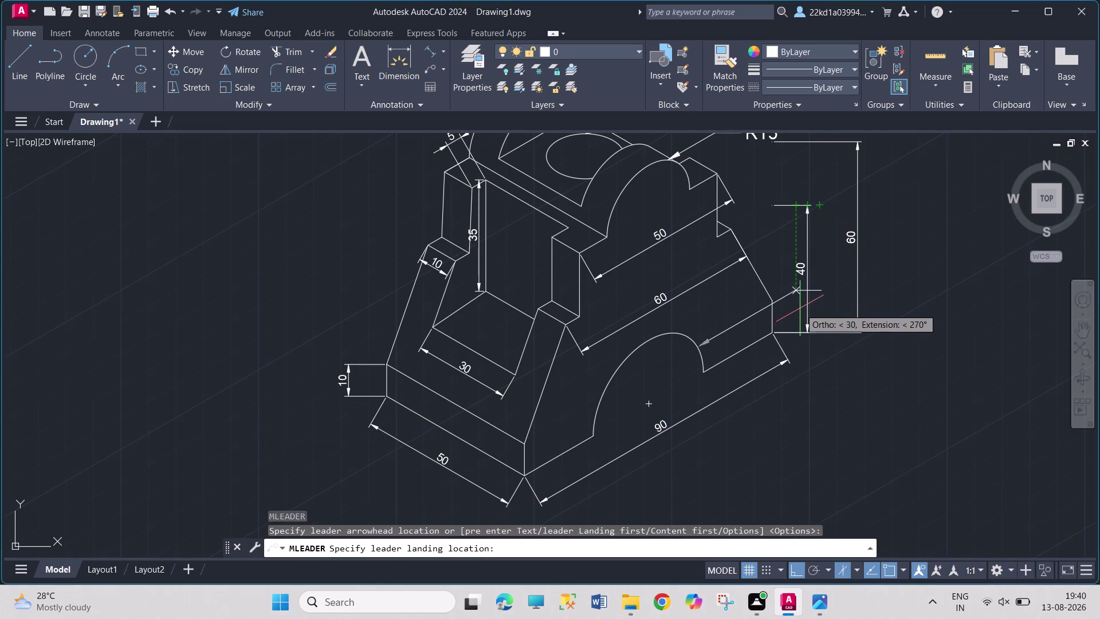
click(819, 298)
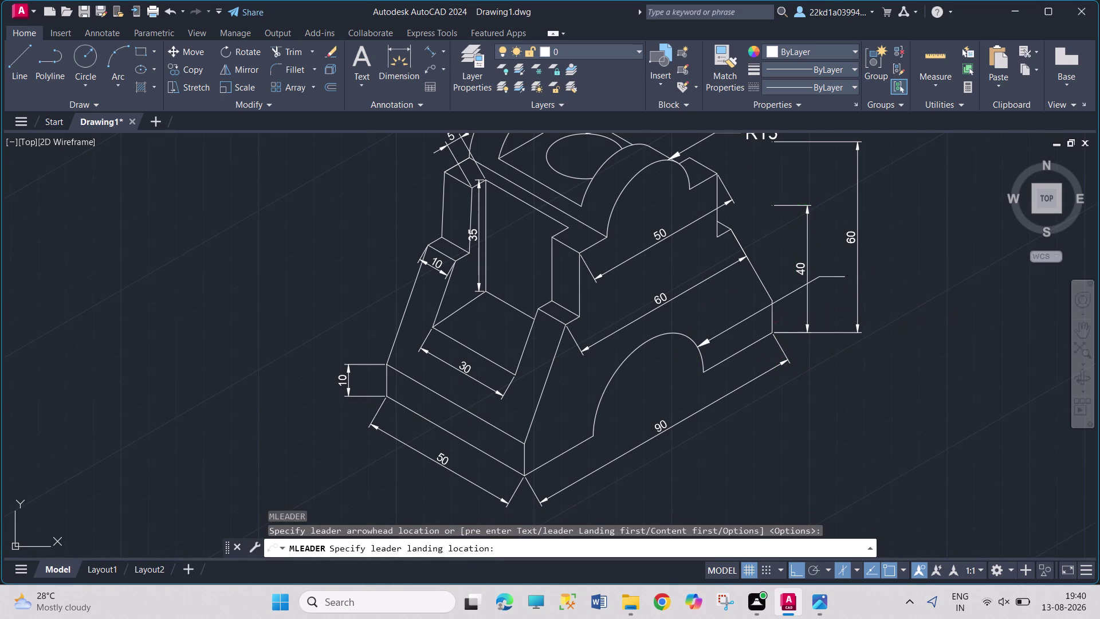
text(R)
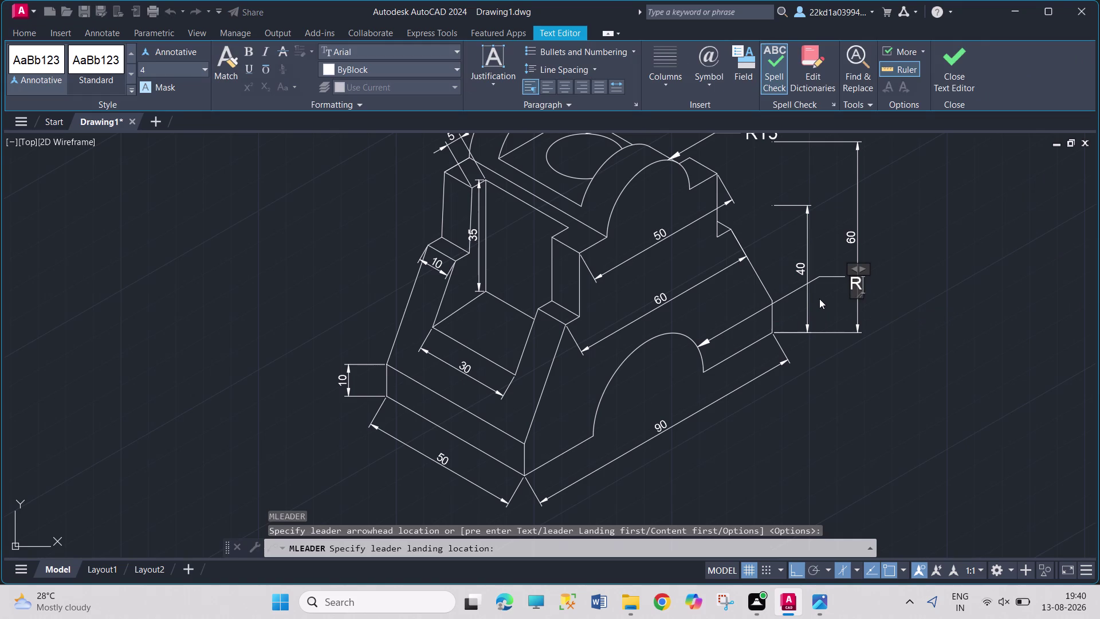
text(2)
key(minus)
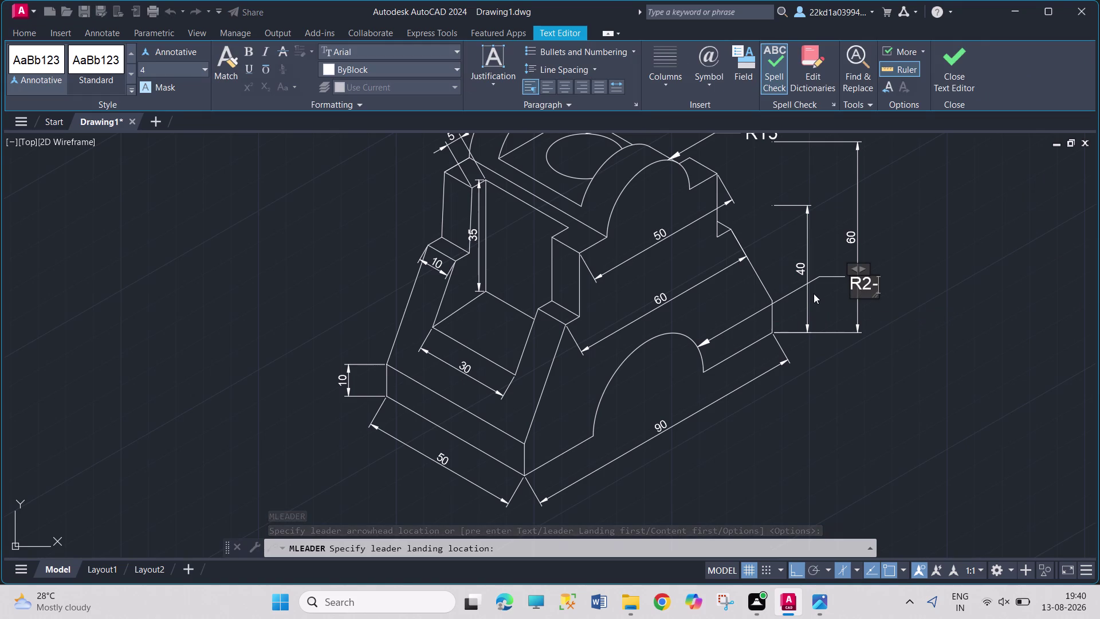
key(BackSpace)
key(0)
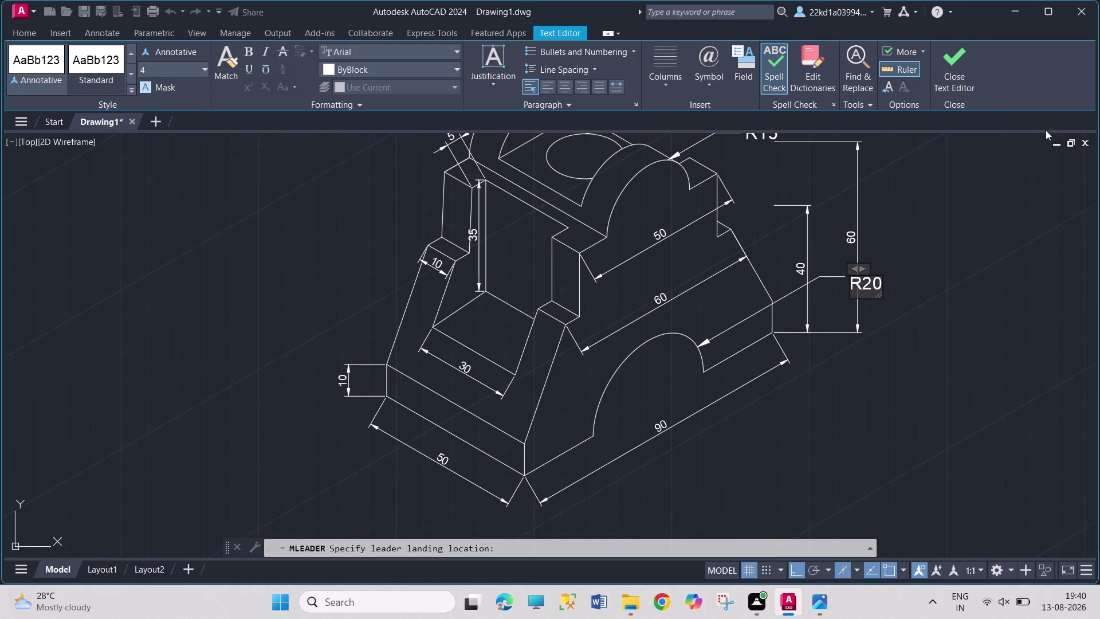
click(962, 86)
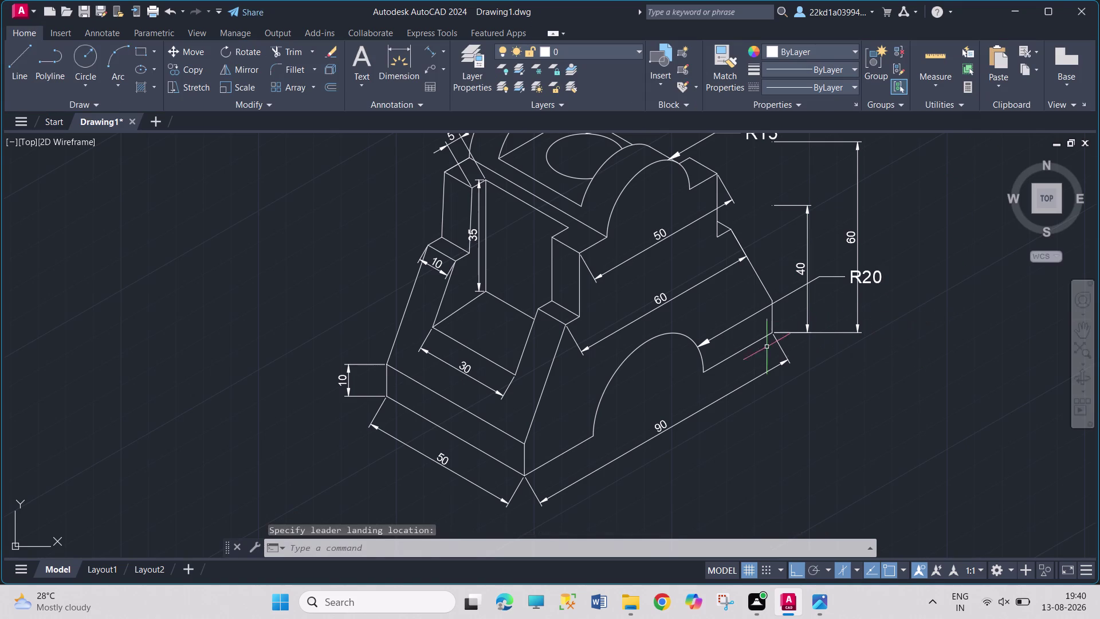
scroll(down, 3)
scroll(up, 3)
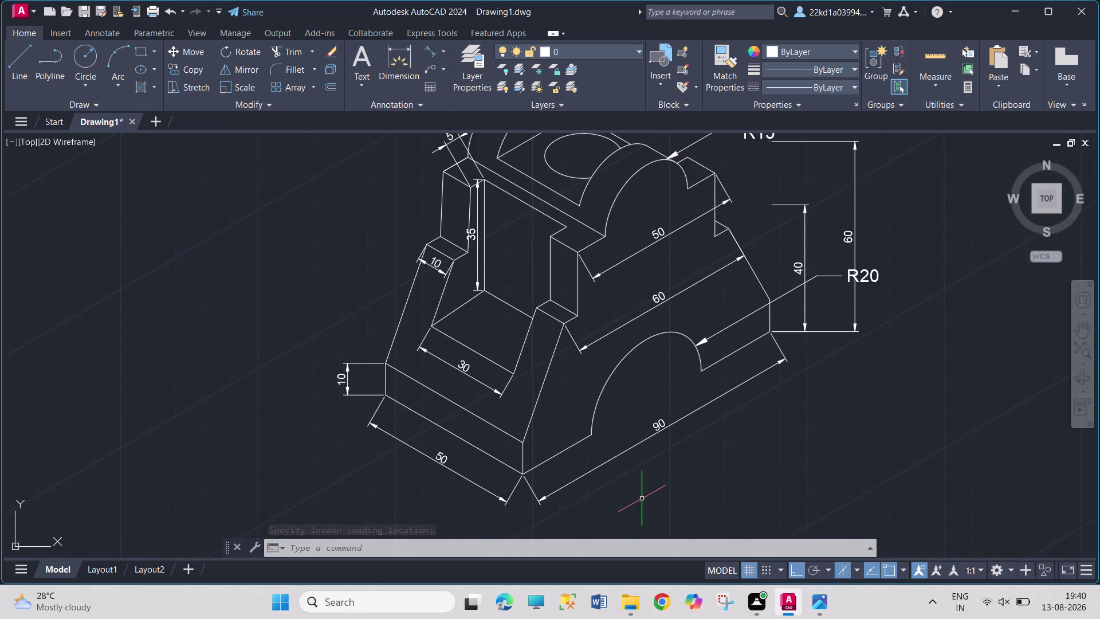